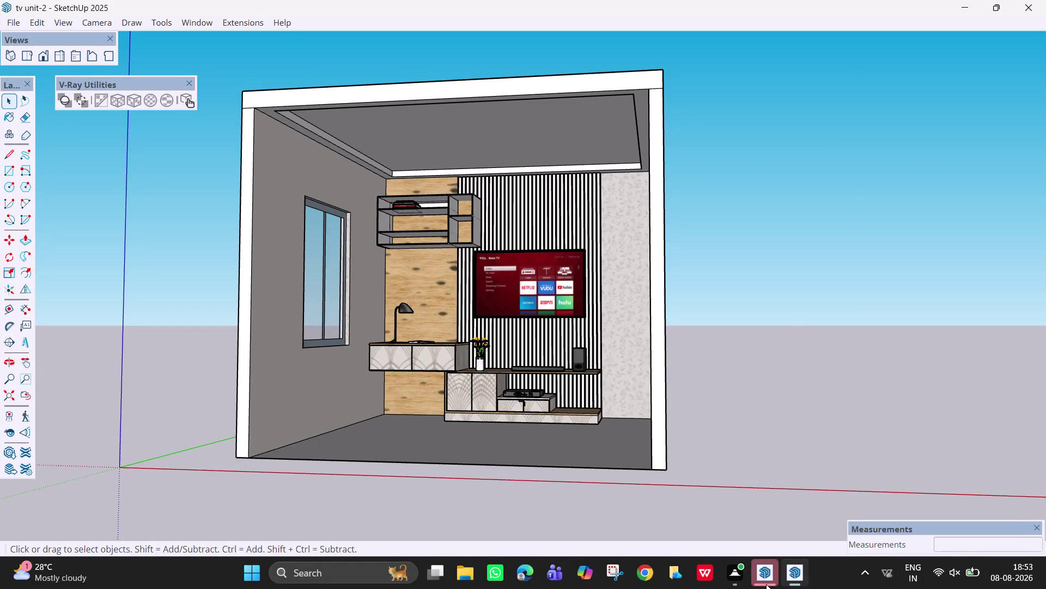
Bring the ceiling edge above the TV wall shelves into close view.
click(767, 583)
click(835, 64)
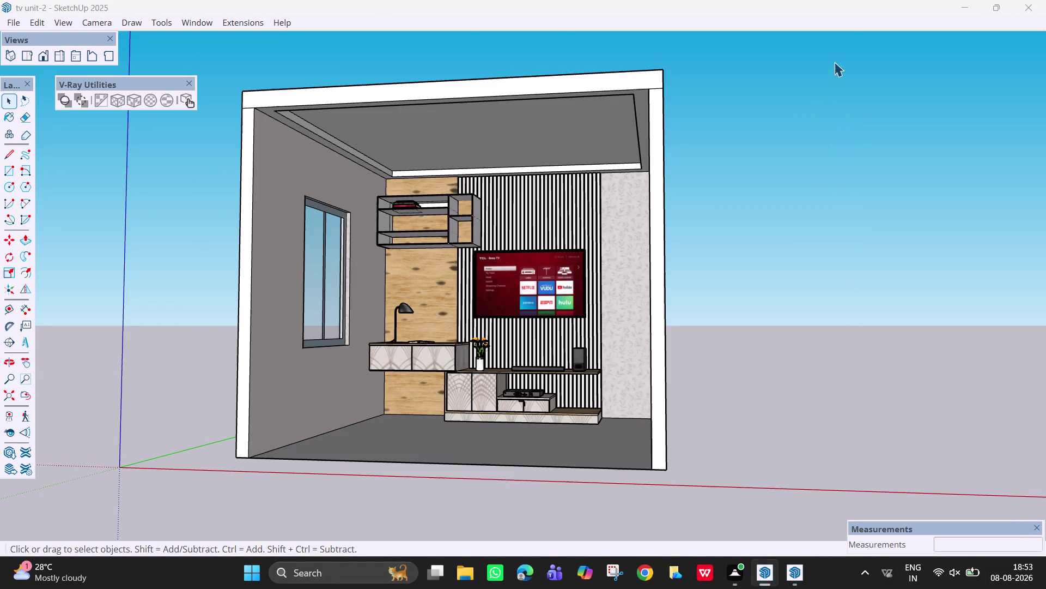
scroll(up, 3)
middle_drag(459, 347, 534, 403)
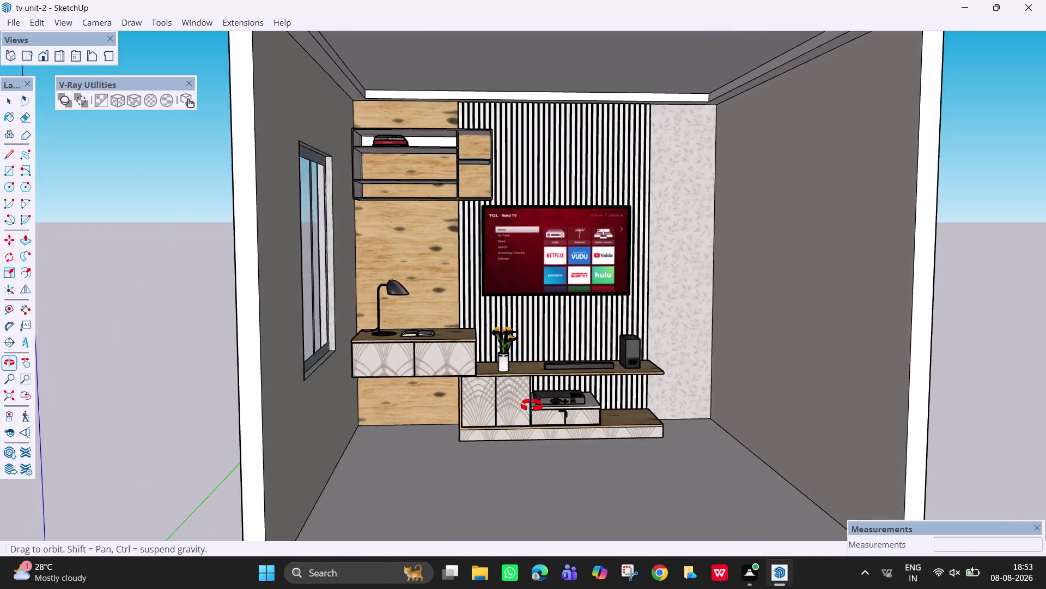
middle_drag(534, 404, 497, 385)
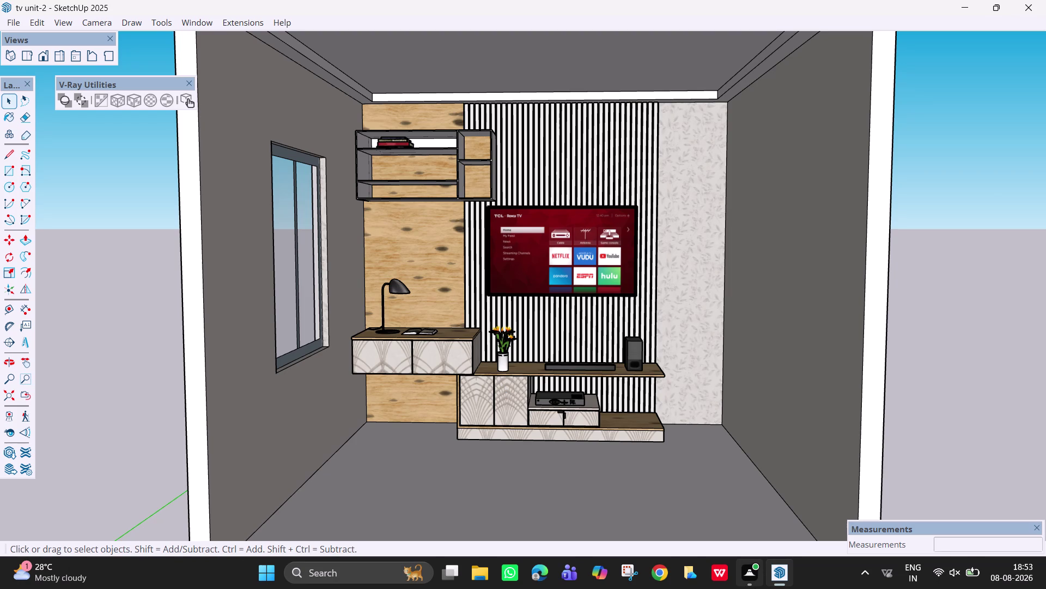
right_drag(728, 162, 707, 250)
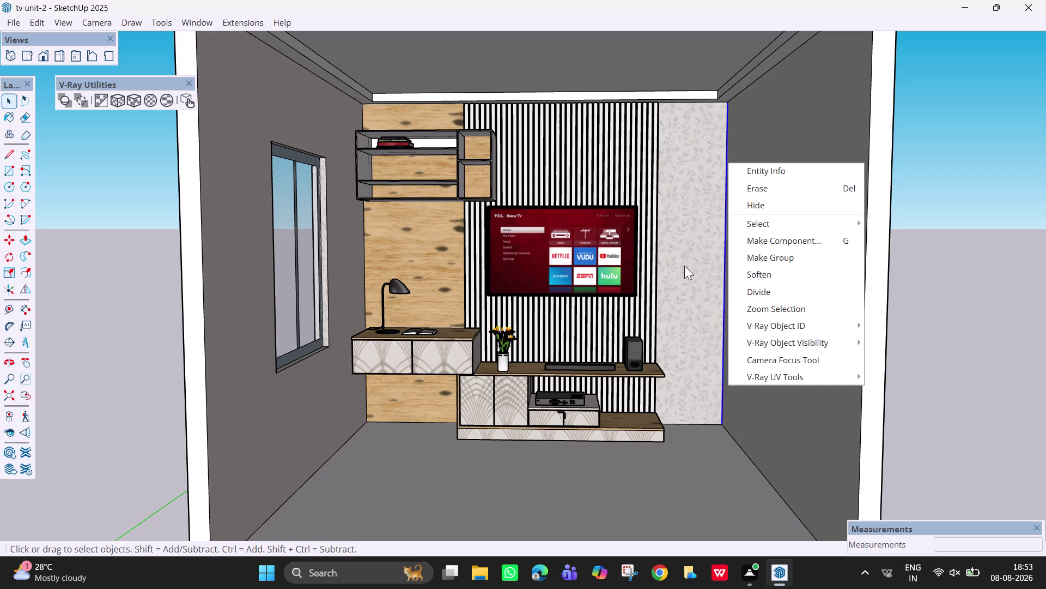
right_drag(708, 249, 665, 284)
right_drag(669, 282, 857, 388)
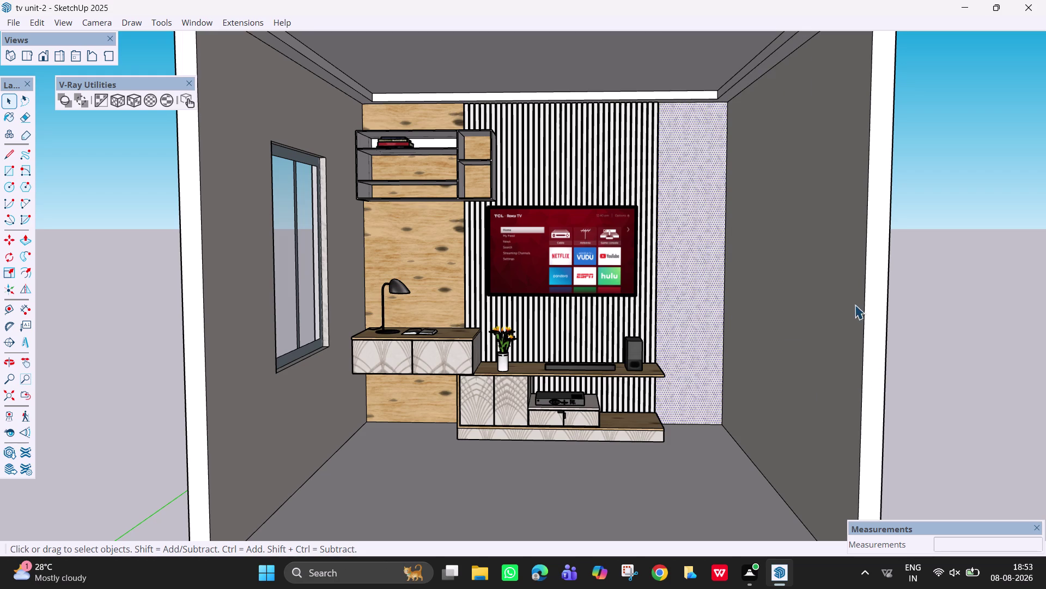
drag(662, 224, 716, 266)
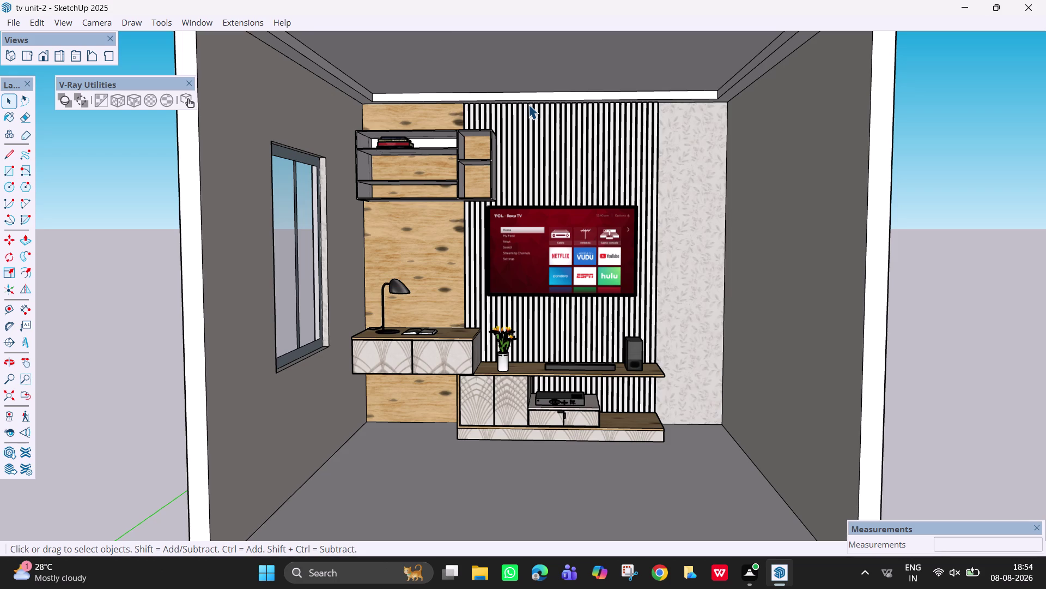
middle_drag(626, 318, 626, 323)
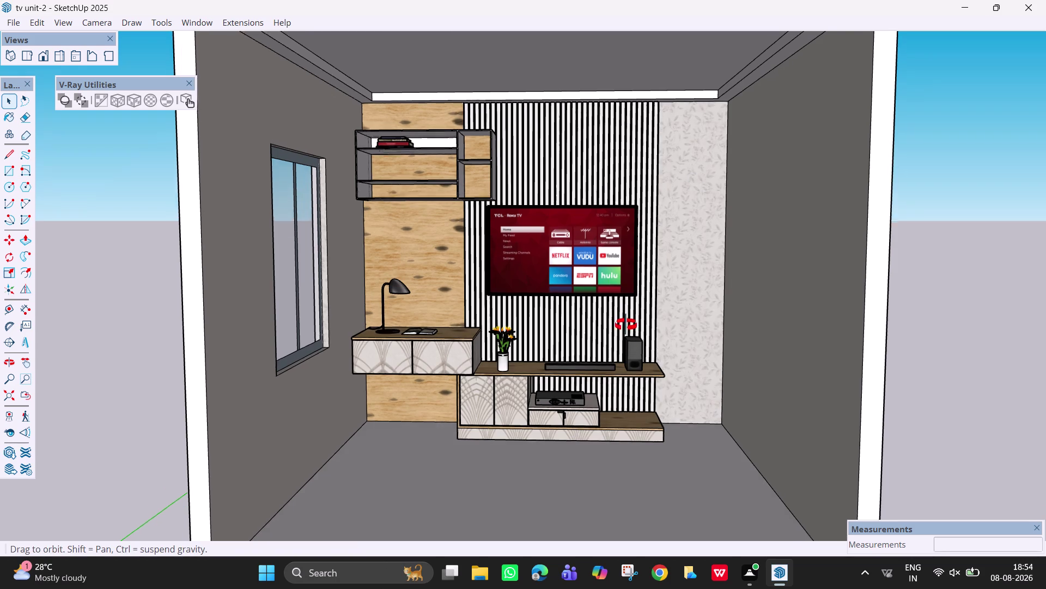
middle_drag(626, 323, 601, 324)
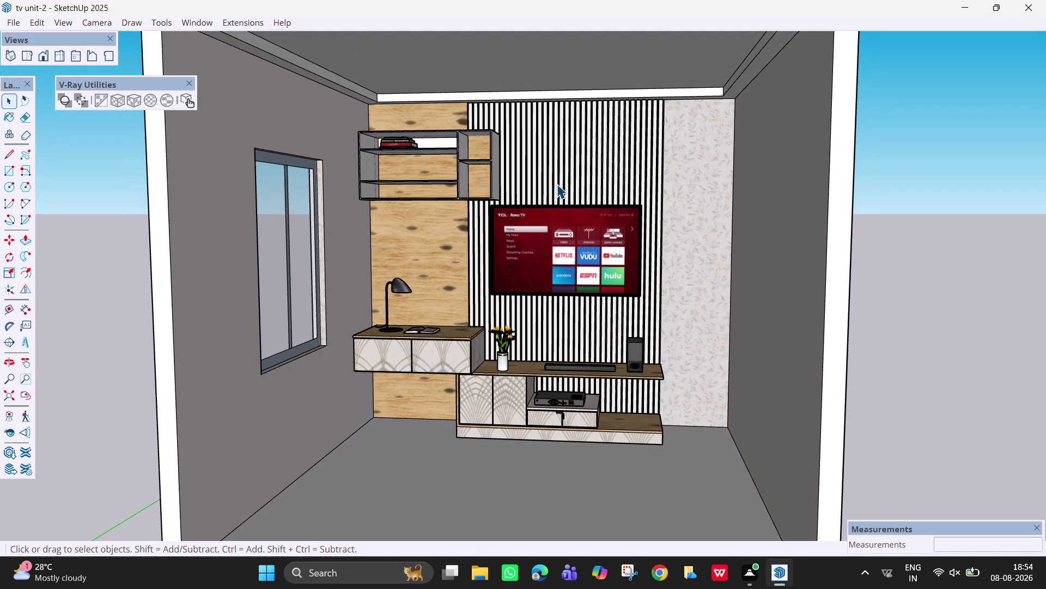
key(h)
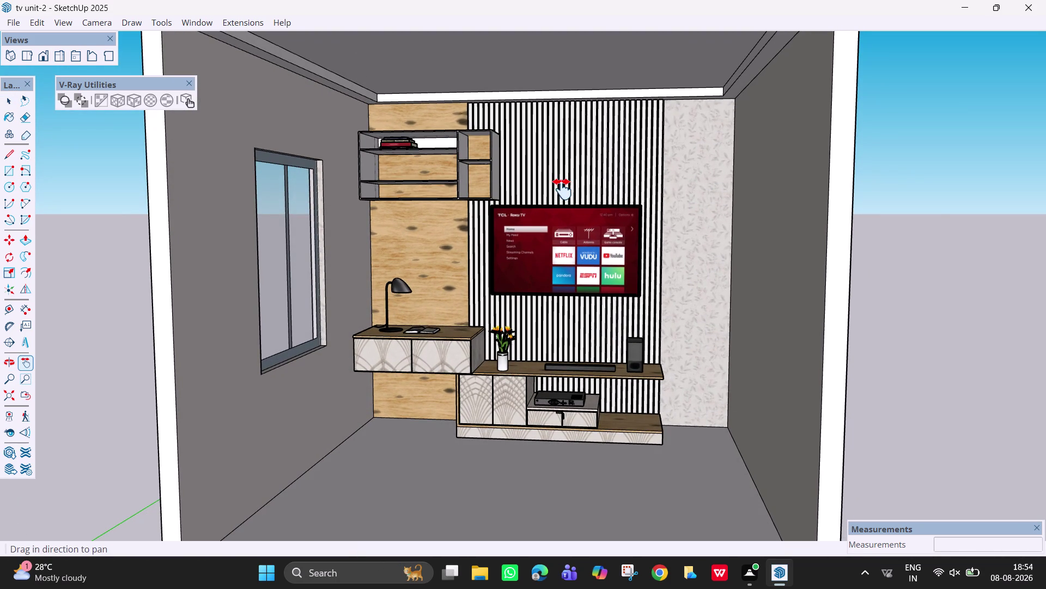
drag(564, 191, 607, 323)
middle_drag(581, 263, 542, 152)
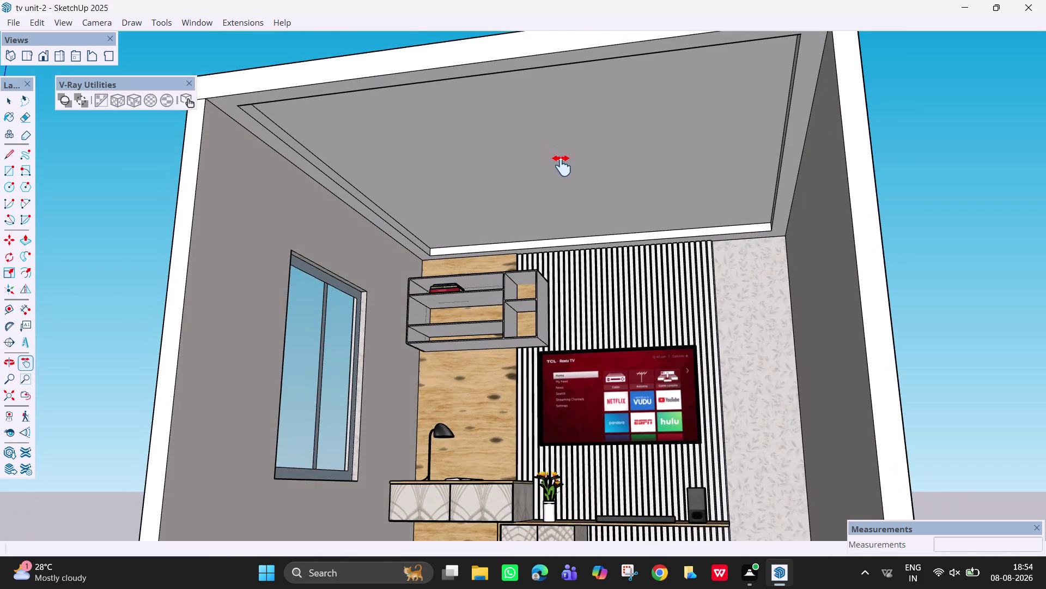
middle_drag(592, 169, 612, 182)
scroll(up, 3)
middle_drag(590, 170, 579, 175)
middle_drag(587, 193, 600, 222)
scroll(up, 3)
middle_drag(534, 226, 525, 243)
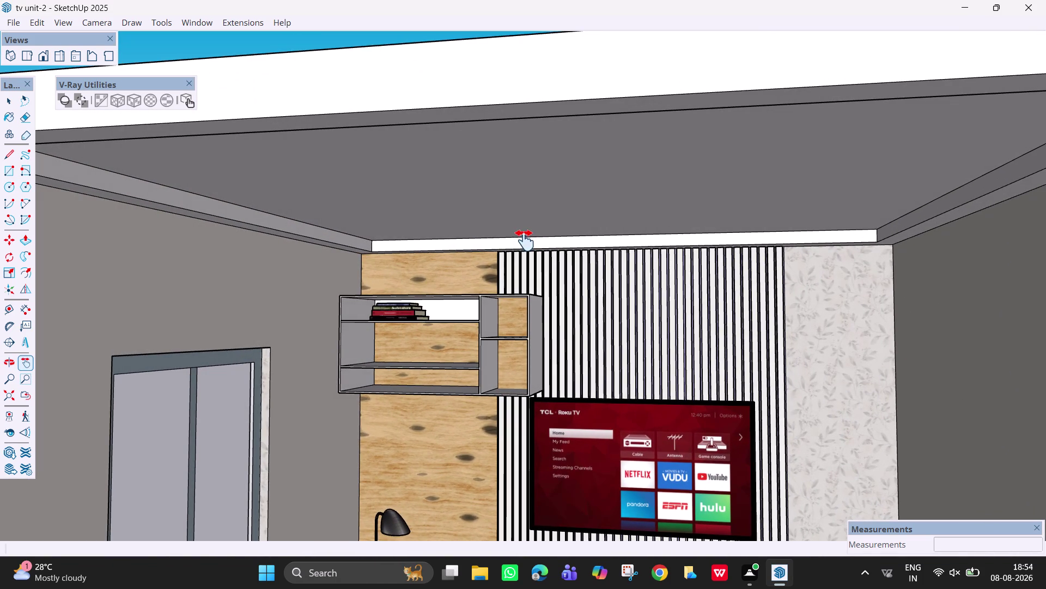
Draw a line about 10' 5" along the back wall's ceiling edge, corner to corner.
text(l)
key(space)
key(l)
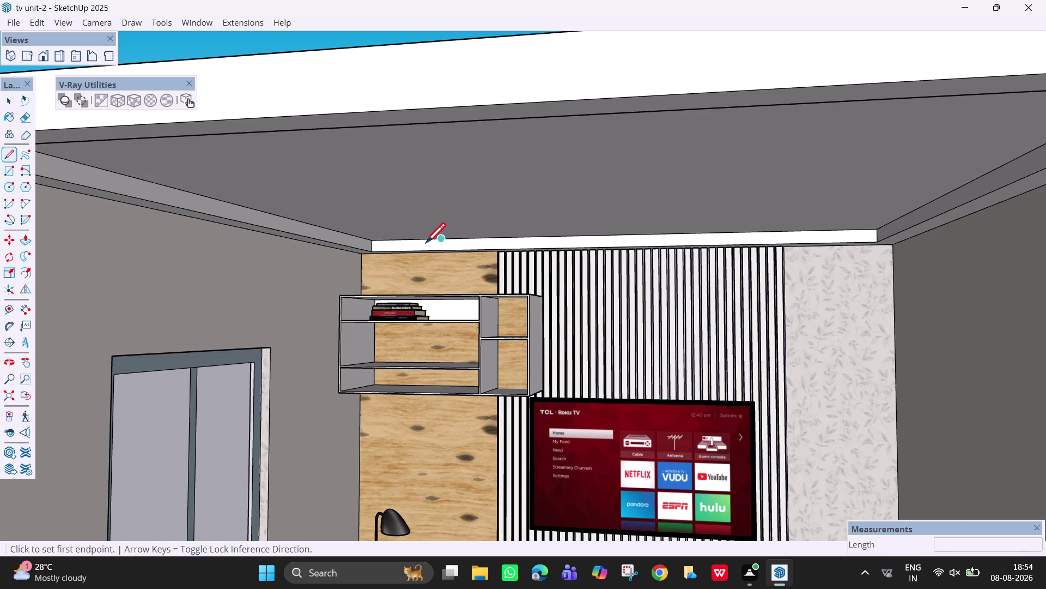
scroll(up, 3)
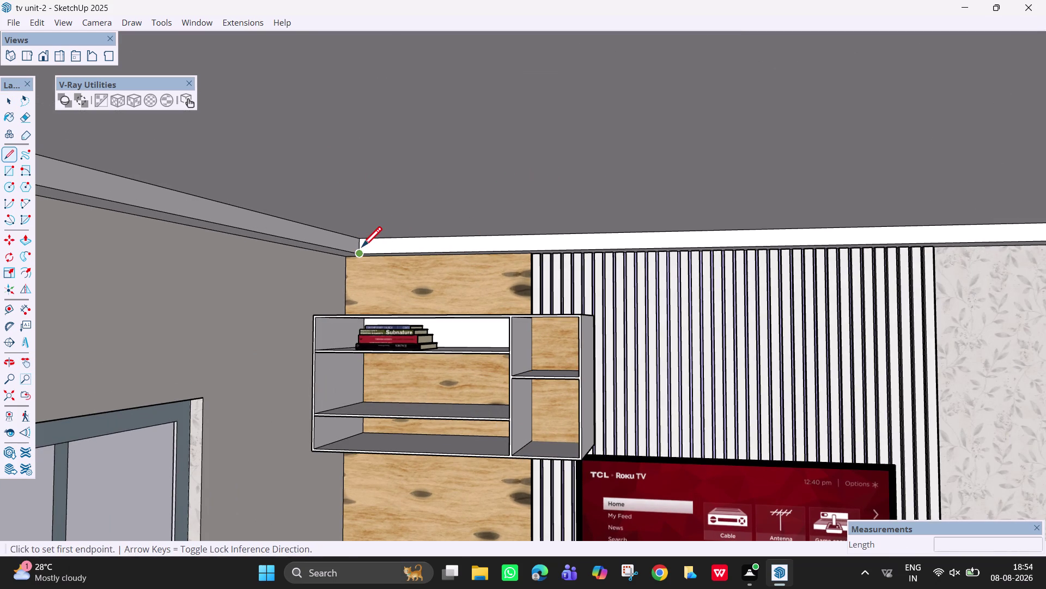
scroll(up, 3)
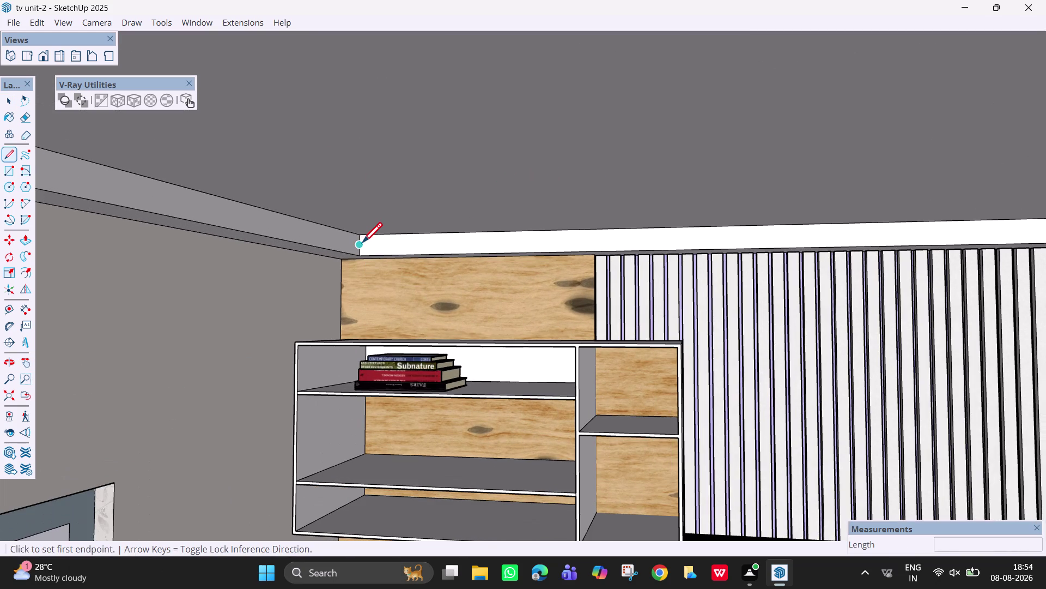
click(360, 246)
scroll(down, 3)
scroll(down, 3)
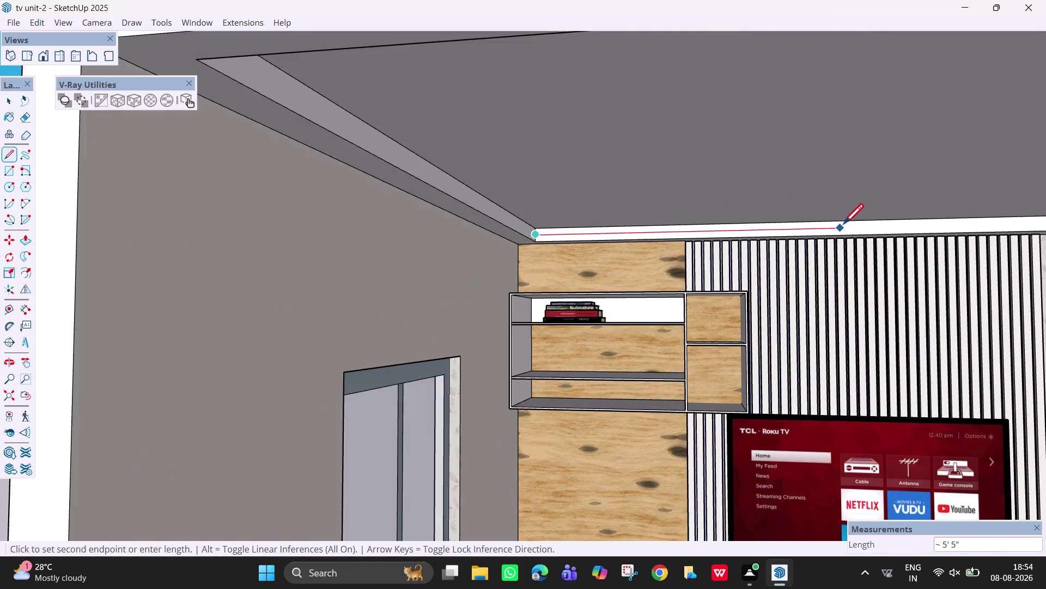
middle_drag(846, 227, 940, 252)
scroll(up, 3)
middle_drag(947, 233, 937, 234)
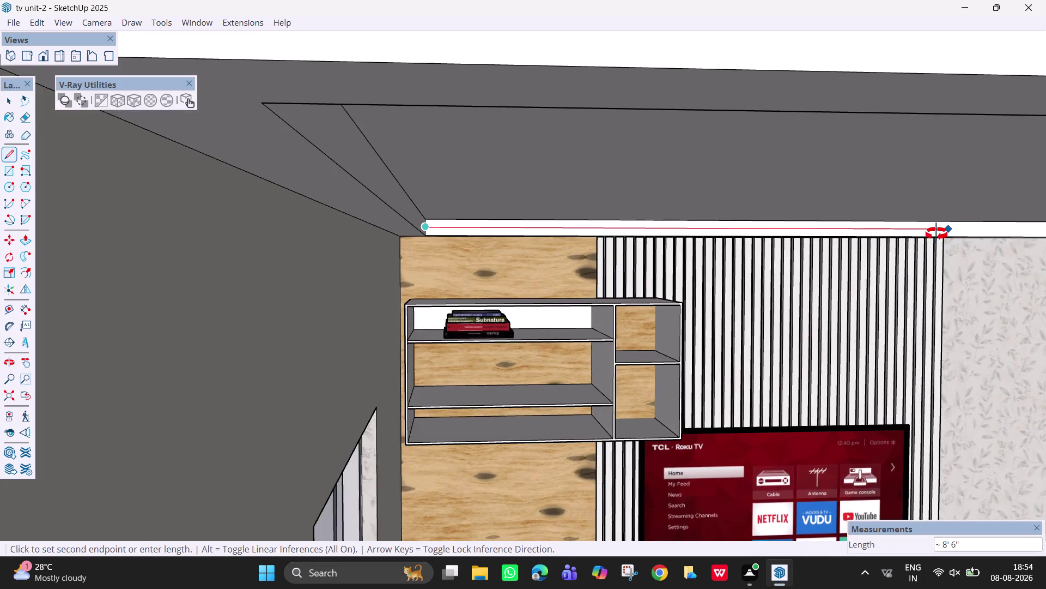
middle_drag(937, 234, 976, 232)
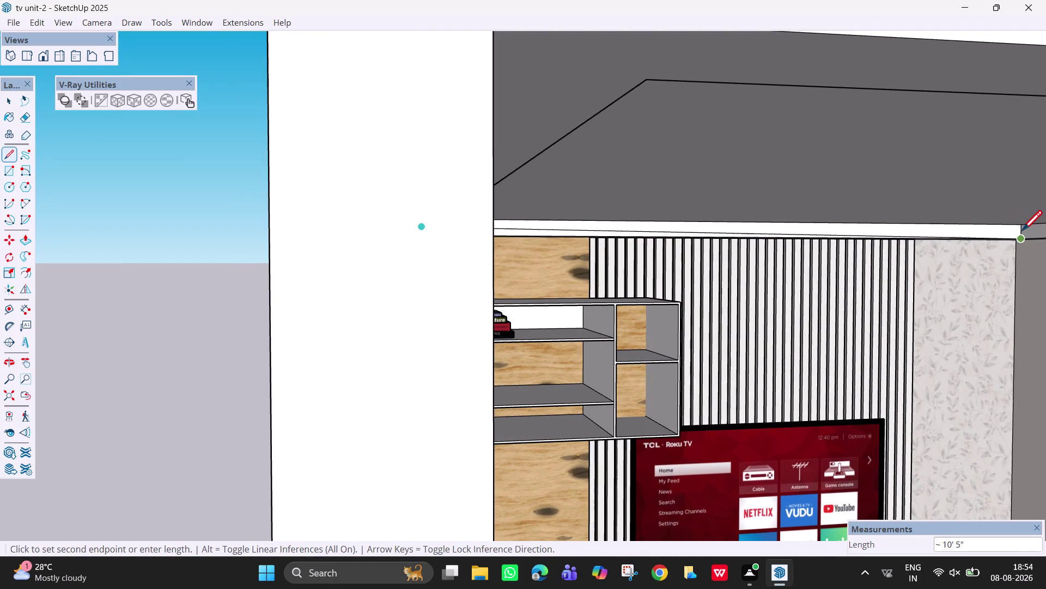
scroll(up, 3)
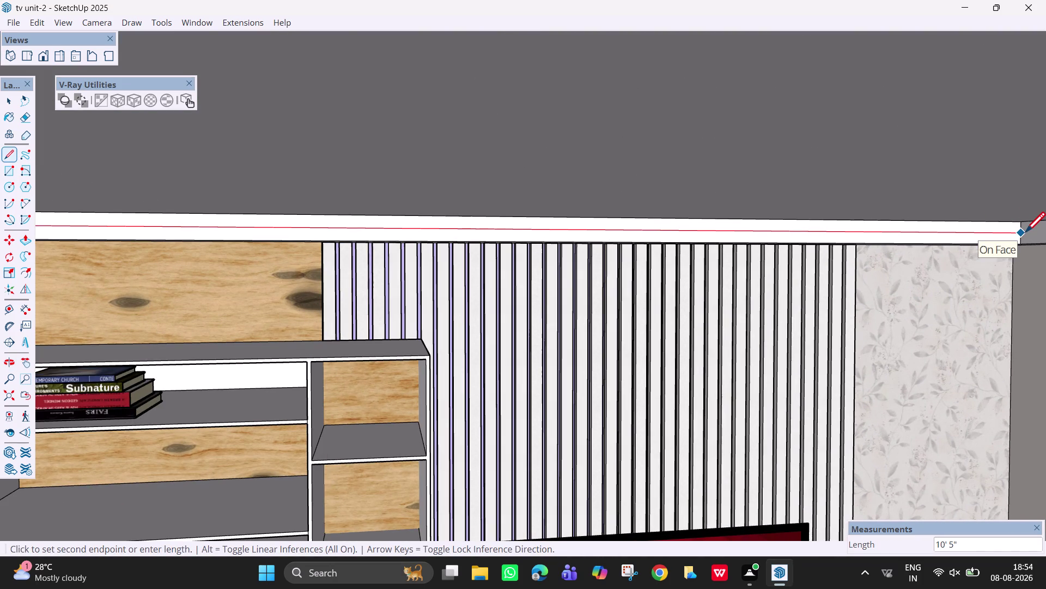
click(1025, 234)
scroll(down, 3)
Orbit out to look down on the room's roof from above.
middle_drag(712, 270, 451, 271)
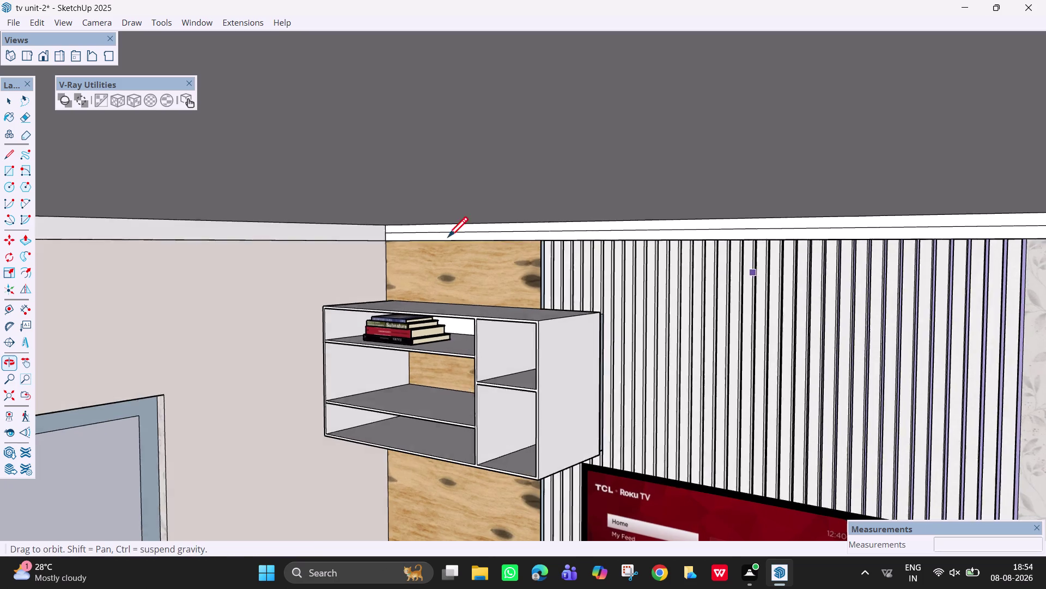
scroll(down, 3)
middle_drag(587, 239, 593, 266)
scroll(down, 3)
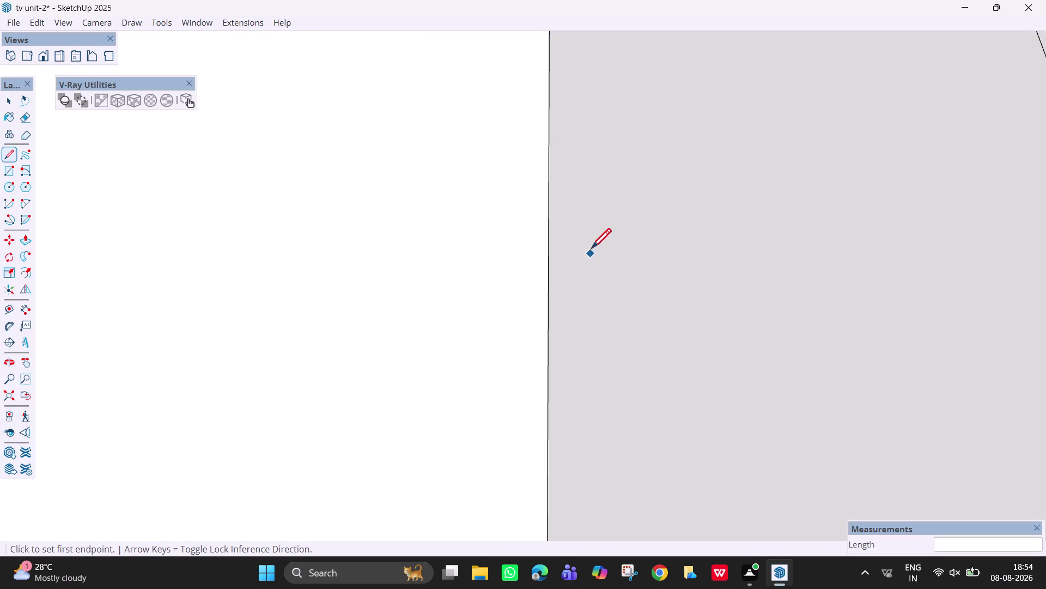
scroll(down, 3)
scroll(down, 3)
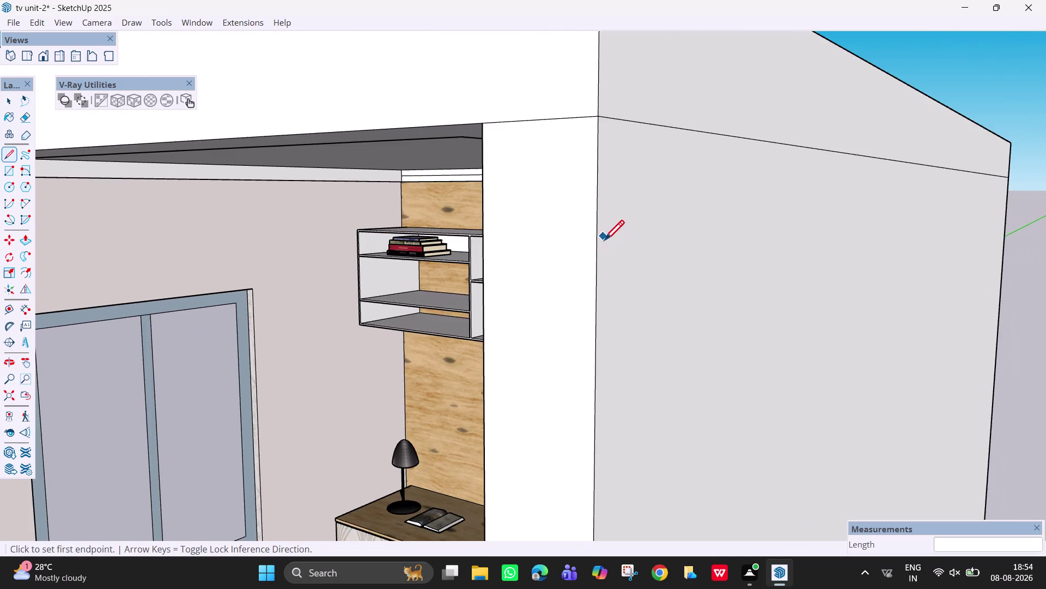
scroll(down, 3)
scroll(down, 3)
middle_drag(602, 238, 622, 351)
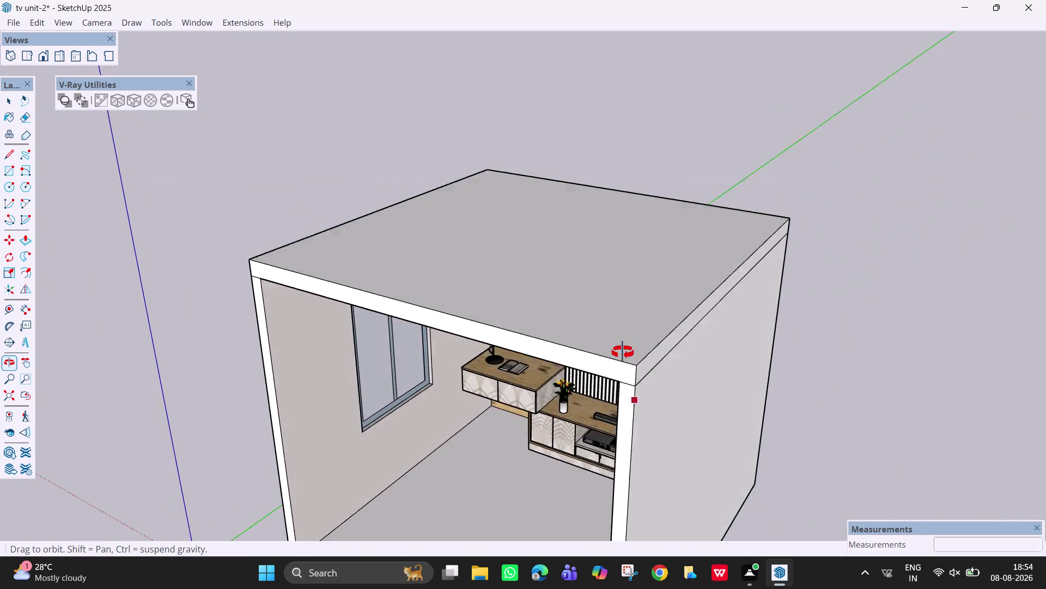
middle_drag(622, 351, 588, 331)
key(space)
Hide the roof and the inner ceiling.
click(544, 340)
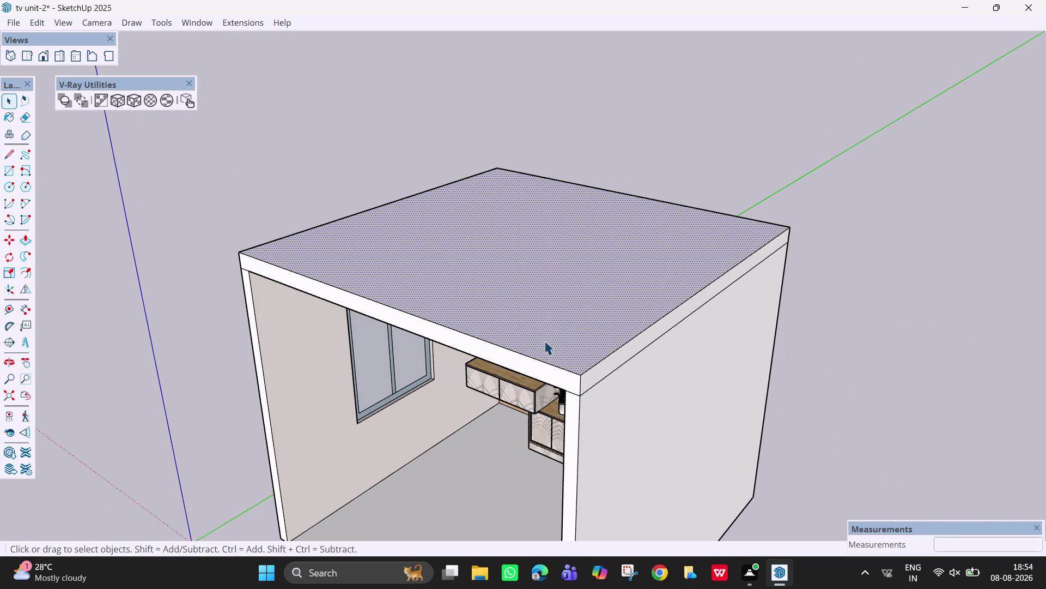
right_click(545, 305)
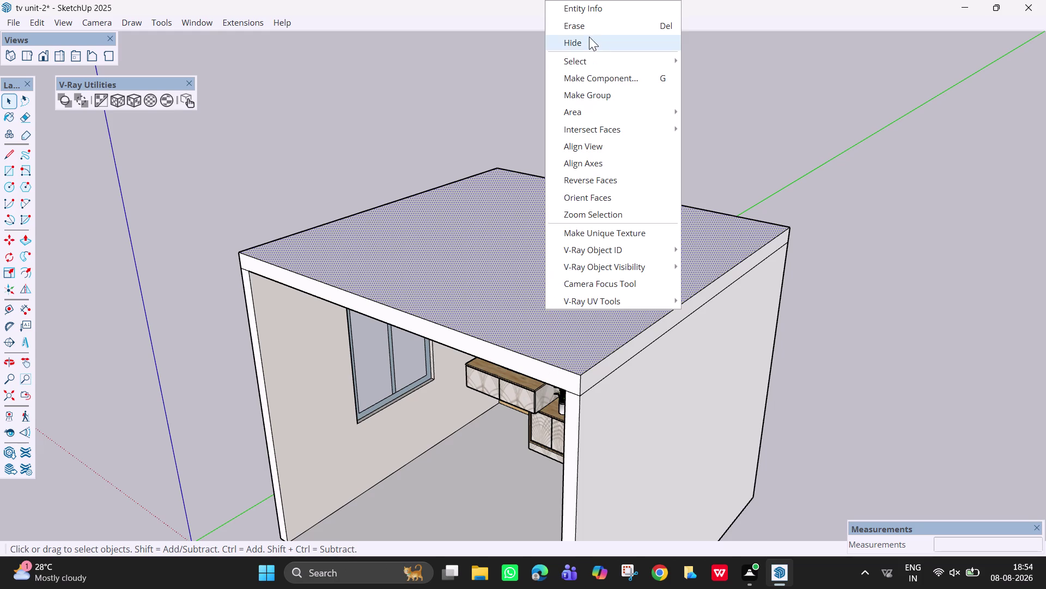
drag(589, 36, 589, 44)
right_click(540, 242)
click(564, 288)
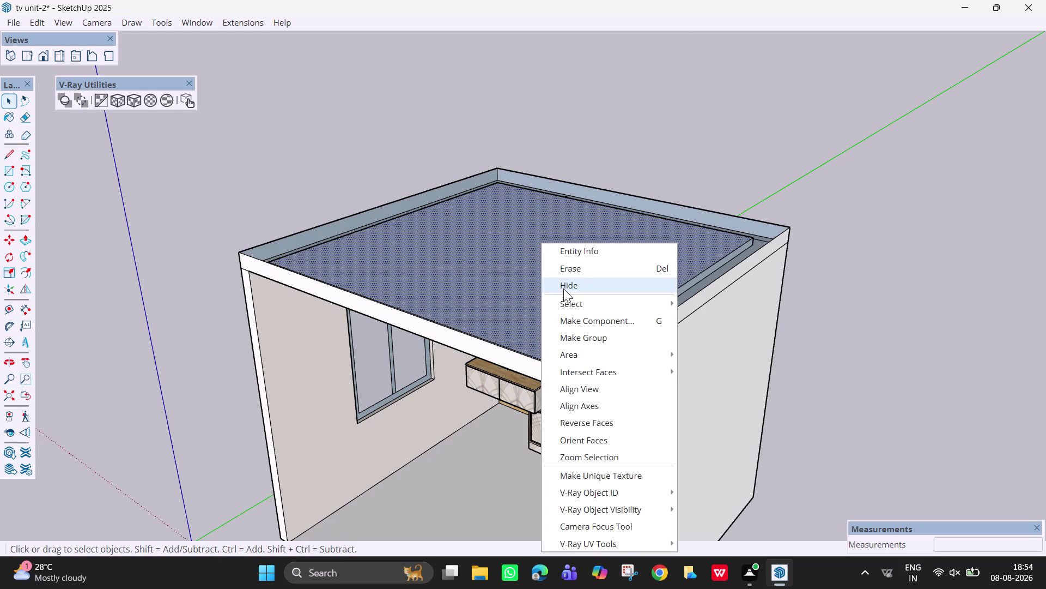
scroll(up, 3)
click(310, 237)
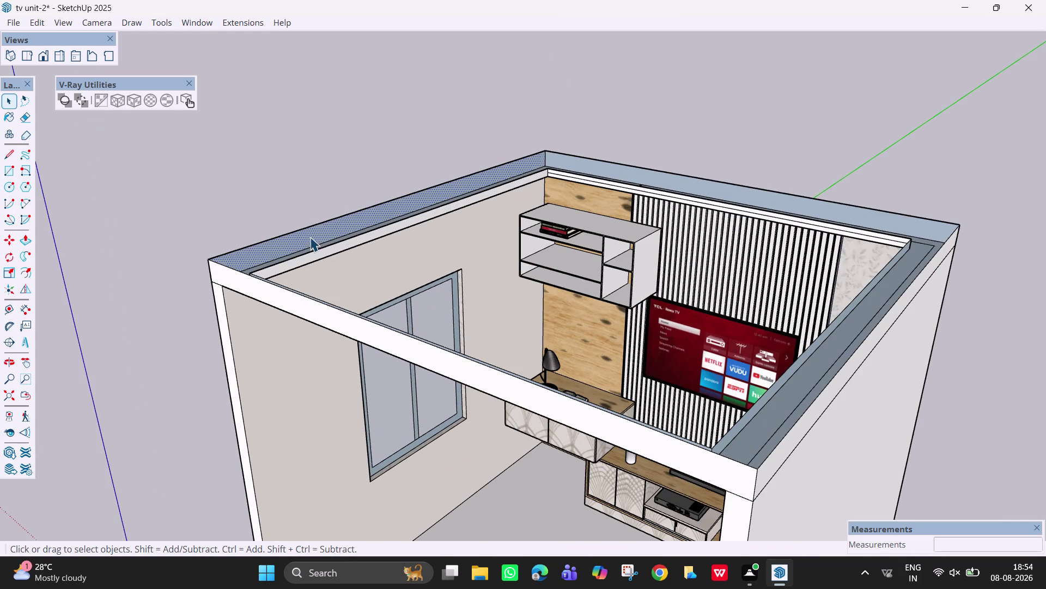
Select the trim along the wall tops and orbit closer to the wall tops.
right_click(310, 237)
click(355, 277)
click(291, 305)
right_click(291, 306)
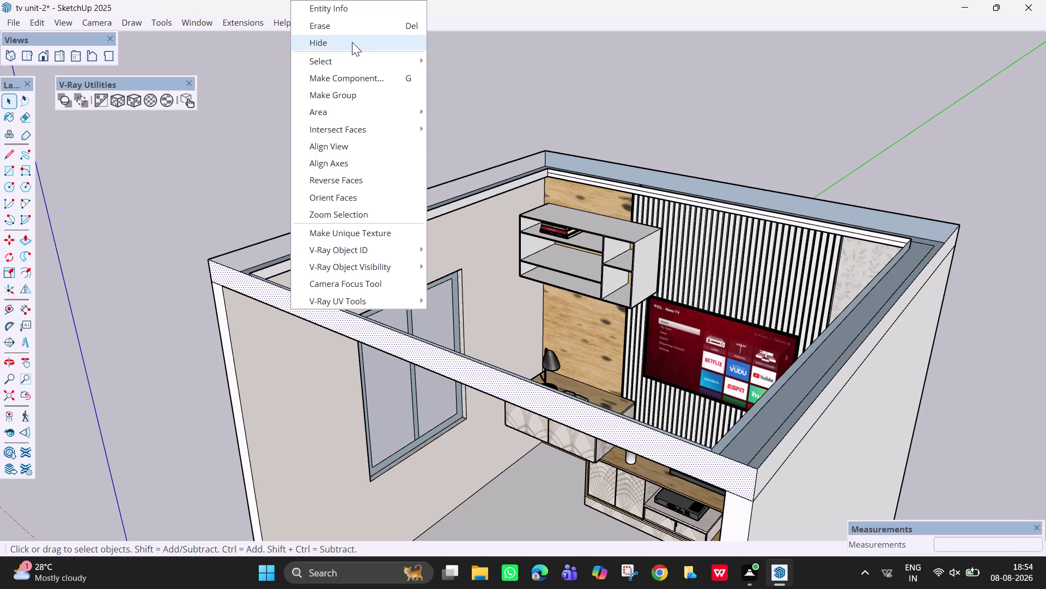
key(Escape)
scroll(up, 3)
middle_drag(544, 188, 378, 174)
key(l)
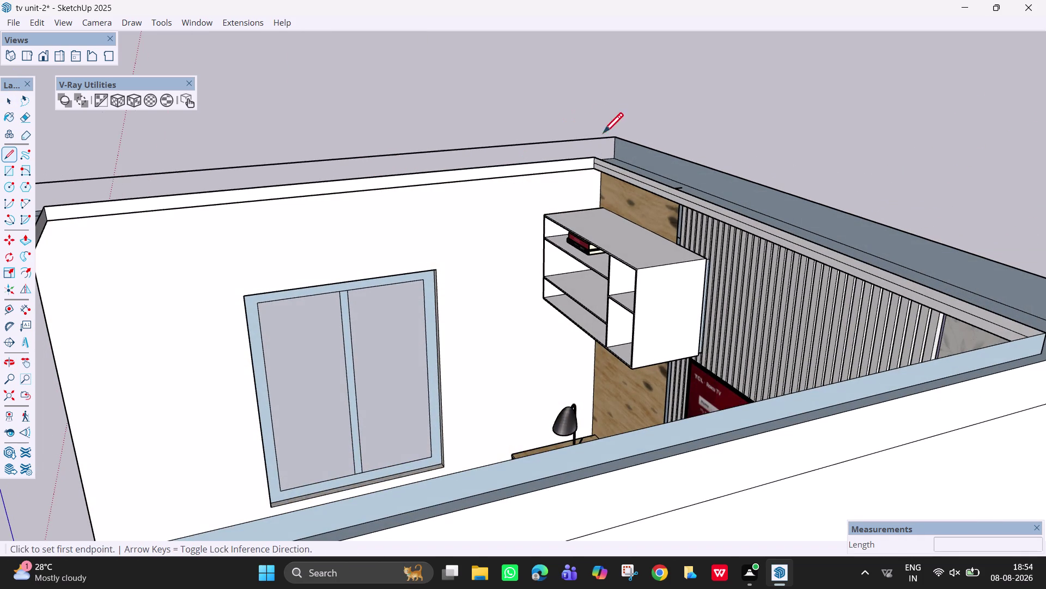
Draw an edge line along the top of the back wall.
scroll(up, 3)
click(594, 160)
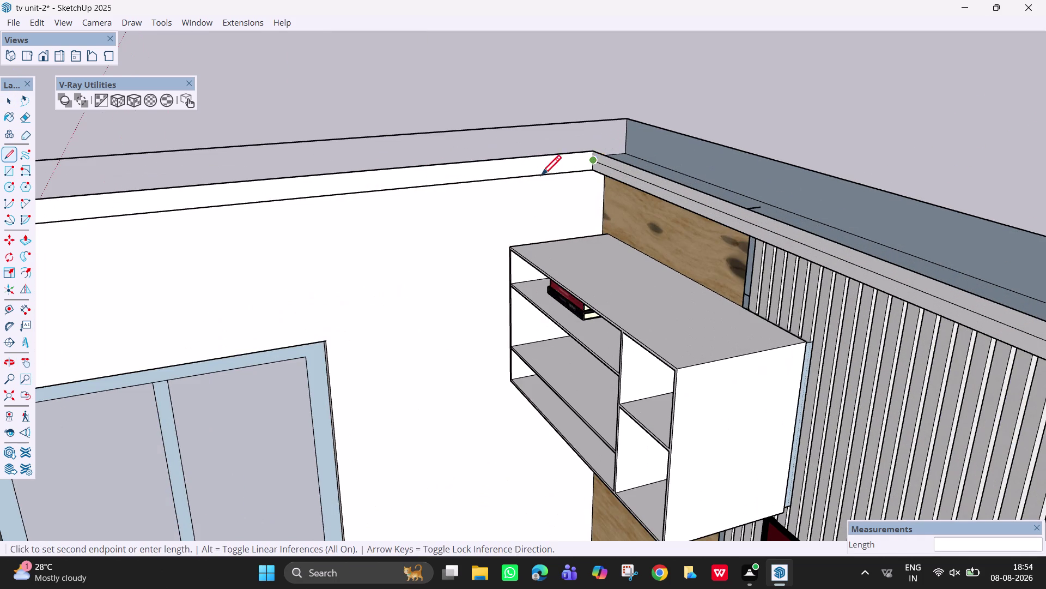
scroll(down, 3)
scroll(down, 3)
middle_drag(276, 209, 138, 212)
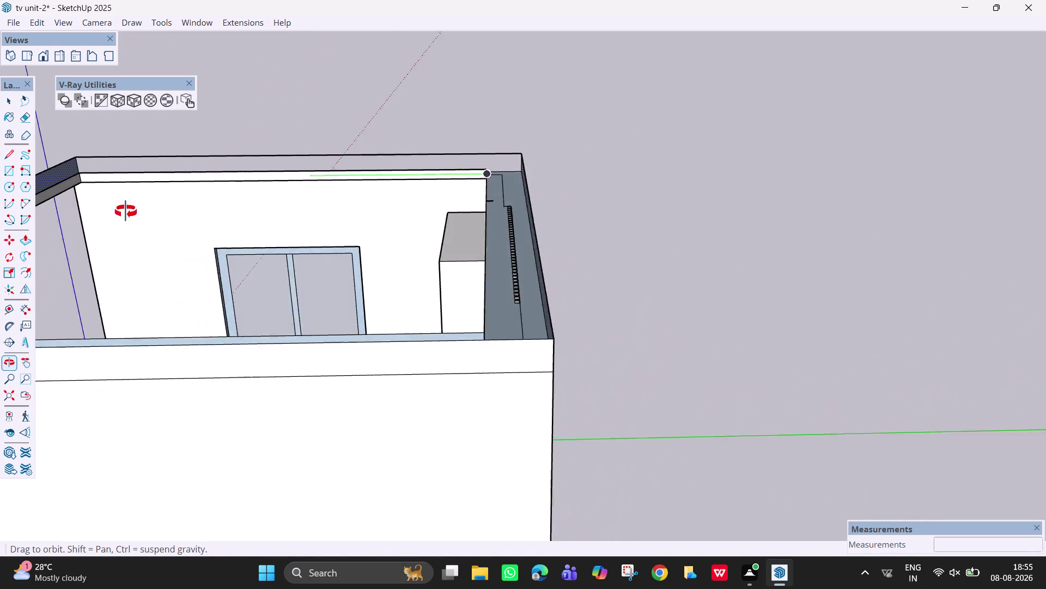
middle_drag(138, 211, 124, 206)
scroll(up, 3)
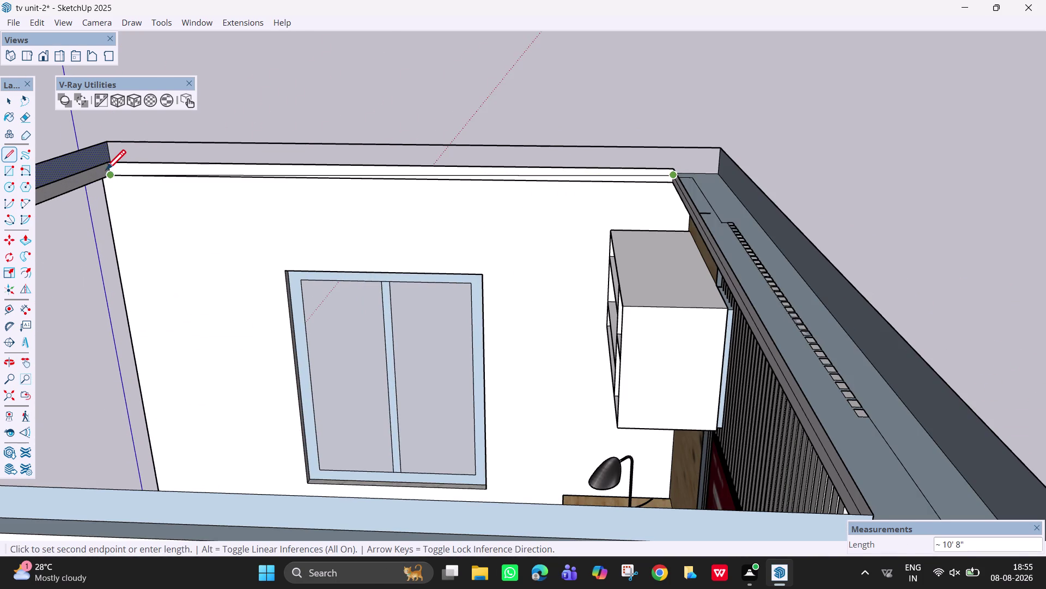
scroll(up, 3)
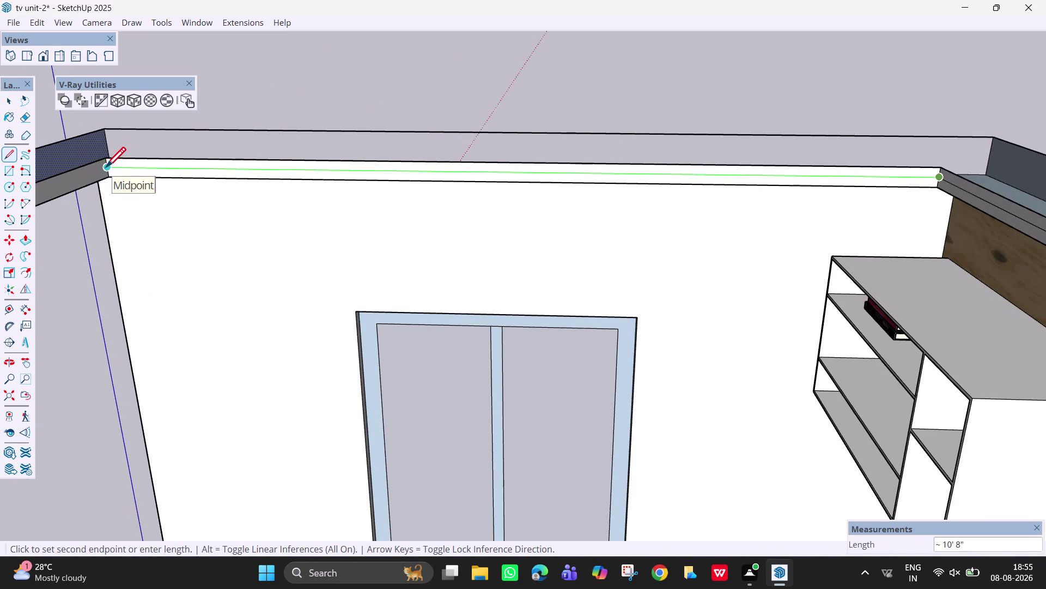
click(105, 169)
Draw a line along the next wall's top edge, from one top corner to the other.
scroll(down, 3)
scroll(down, 3)
middle_drag(316, 185, 276, 196)
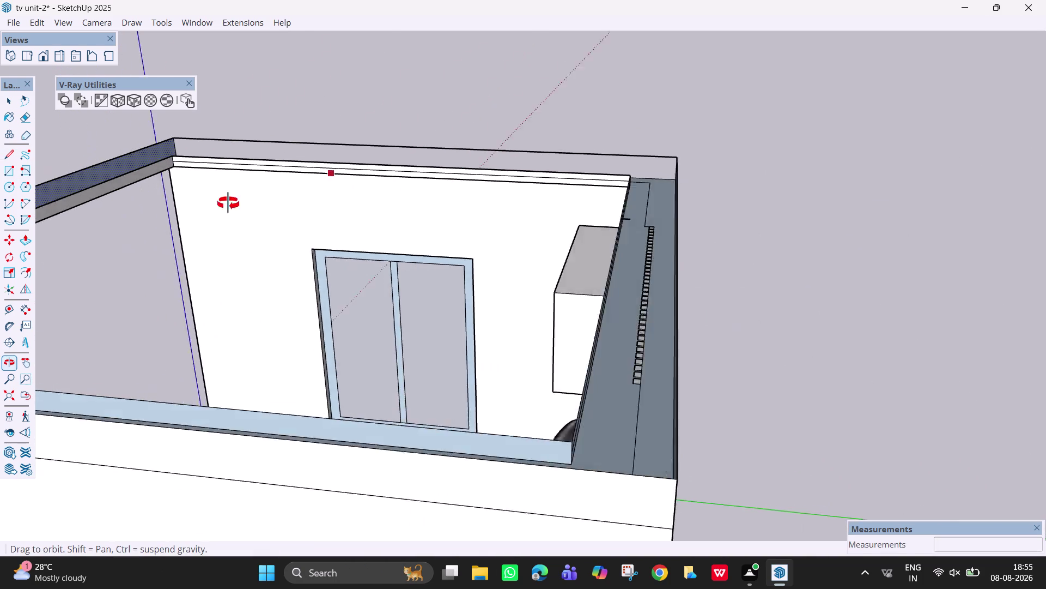
middle_drag(275, 196, 118, 223)
middle_drag(447, 146, 259, 165)
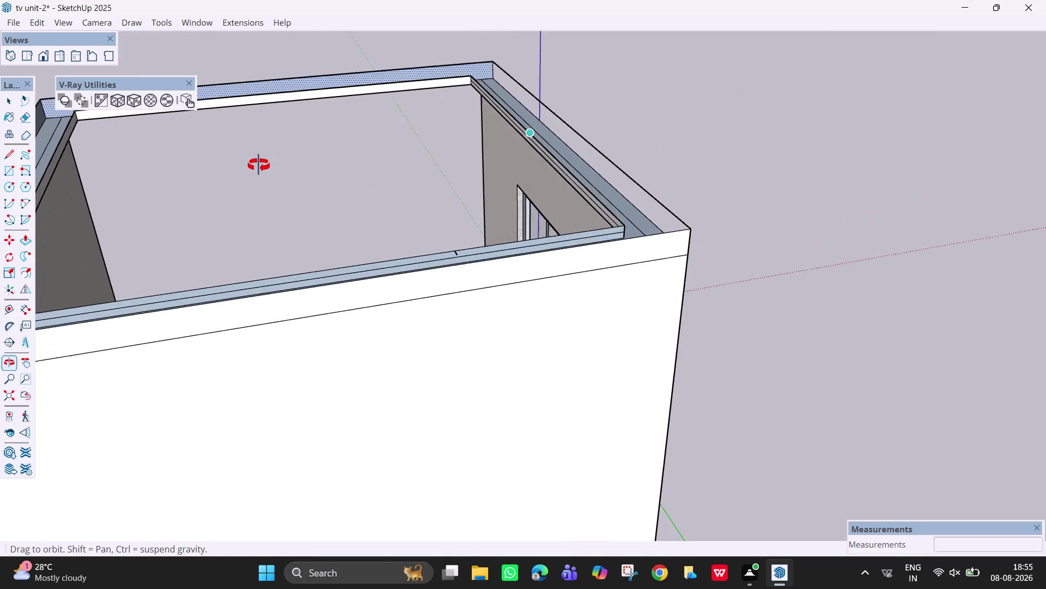
middle_drag(259, 165, 261, 136)
scroll(down, 3)
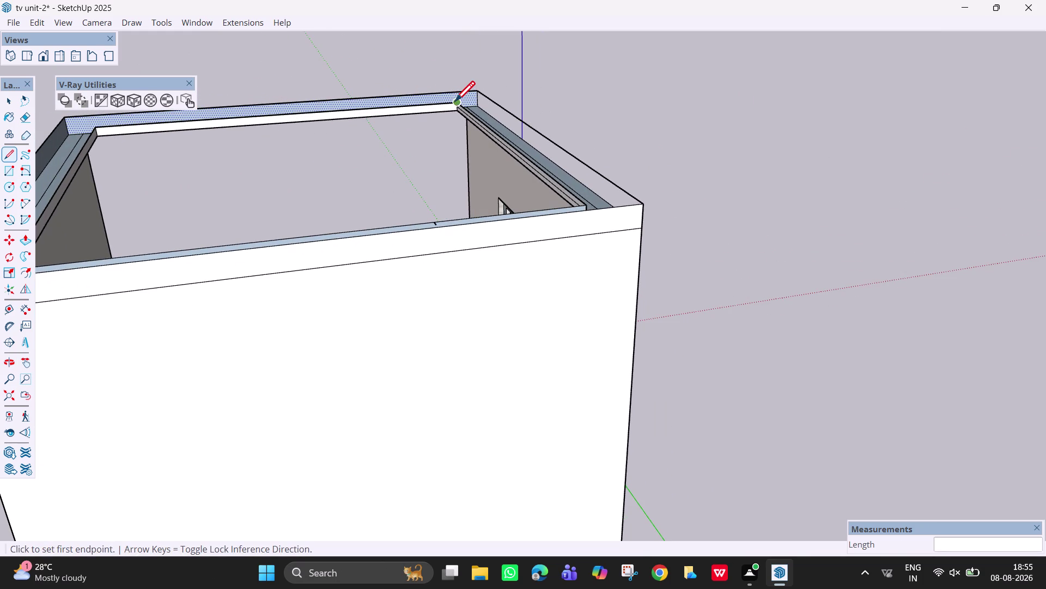
scroll(up, 3)
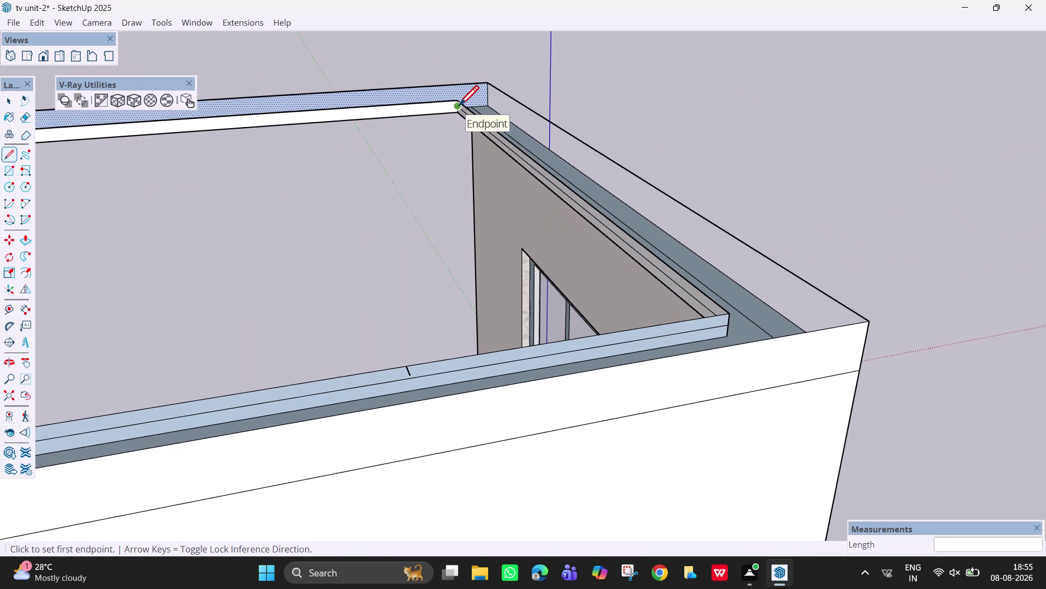
click(458, 107)
scroll(down, 3)
middle_drag(239, 163, 131, 156)
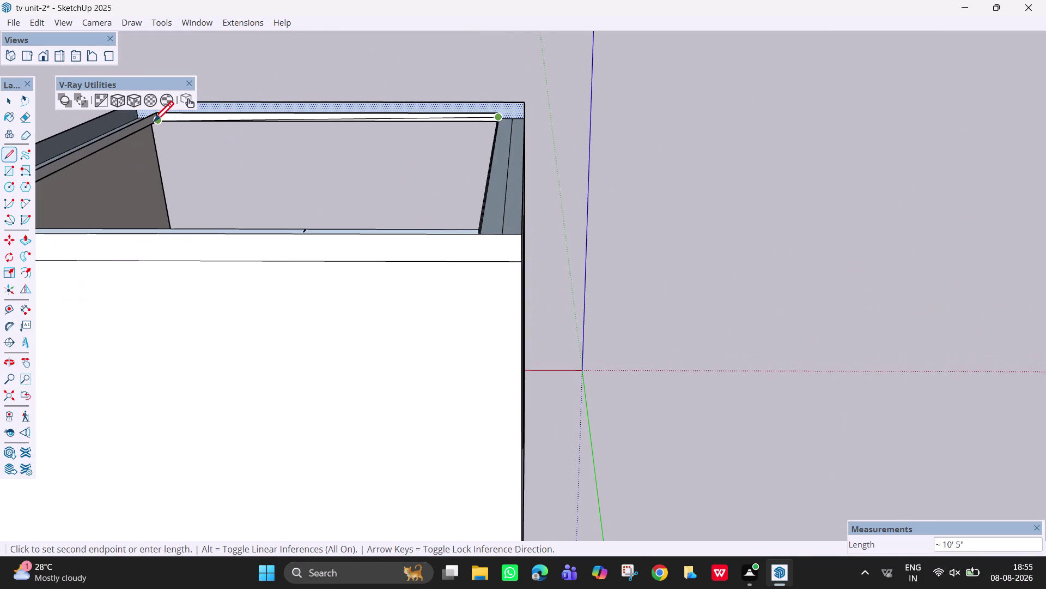
scroll(up, 3)
scroll(up, 3)
middle_drag(165, 128, 164, 114)
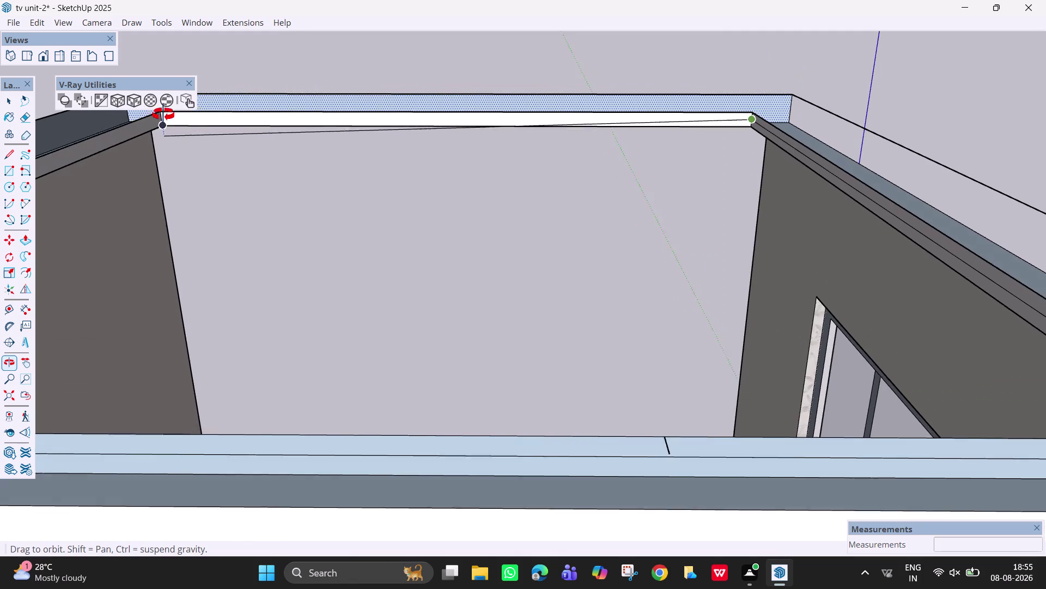
middle_drag(163, 115, 164, 112)
scroll(up, 3)
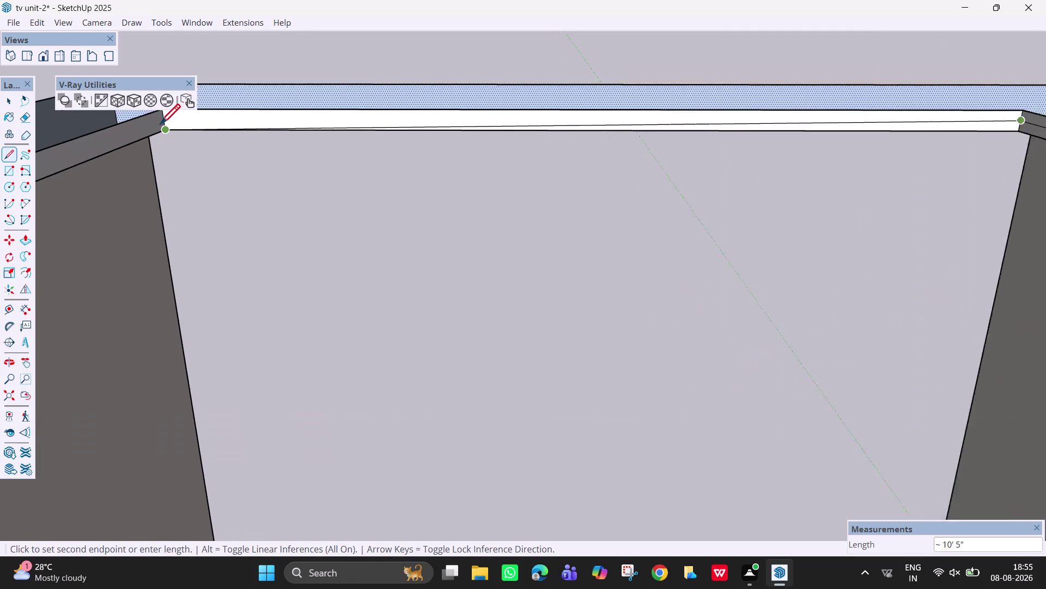
scroll(up, 3)
click(163, 121)
Draw a line across the following wall's top edge, from its right corner to its left corner.
scroll(down, 3)
scroll(down, 3)
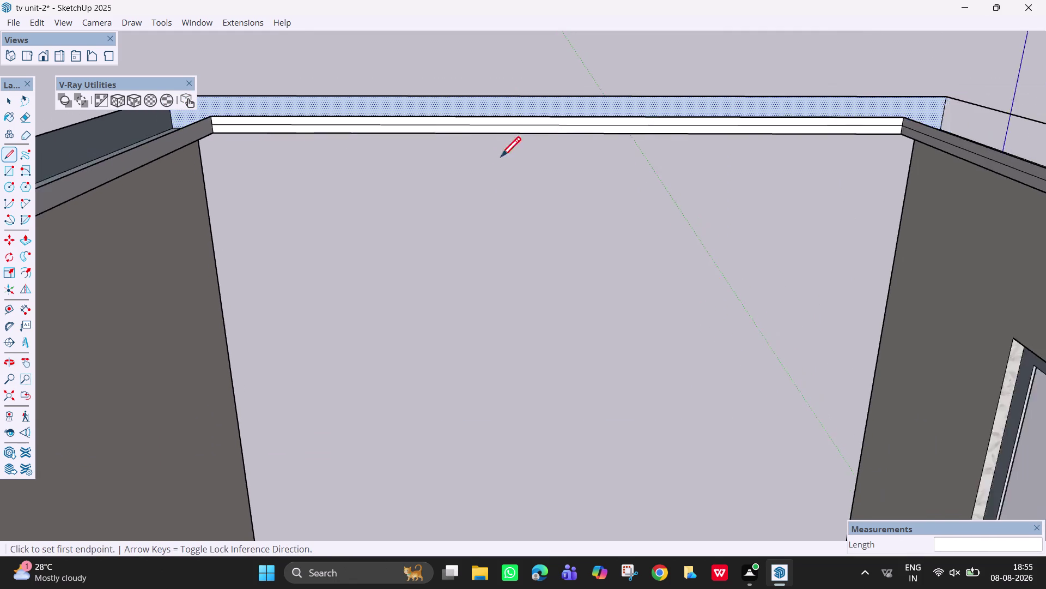
middle_drag(496, 167, 194, 219)
scroll(down, 3)
middle_drag(549, 132, 370, 107)
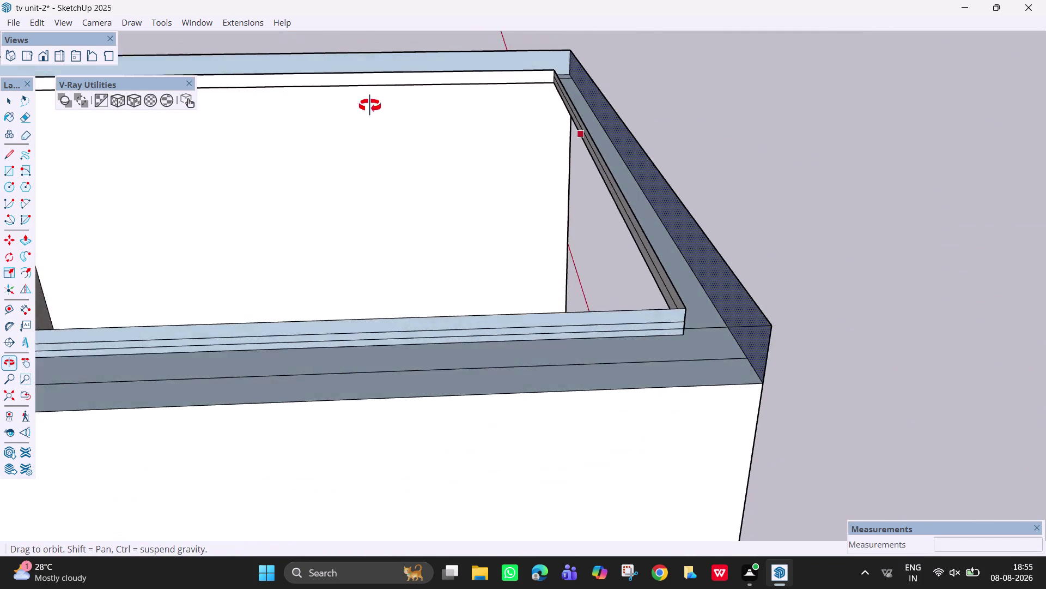
middle_drag(370, 107, 370, 91)
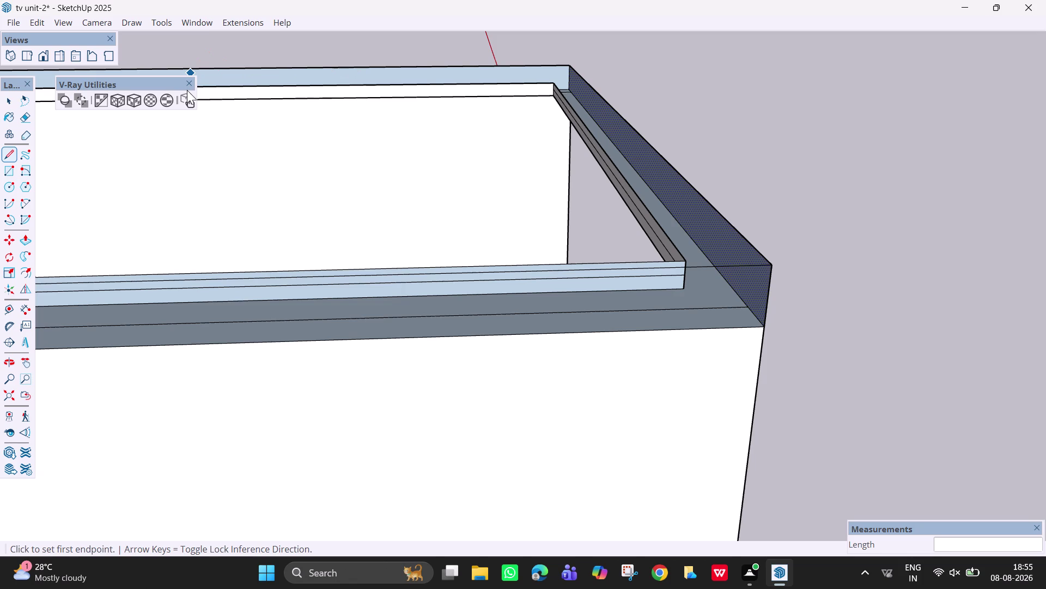
click(188, 85)
key(h)
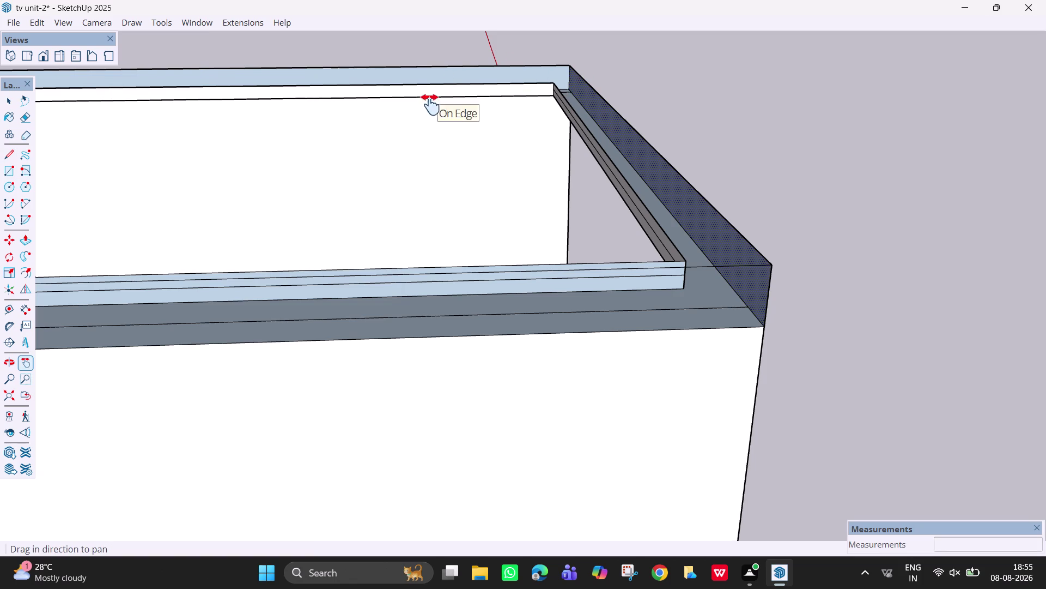
drag(440, 138, 555, 157)
key(space)
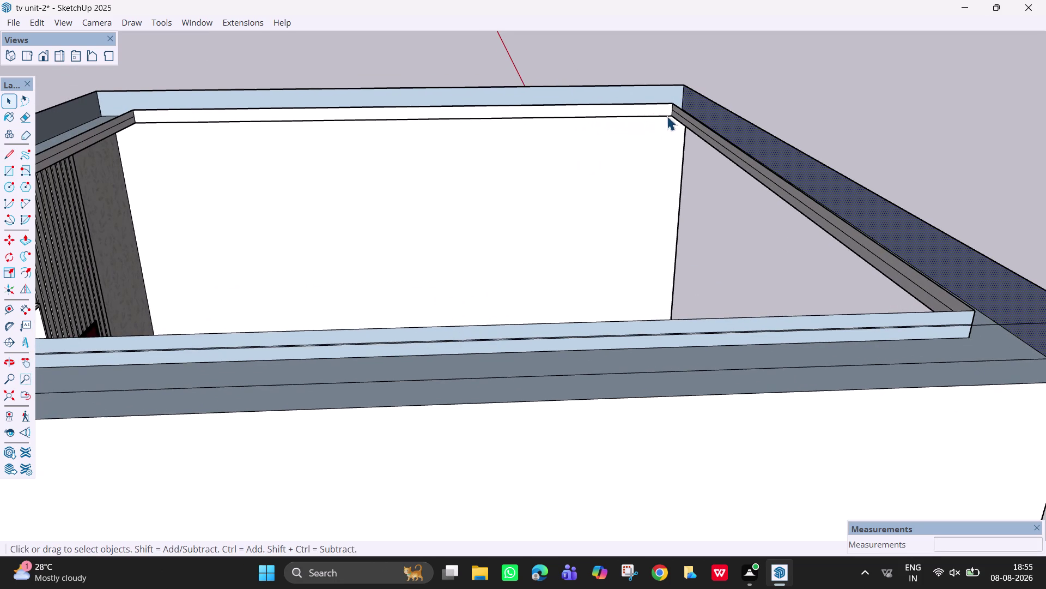
key(l)
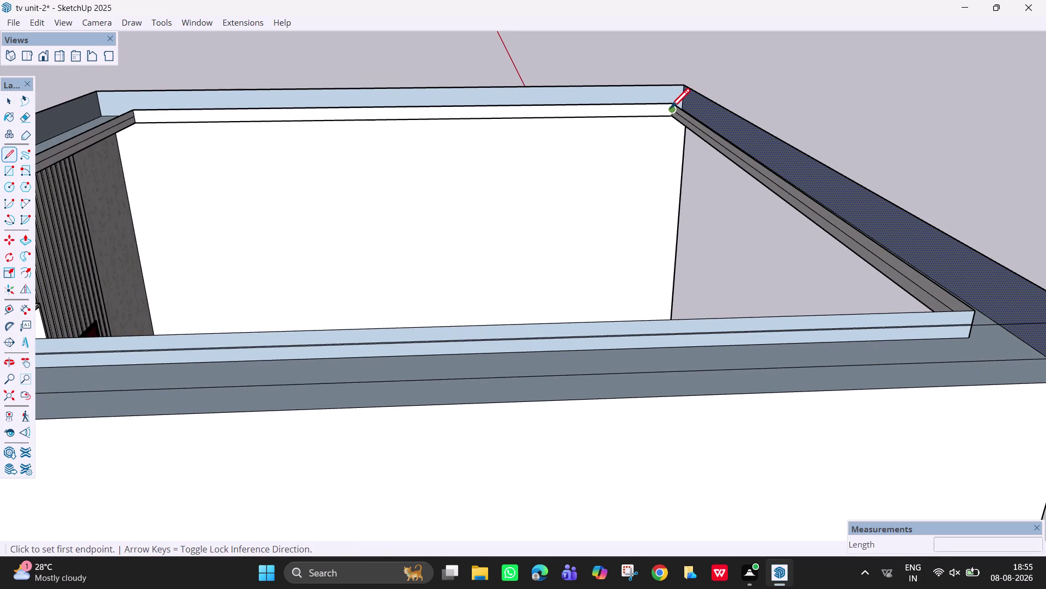
click(672, 111)
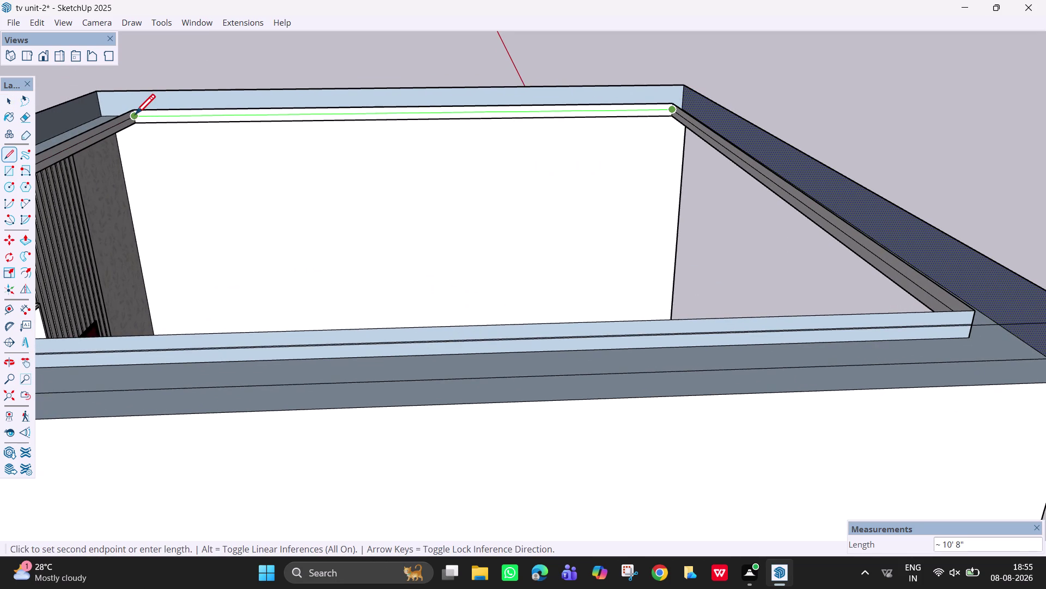
click(134, 116)
key(ctrl+z)
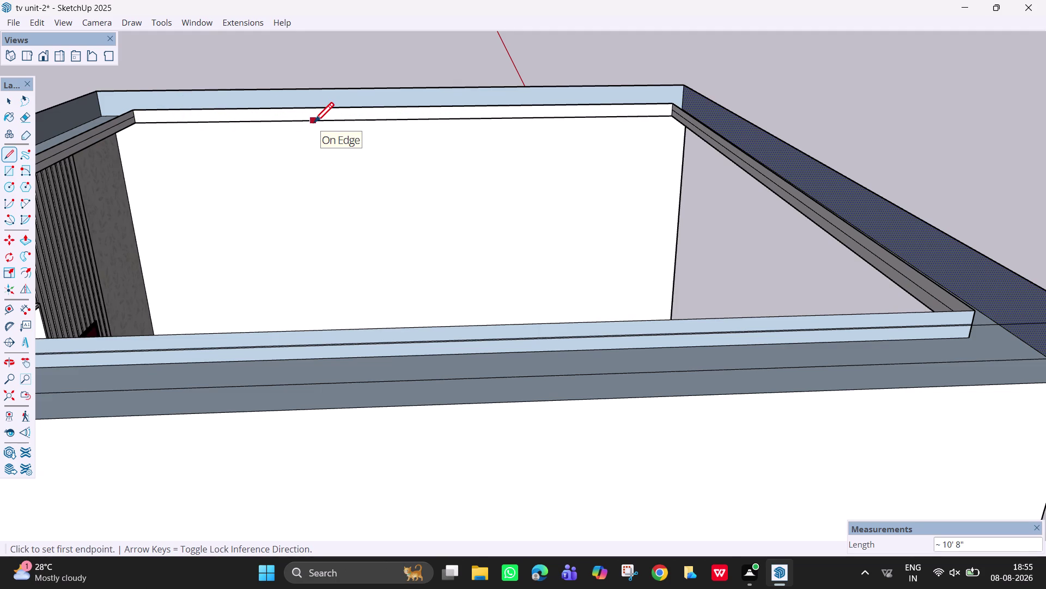
Redraw that wall's top-edge line from its left corner to its right corner.
scroll(down, 3)
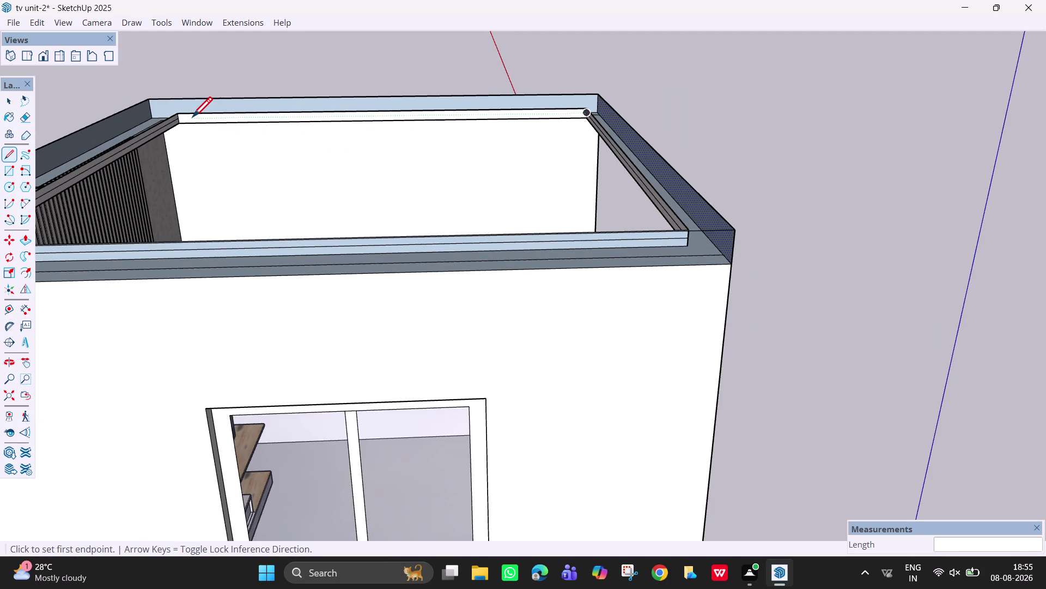
click(179, 117)
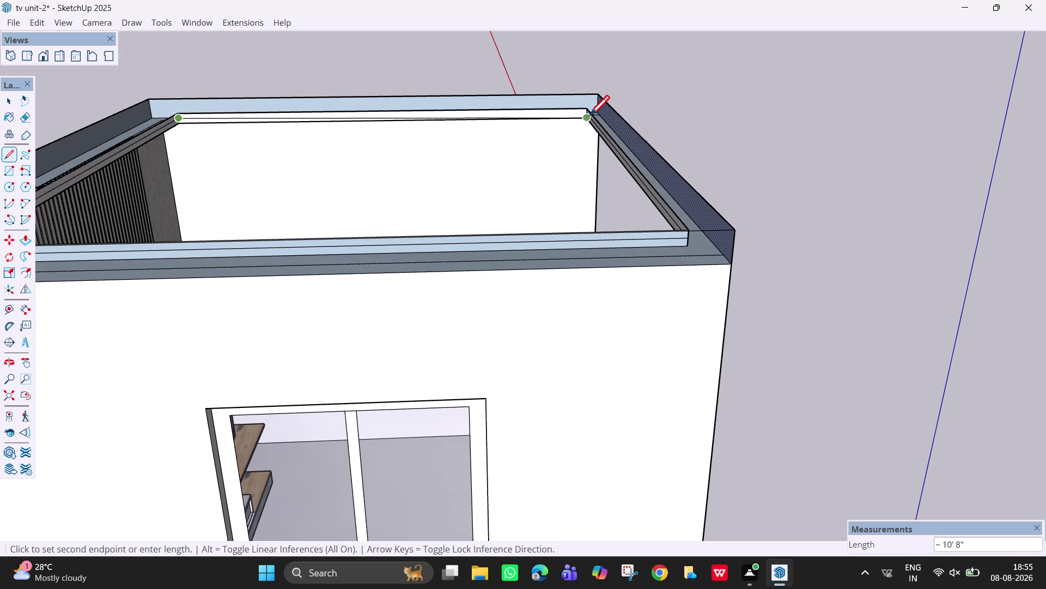
scroll(up, 3)
scroll(up, 3)
scroll(up, 3)
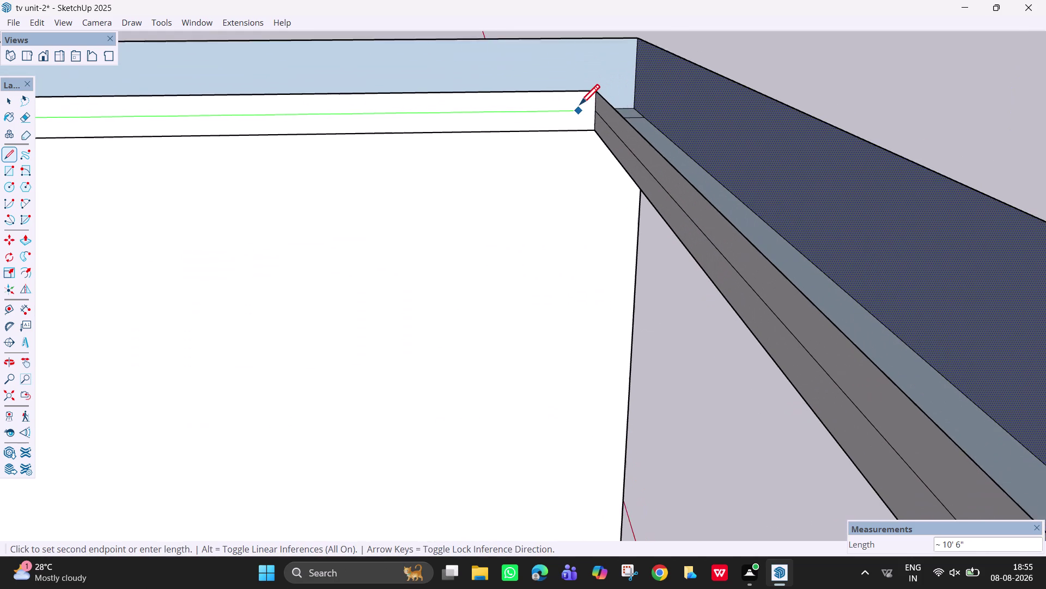
scroll(up, 3)
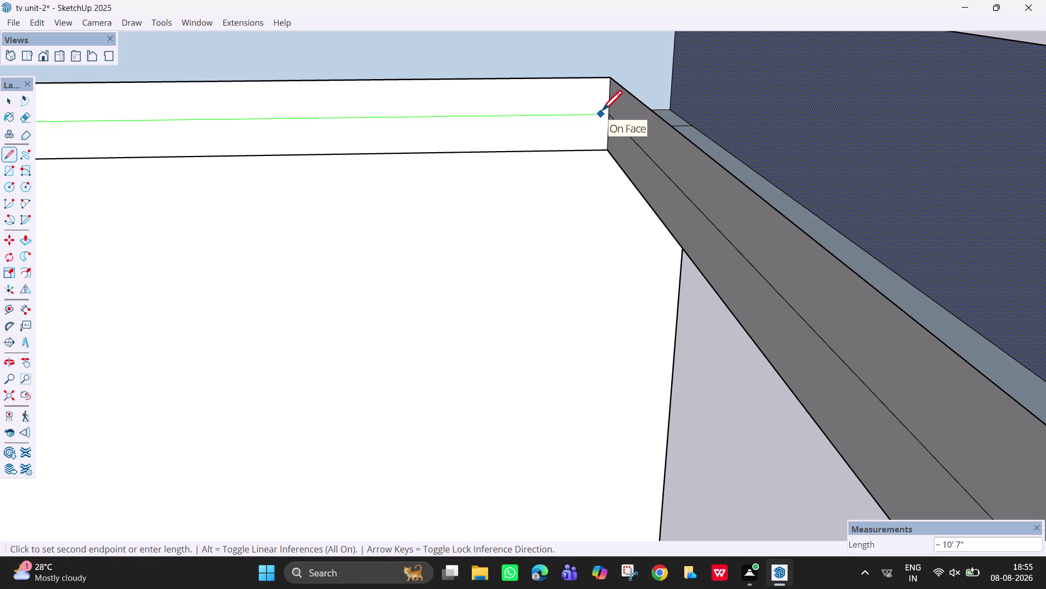
click(602, 112)
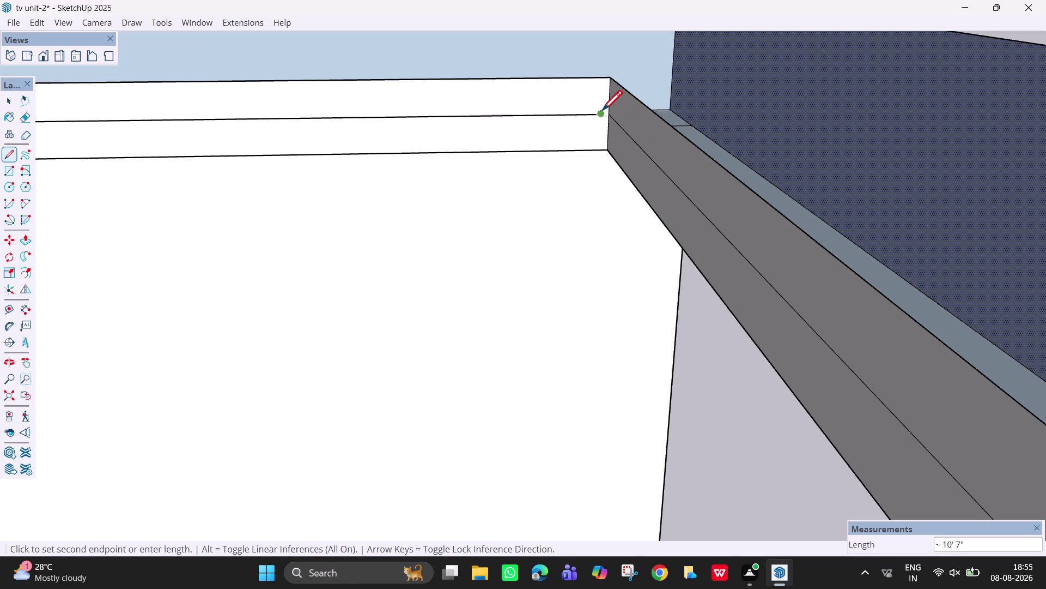
scroll(down, 3)
key(Escape)
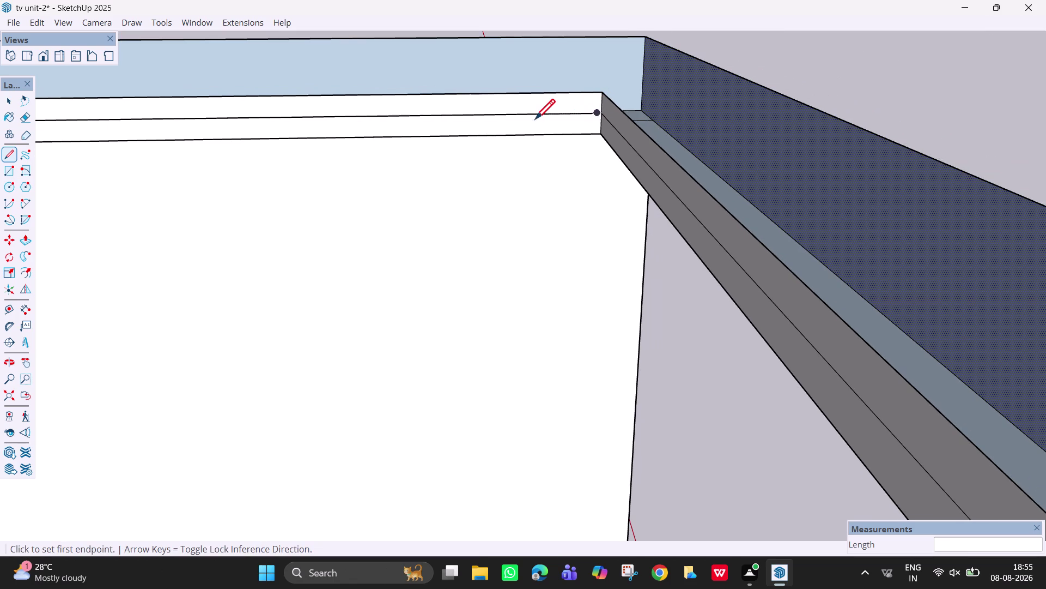
key(space)
Tidy the side wall's corner band by erasing a stray edge and adding a short corner line.
scroll(down, 3)
middle_drag(584, 124, 587, 125)
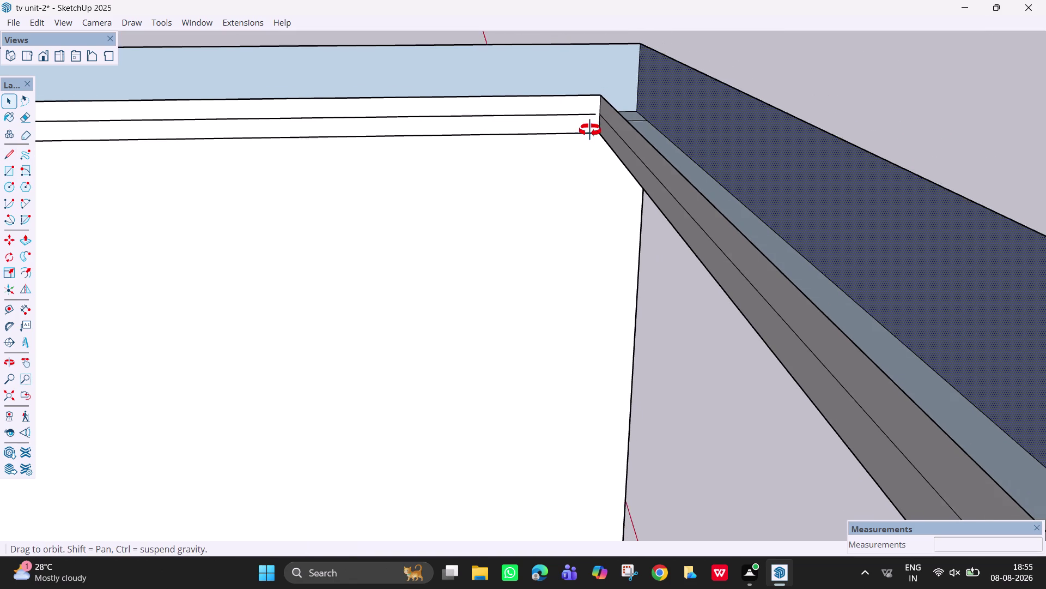
middle_drag(587, 125, 644, 151)
scroll(down, 3)
middle_drag(569, 125, 594, 137)
scroll(up, 3)
middle_drag(597, 124, 625, 134)
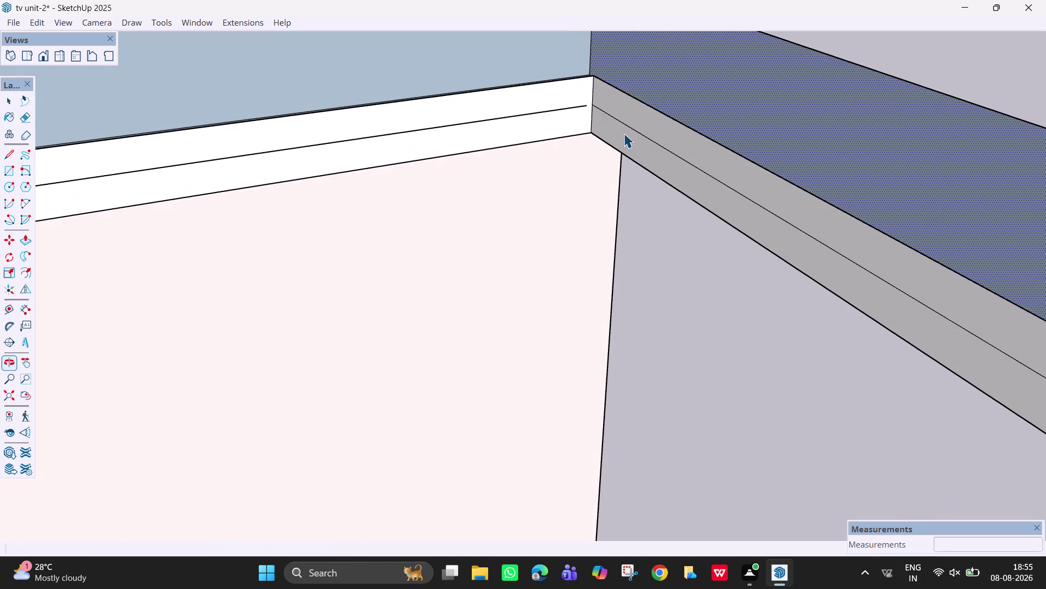
key(l)
click(609, 119)
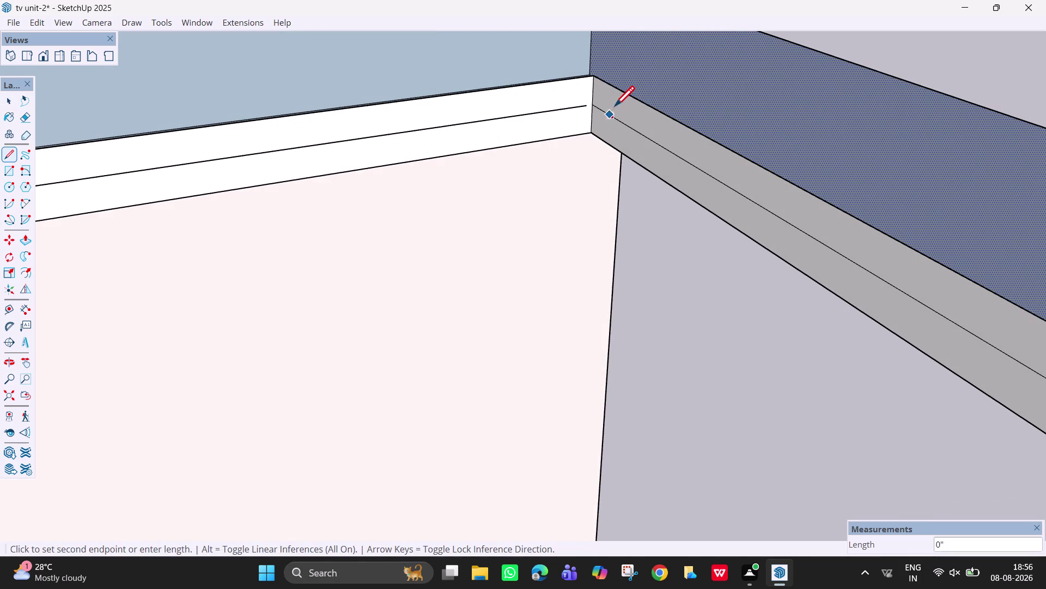
click(616, 105)
key(Escape)
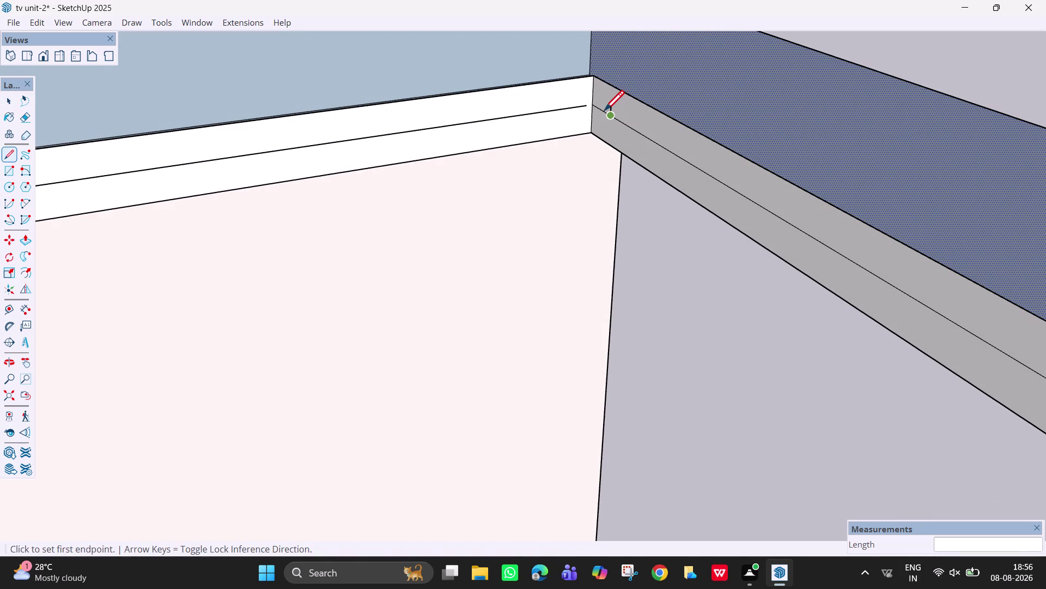
key(e)
click(603, 110)
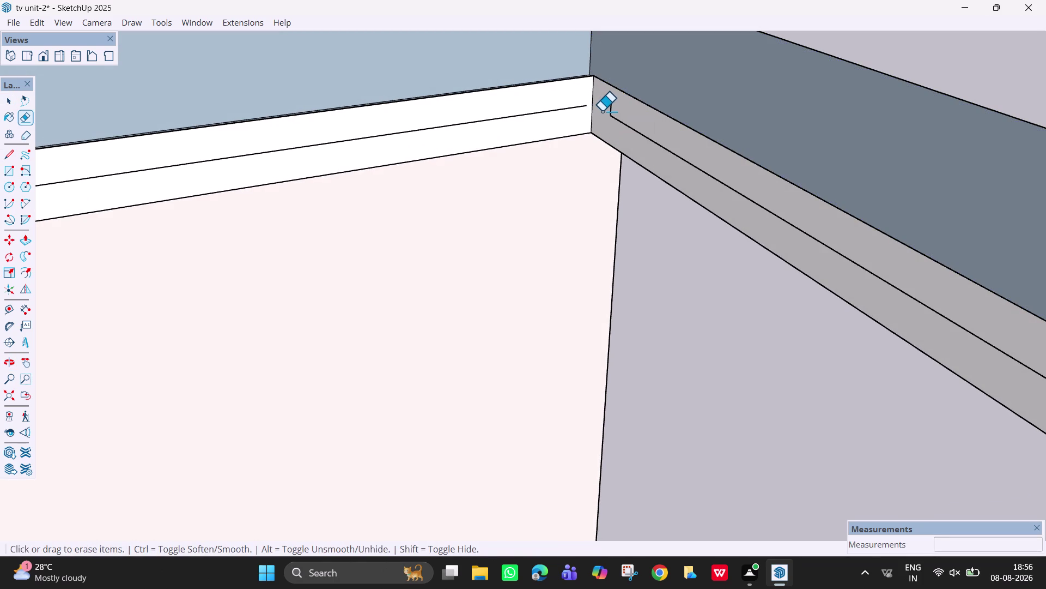
scroll(up, 3)
key(l)
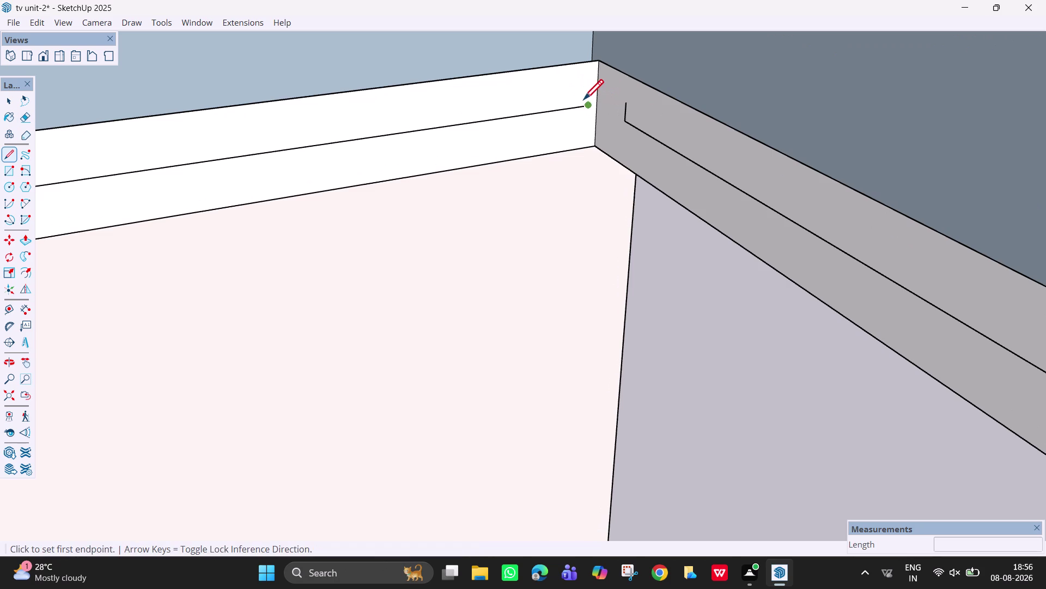
click(592, 106)
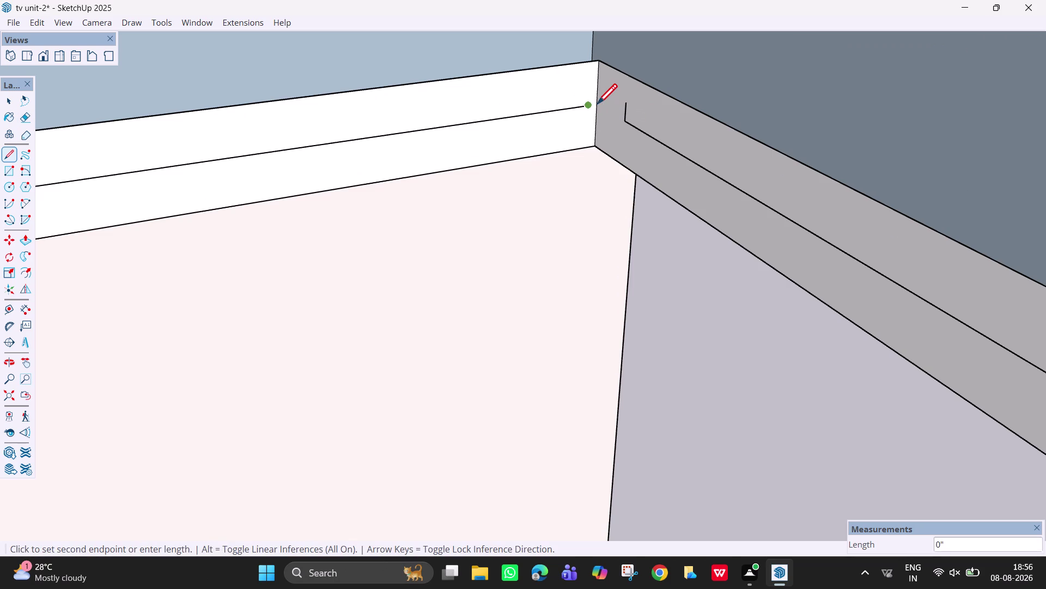
click(597, 106)
scroll(down, 3)
scroll(down, 3)
scroll(down, 3)
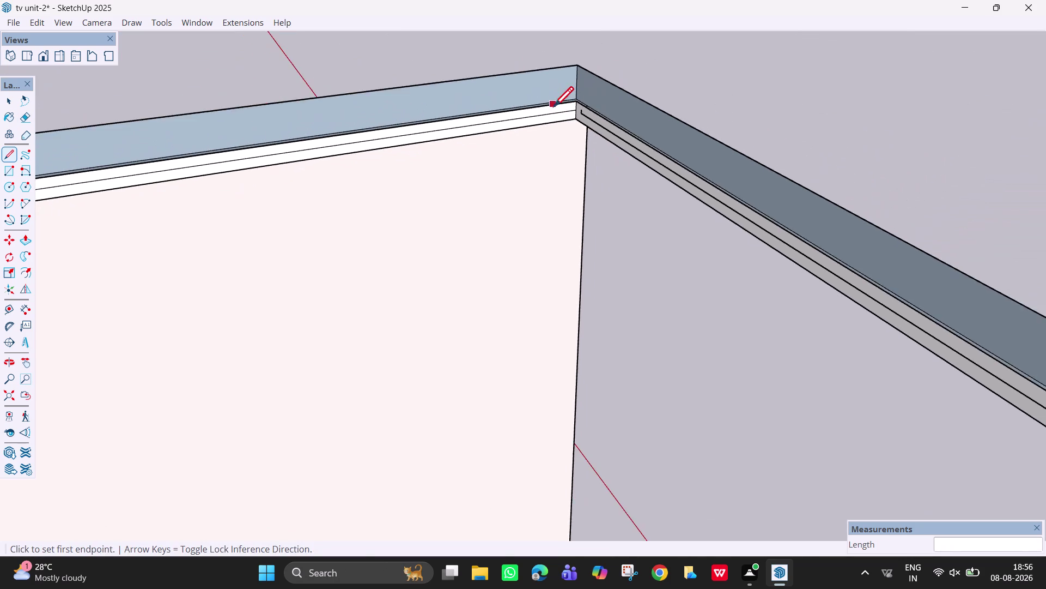
scroll(down, 3)
scroll(down, 3)
Orbit out to an angled view of the furnished room's TV wall.
middle_drag(571, 152, 296, 195)
middle_drag(529, 143, 276, 107)
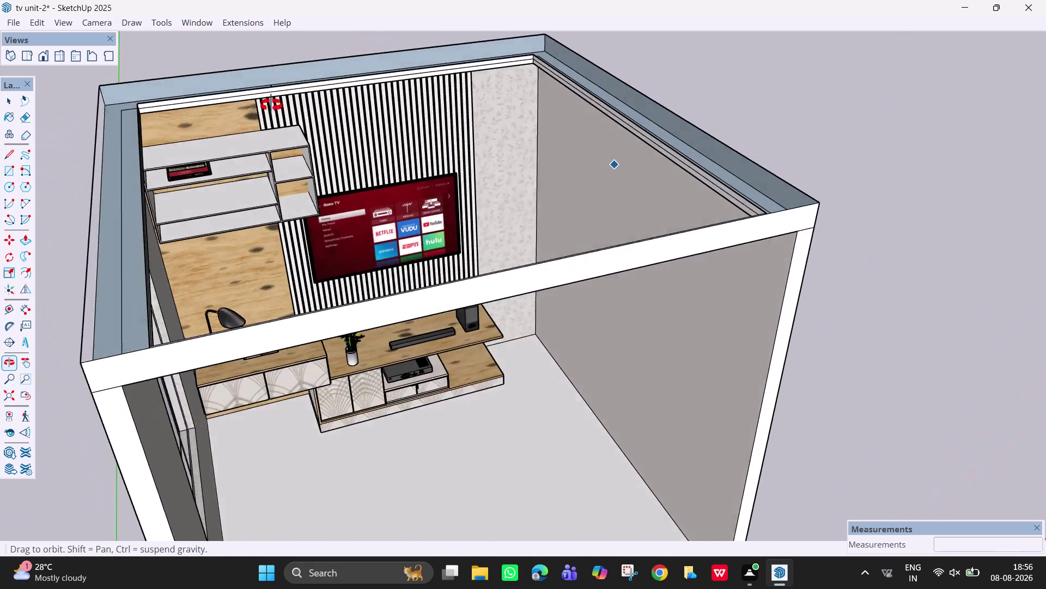
middle_drag(275, 108, 250, 64)
scroll(up, 3)
middle_drag(394, 124, 327, 102)
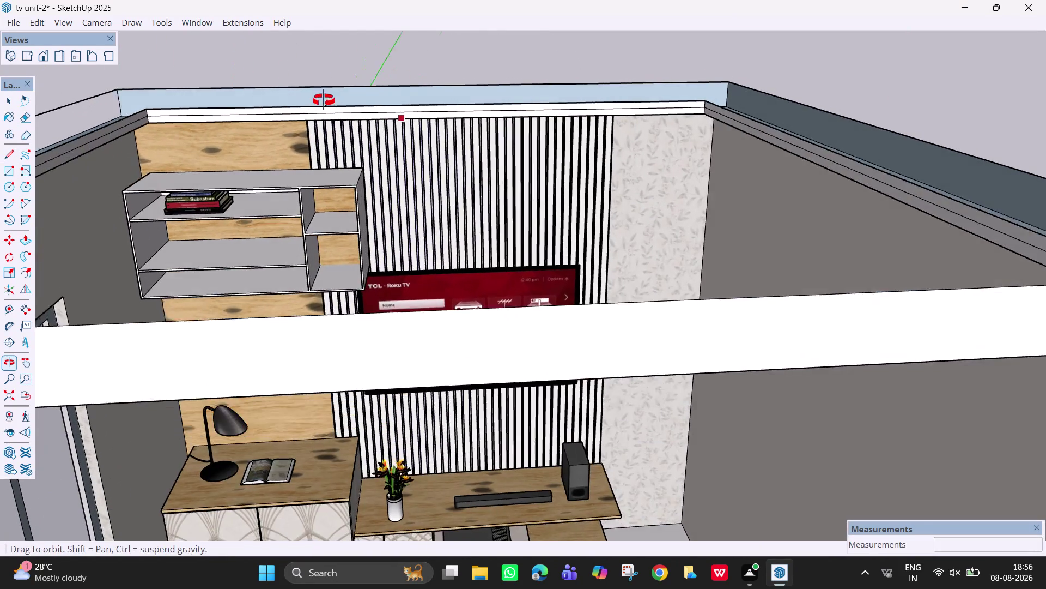
middle_drag(327, 102, 324, 101)
scroll(up, 3)
middle_drag(338, 114, 281, 180)
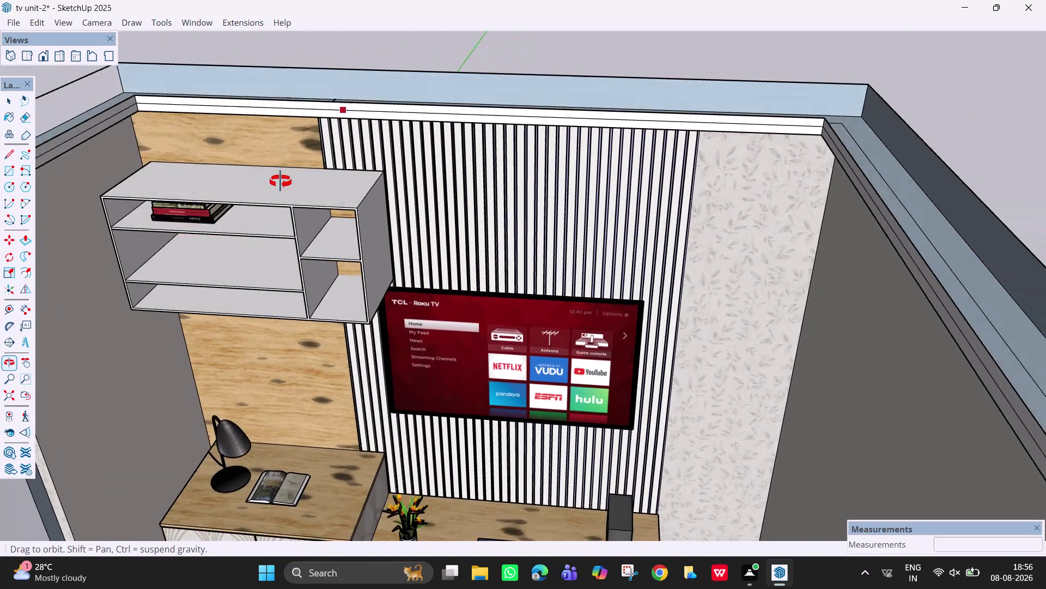
middle_drag(280, 181, 277, 183)
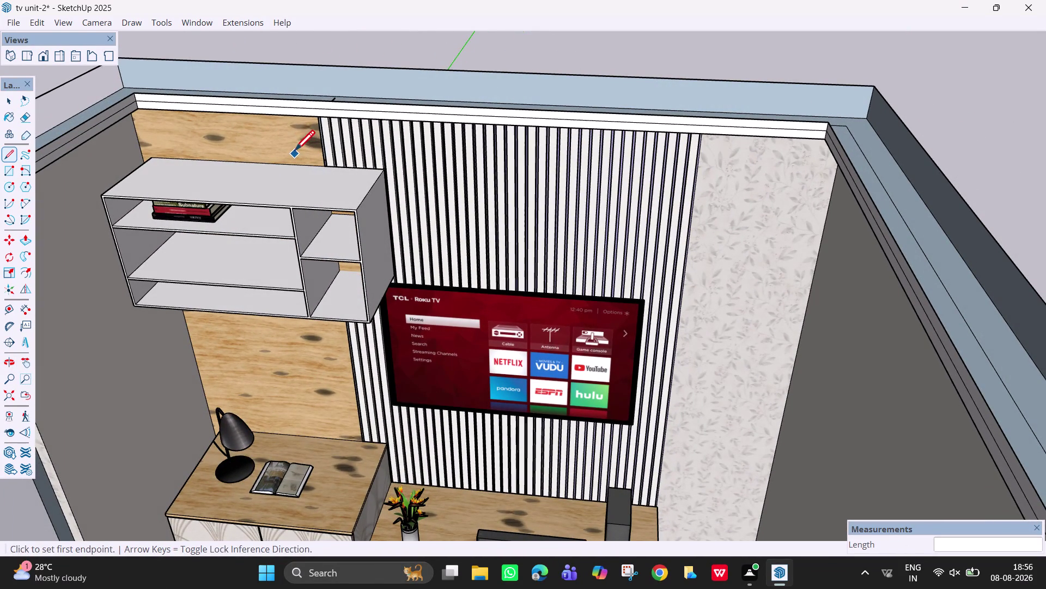
click(39, 21)
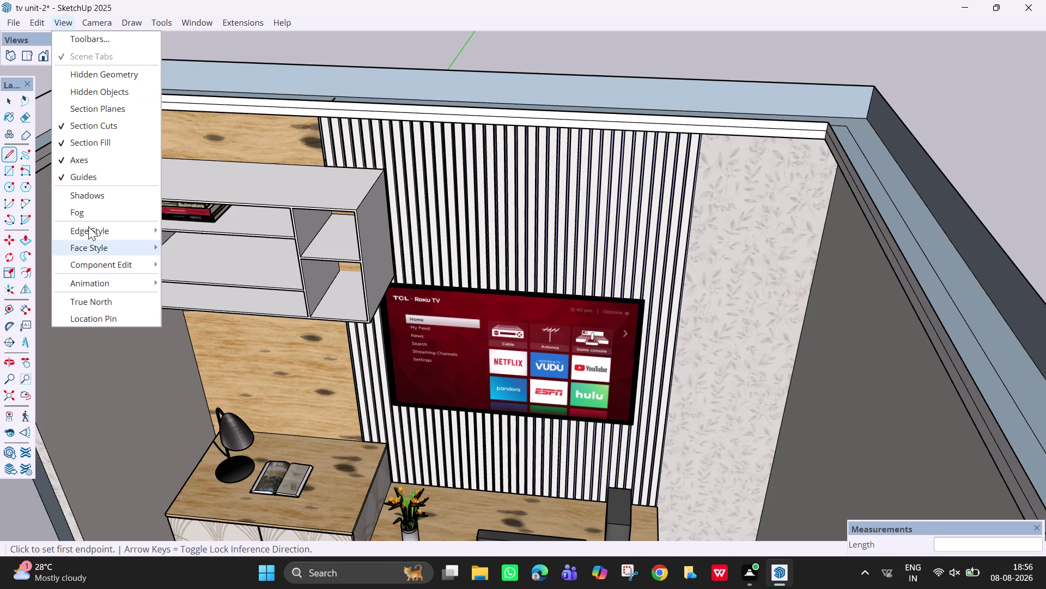
click(66, 247)
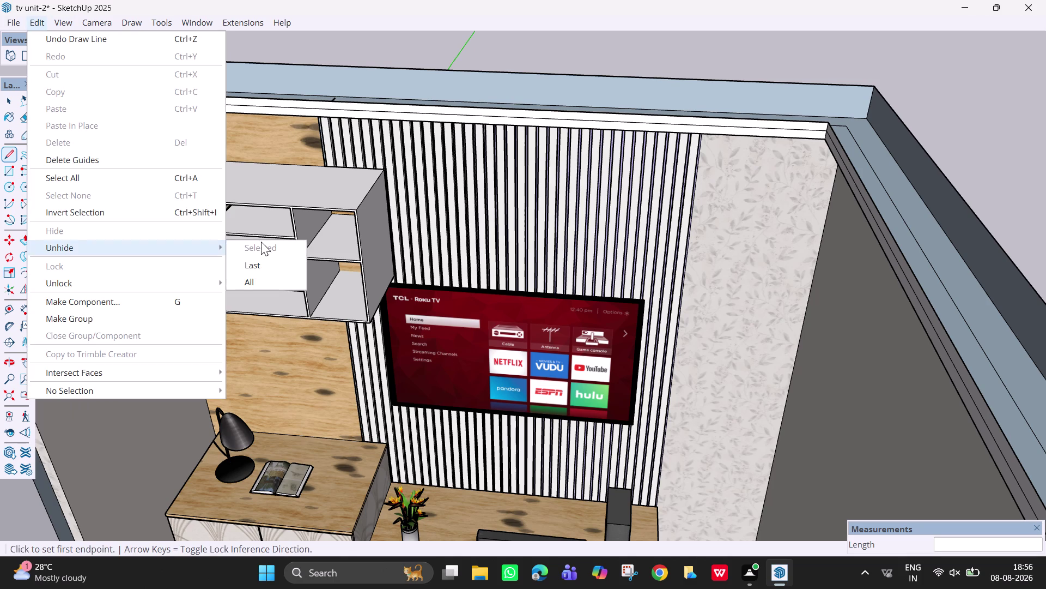
click(271, 275)
scroll(down, 3)
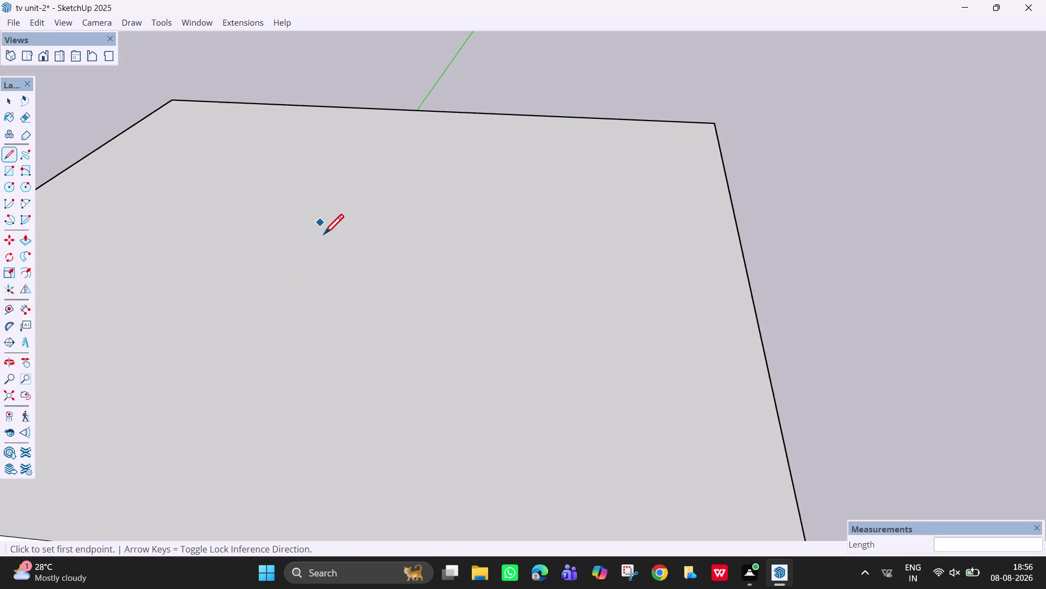
scroll(down, 3)
middle_drag(326, 260, 355, 132)
scroll(down, 3)
scroll(up, 3)
middle_drag(325, 198, 313, 160)
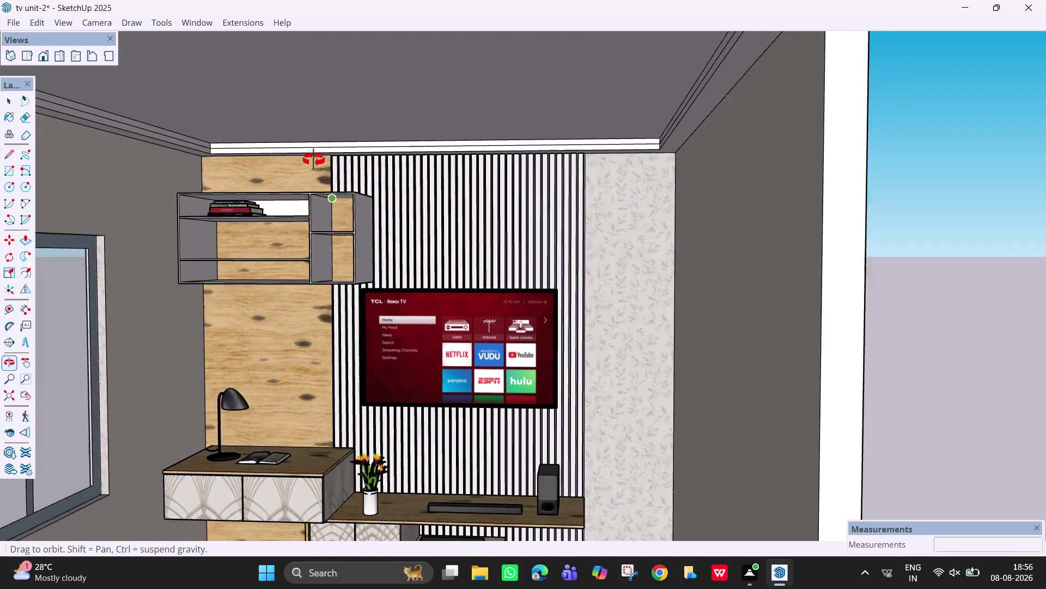
middle_drag(313, 159, 317, 160)
scroll(up, 3)
Pull the upper cornice strip's top face out by 2 inches.
key(p)
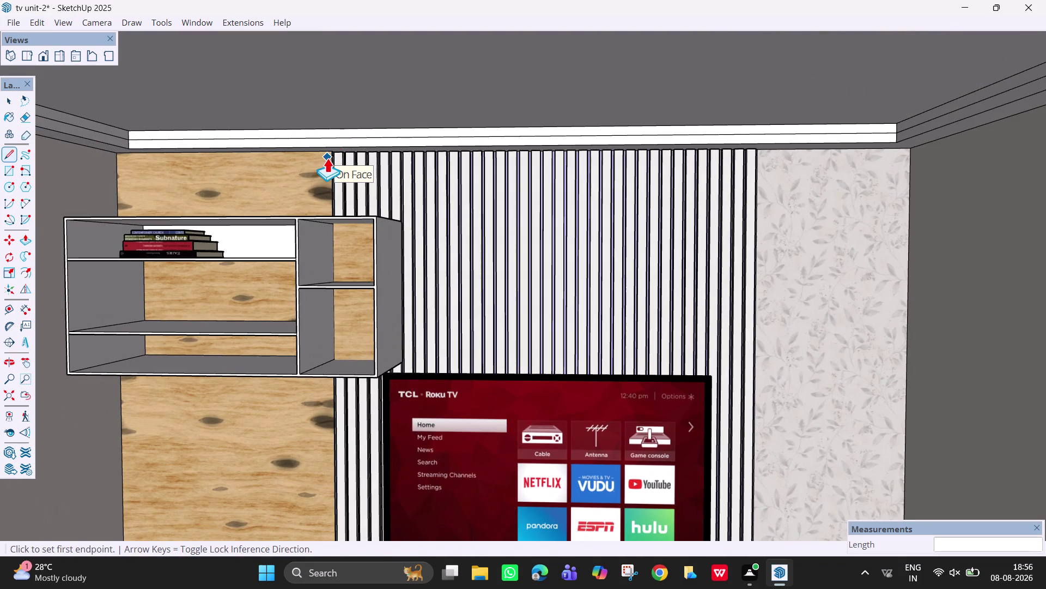
scroll(up, 3)
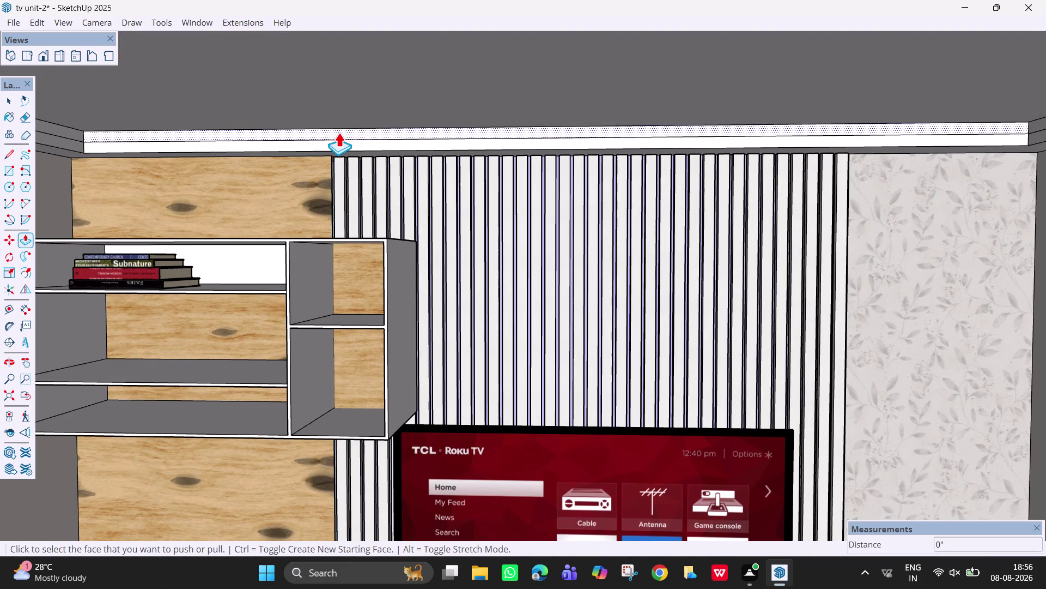
click(338, 132)
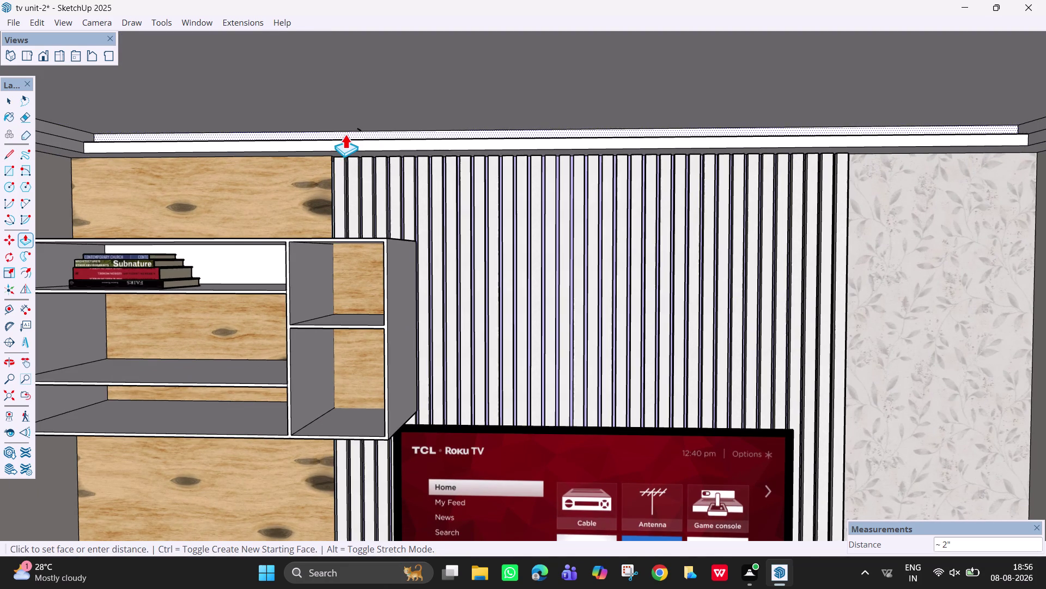
key(2)
key(Return)
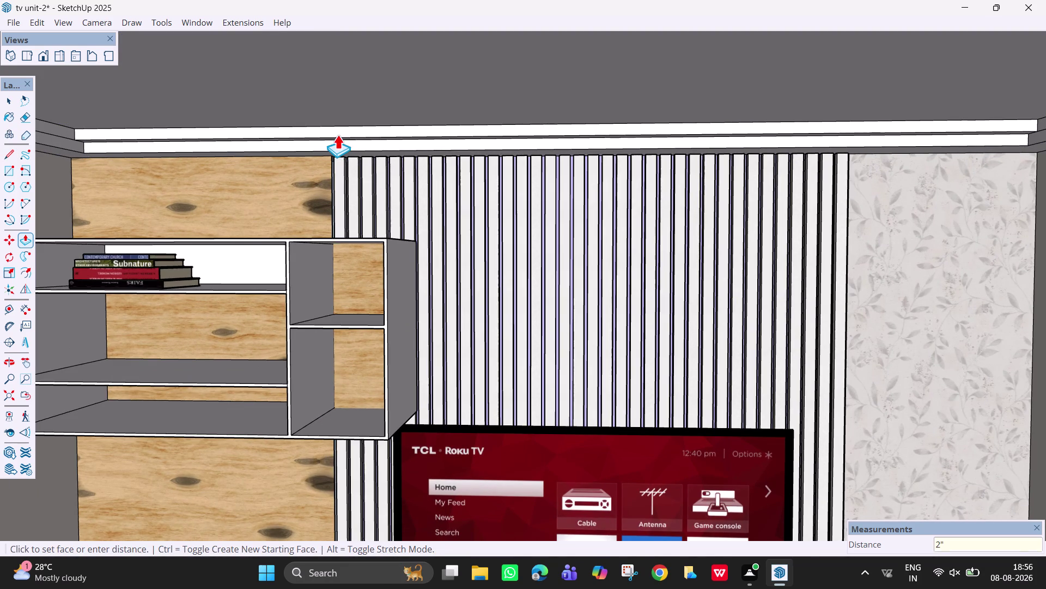
Pull the lower cornice strip's face out by 2 inches.
middle_drag(317, 111, 222, 53)
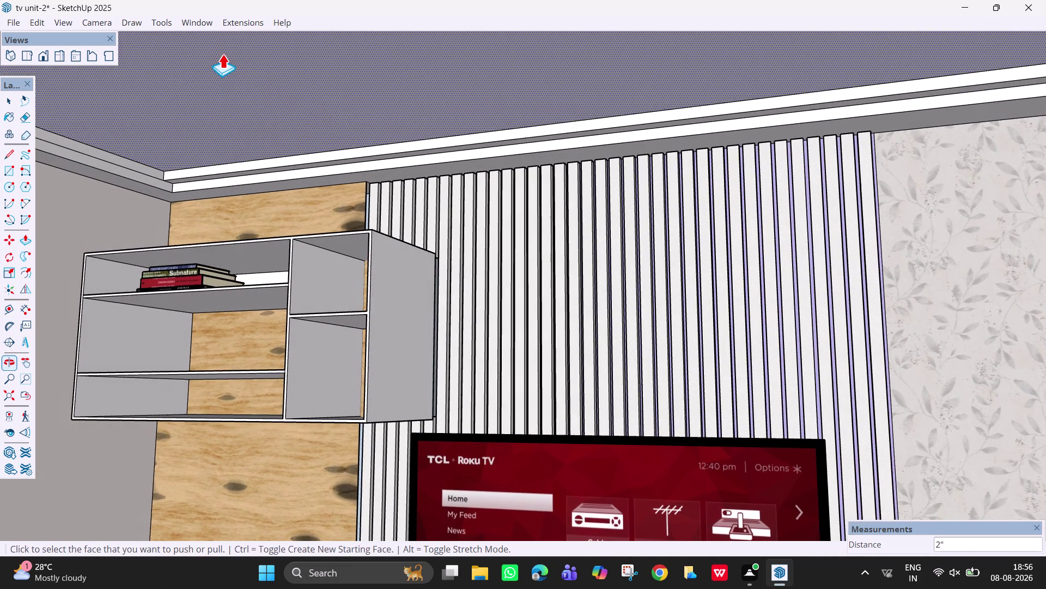
key(ctrl+z)
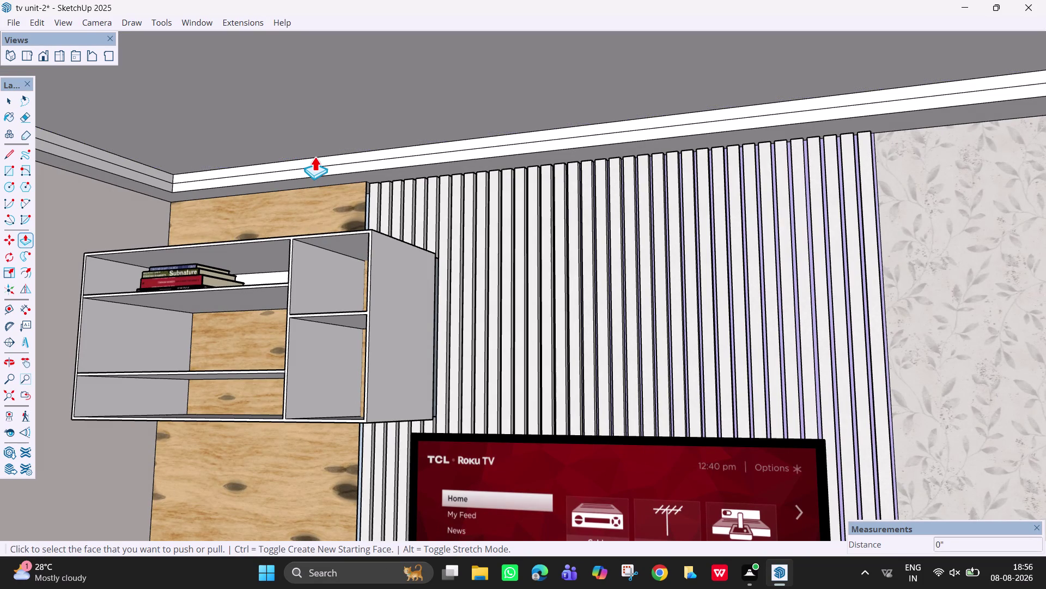
click(321, 158)
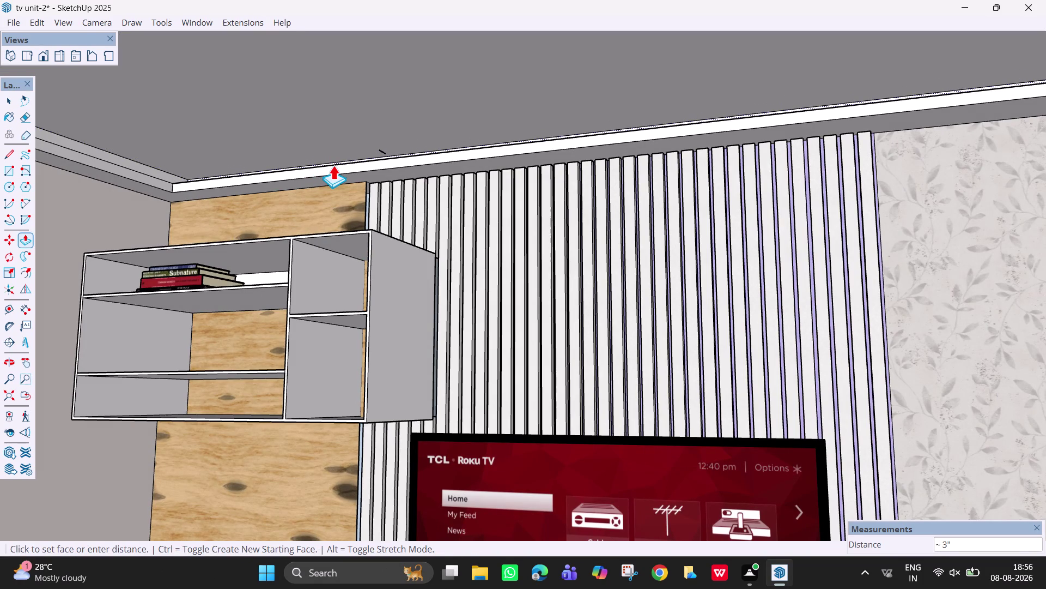
key(2)
key(Return)
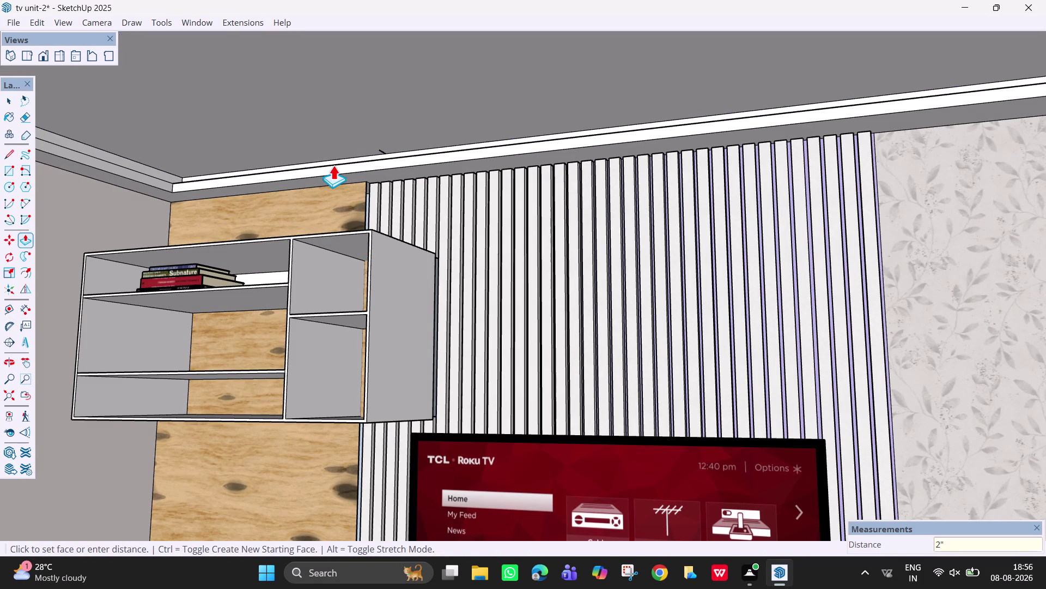
Erase a stray edge on the cornice and pan toward the left side wall corner.
scroll(up, 3)
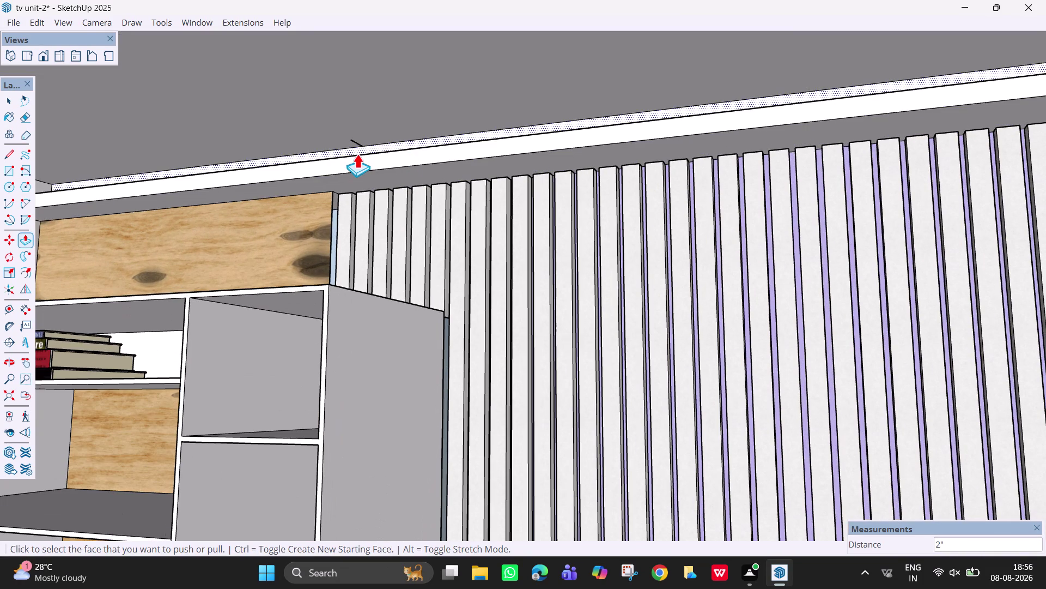
key(e)
drag(359, 144, 344, 145)
scroll(down, 3)
middle_drag(445, 155, 405, 160)
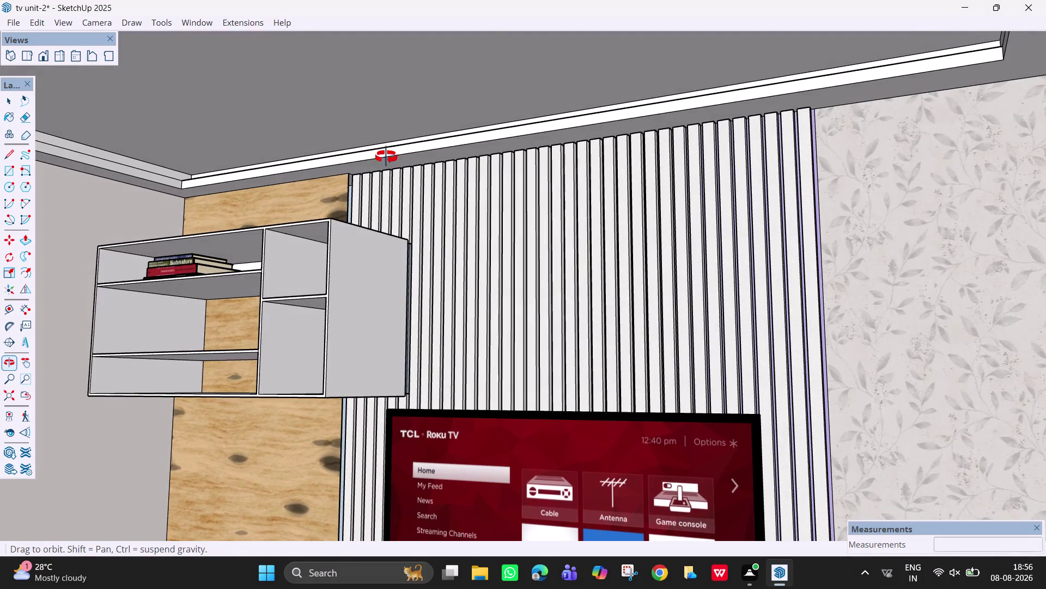
key(h)
drag(263, 172, 601, 192)
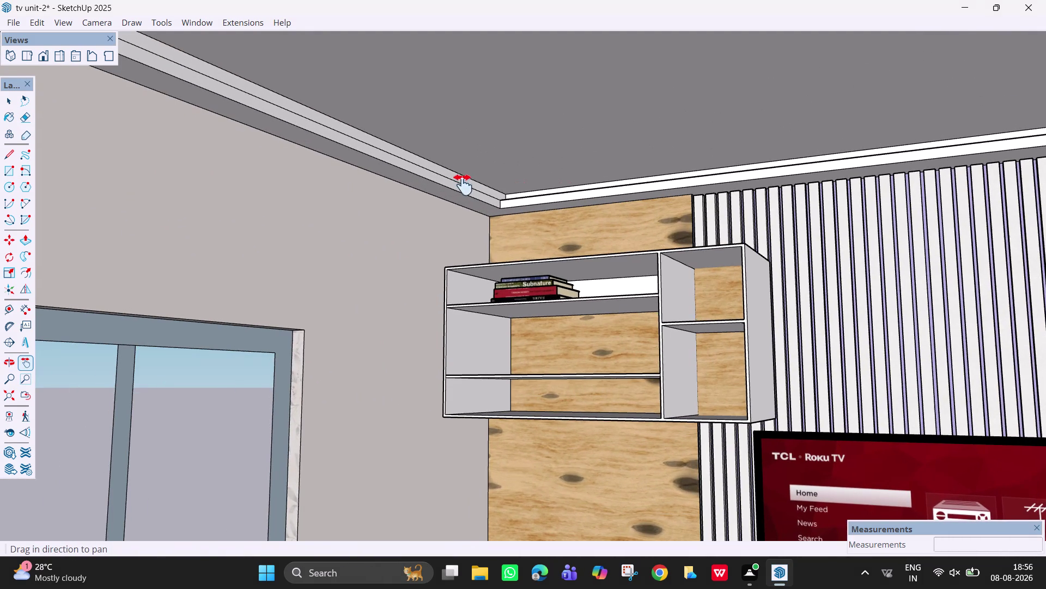
Repeat the 2-inch pull on the left side wall's cornice.
key(space)
key(p)
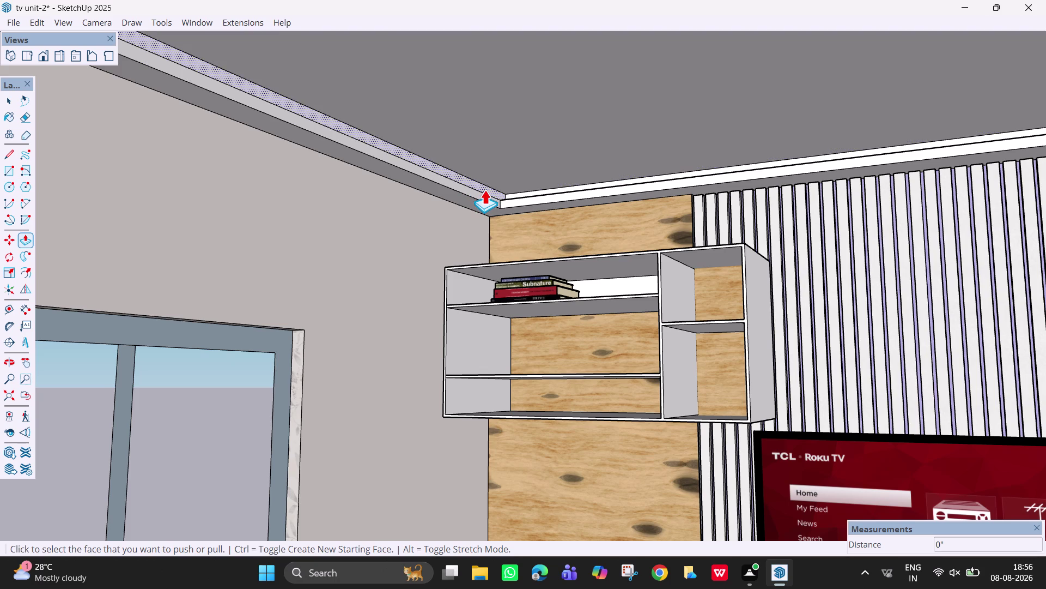
double_click(485, 189)
scroll(down, 3)
middle_drag(541, 185, 629, 231)
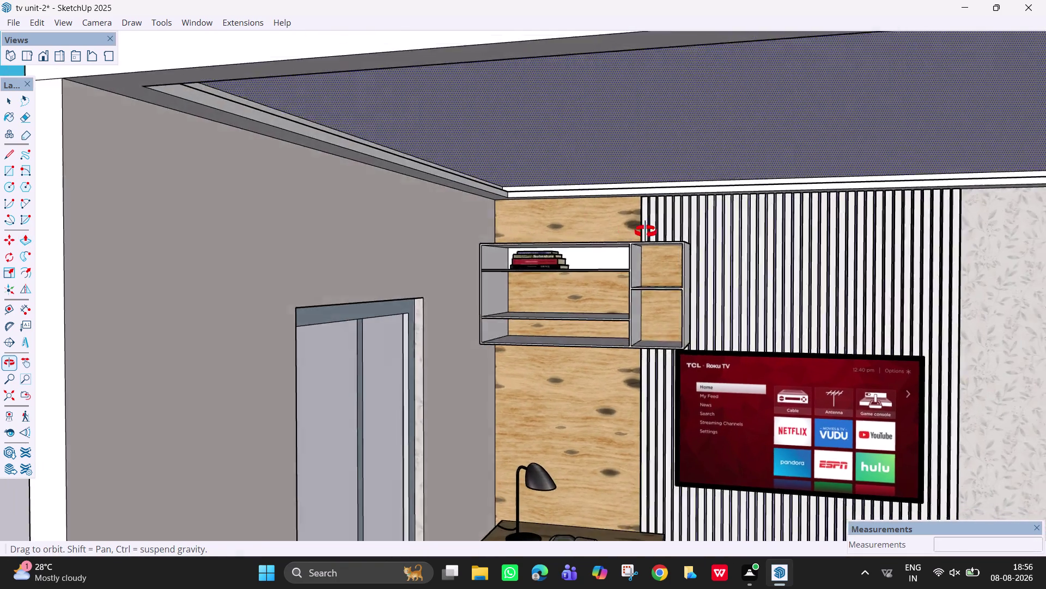
middle_drag(630, 231, 691, 229)
scroll(down, 3)
Repeat the 2-inch pull on the right side wall's cornice.
key(h)
drag(607, 220, 301, 317)
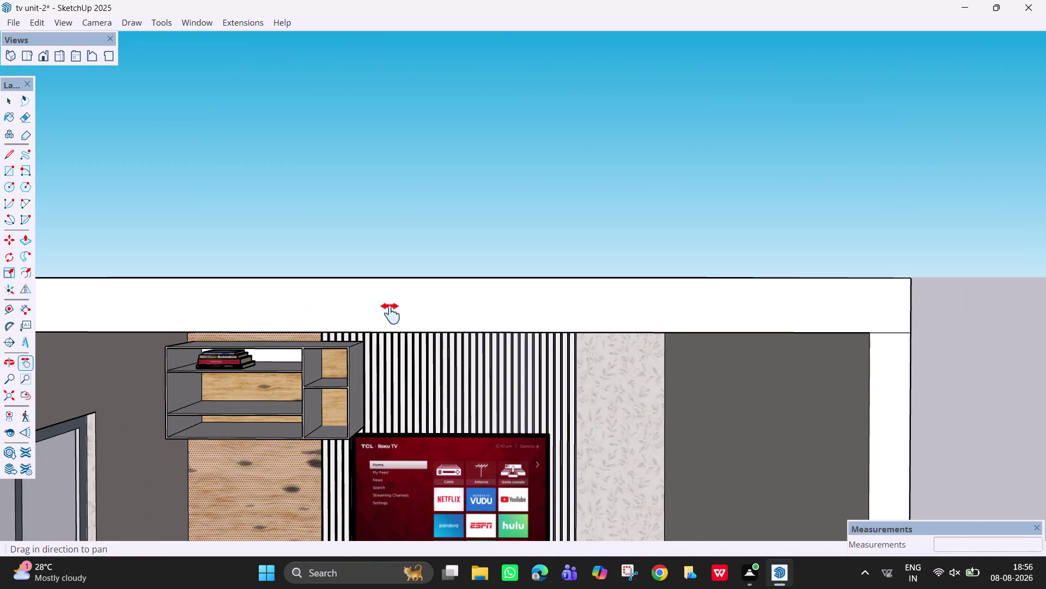
drag(500, 324, 493, 189)
middle_drag(576, 299, 681, 266)
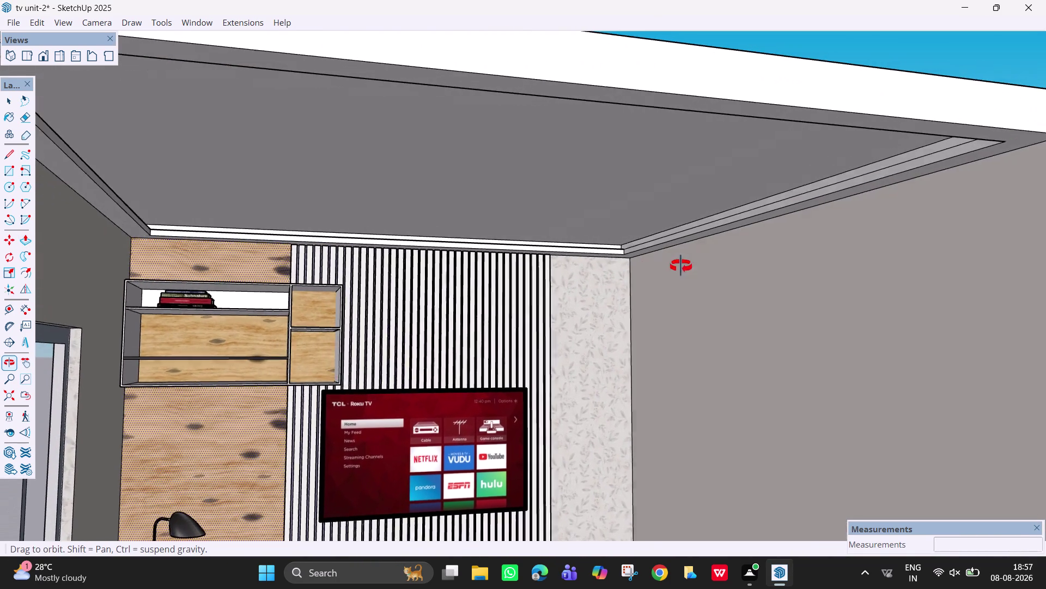
middle_drag(681, 266, 681, 266)
key(p)
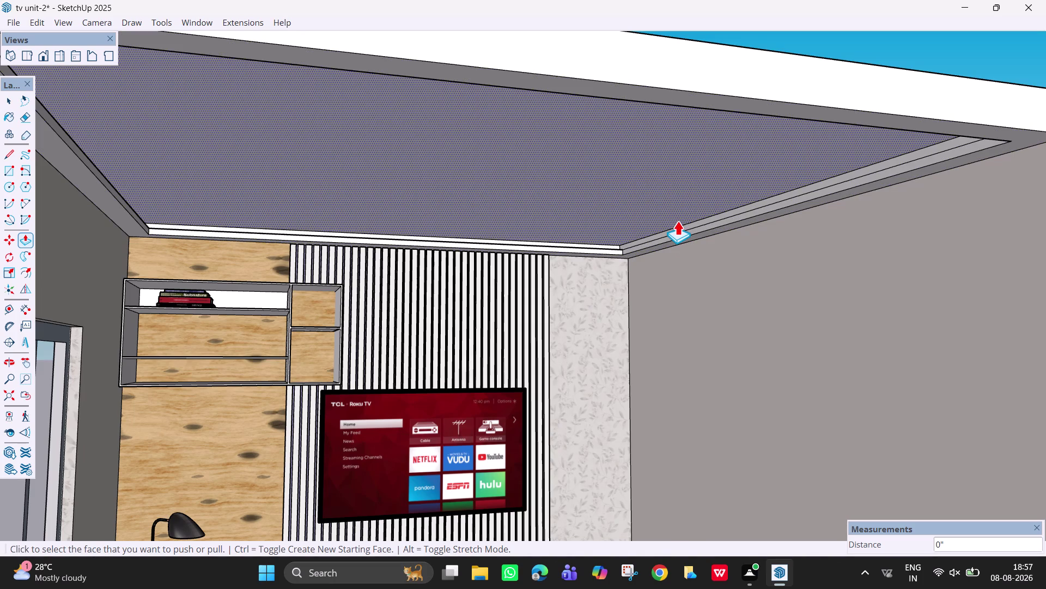
scroll(up, 3)
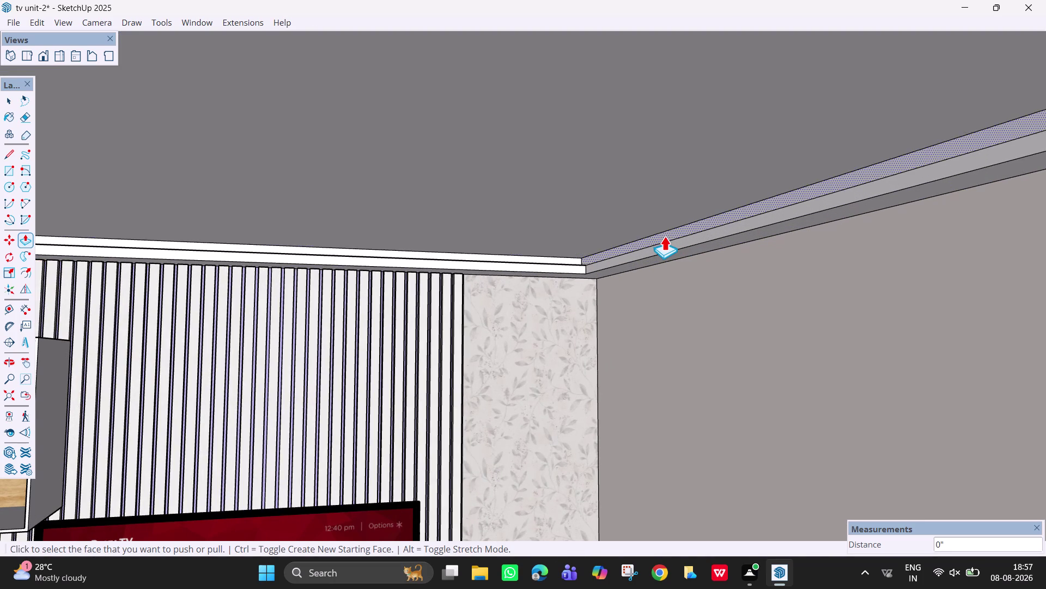
double_click(664, 235)
scroll(down, 3)
scroll(down, 3)
Orbit around the room to check the cornice framing the whole ceiling.
middle_drag(651, 246, 578, 238)
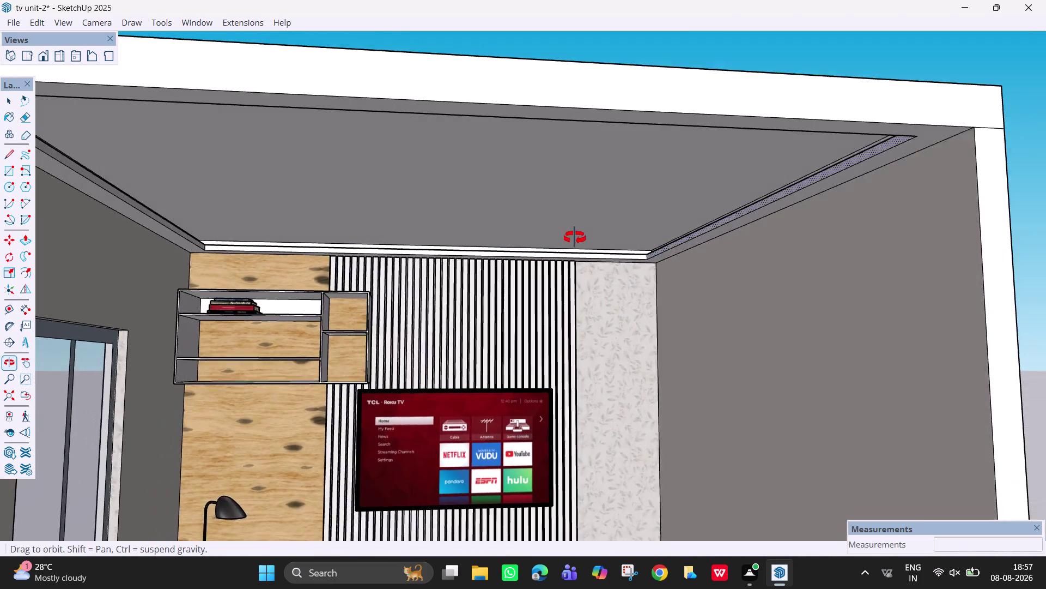
middle_drag(578, 238, 559, 229)
scroll(down, 3)
scroll(down, 3)
middle_drag(586, 249, 599, 264)
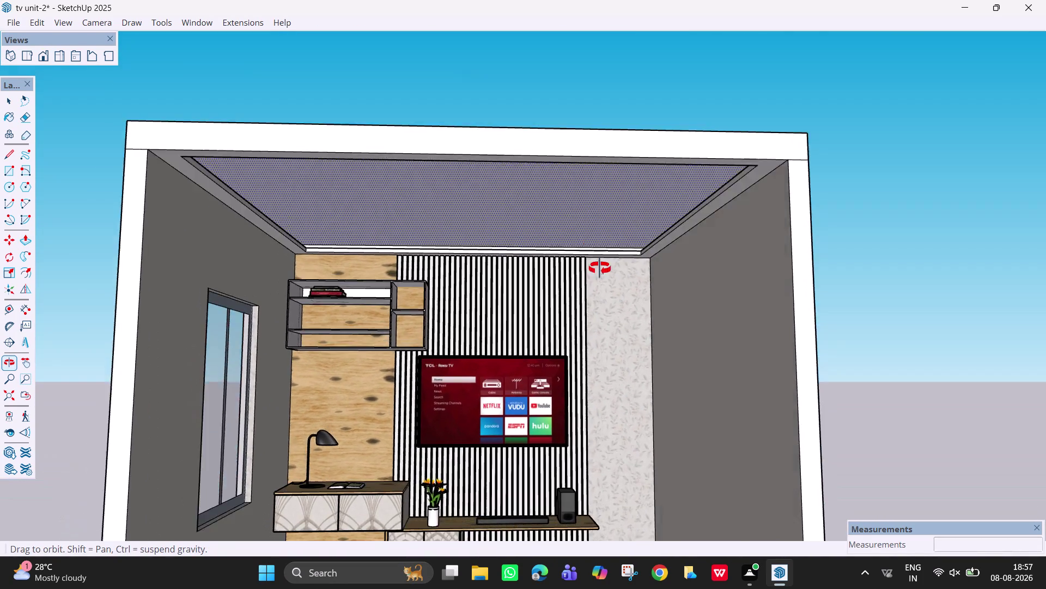
middle_drag(599, 264, 588, 290)
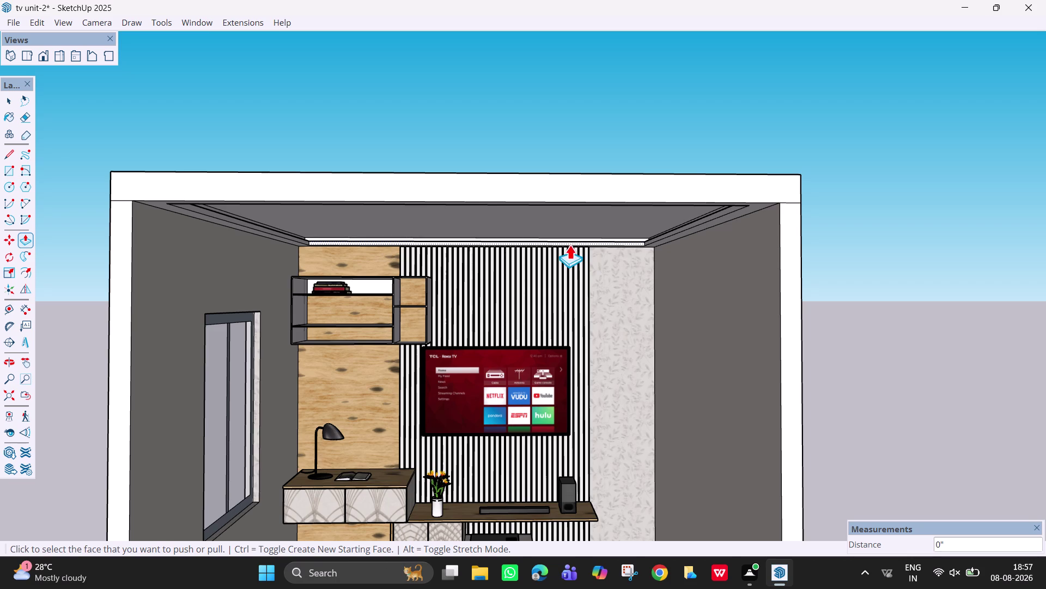
scroll(down, 3)
middle_drag(579, 264, 549, 204)
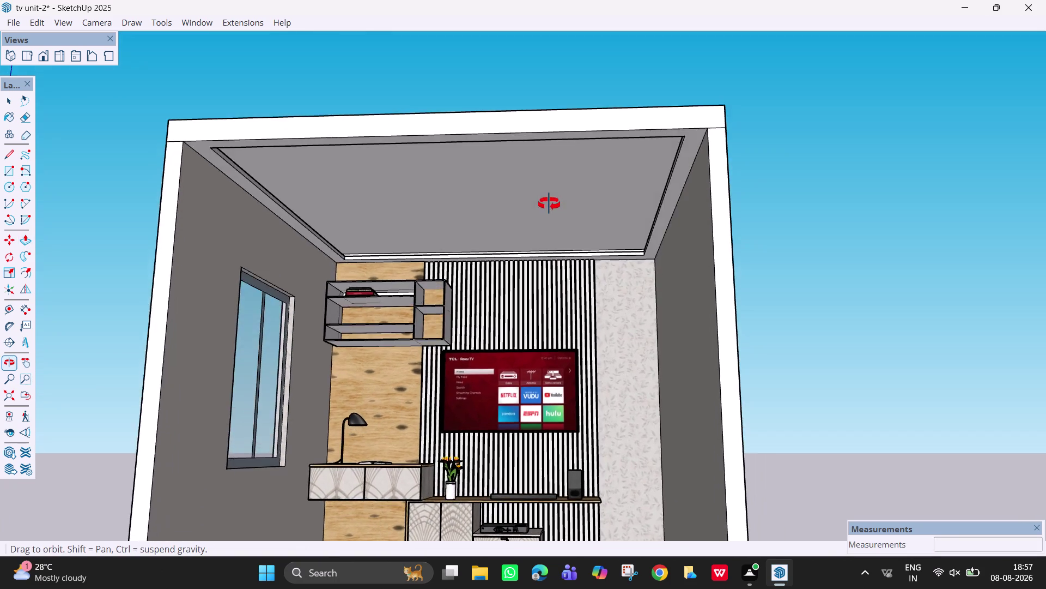
middle_drag(549, 203, 589, 285)
scroll(down, 3)
middle_drag(576, 330, 542, 300)
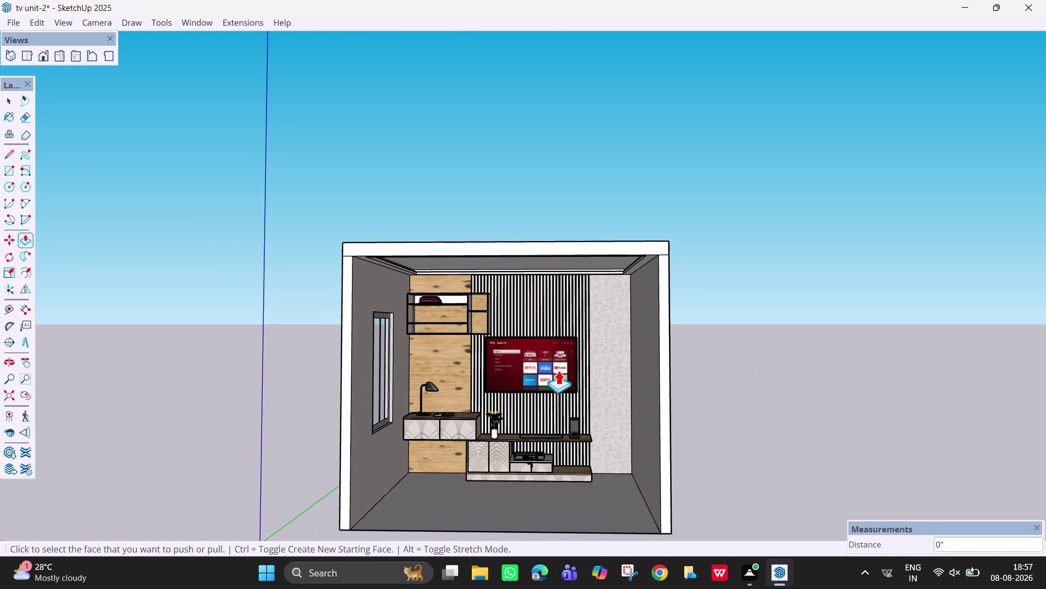
scroll(up, 3)
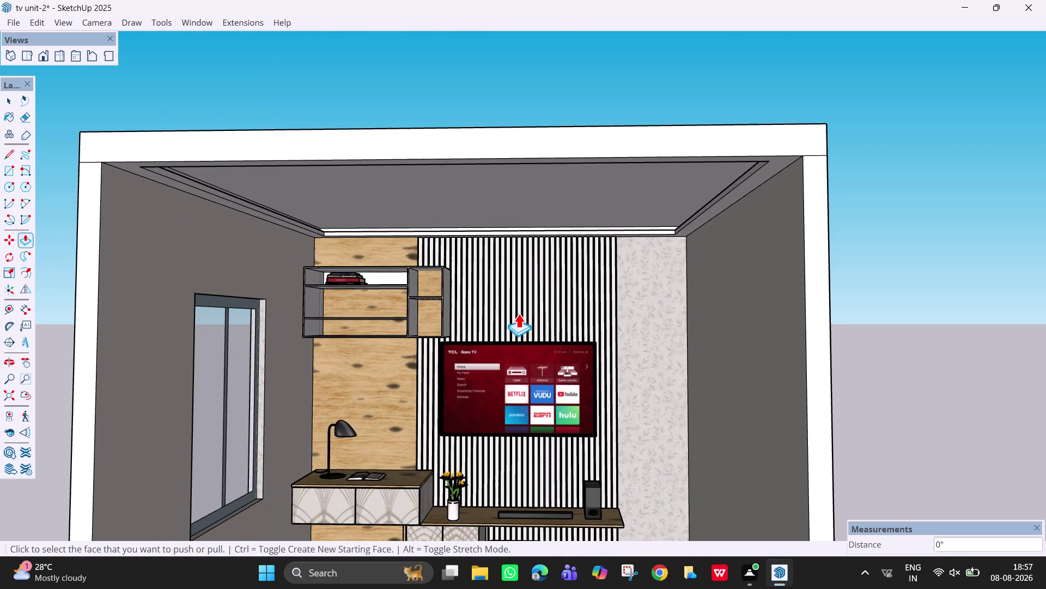
key(space)
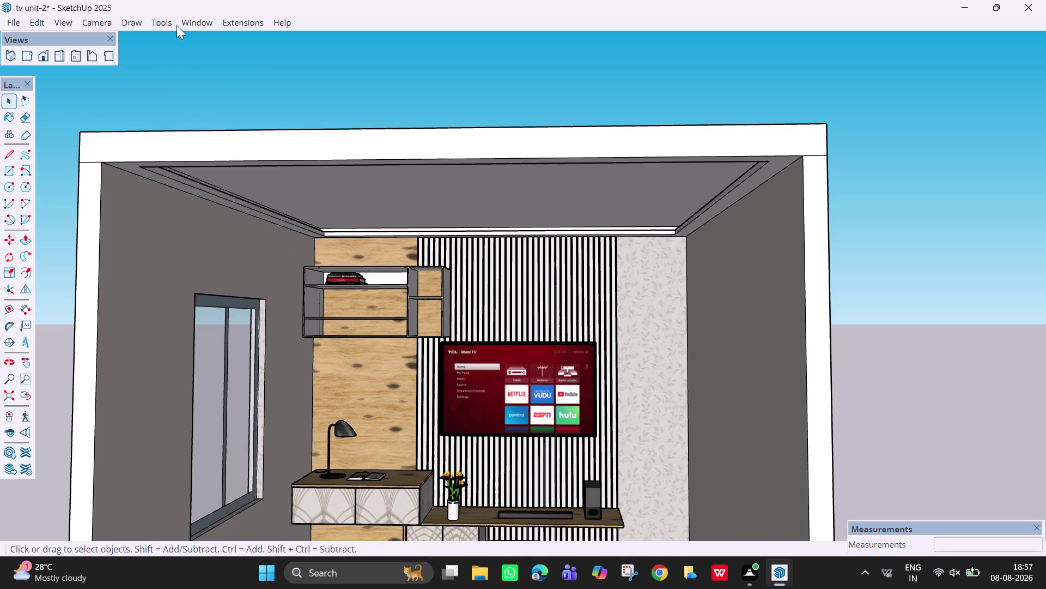
Open the 3D Warehouse and search for 'sofa'.
click(192, 21)
click(224, 123)
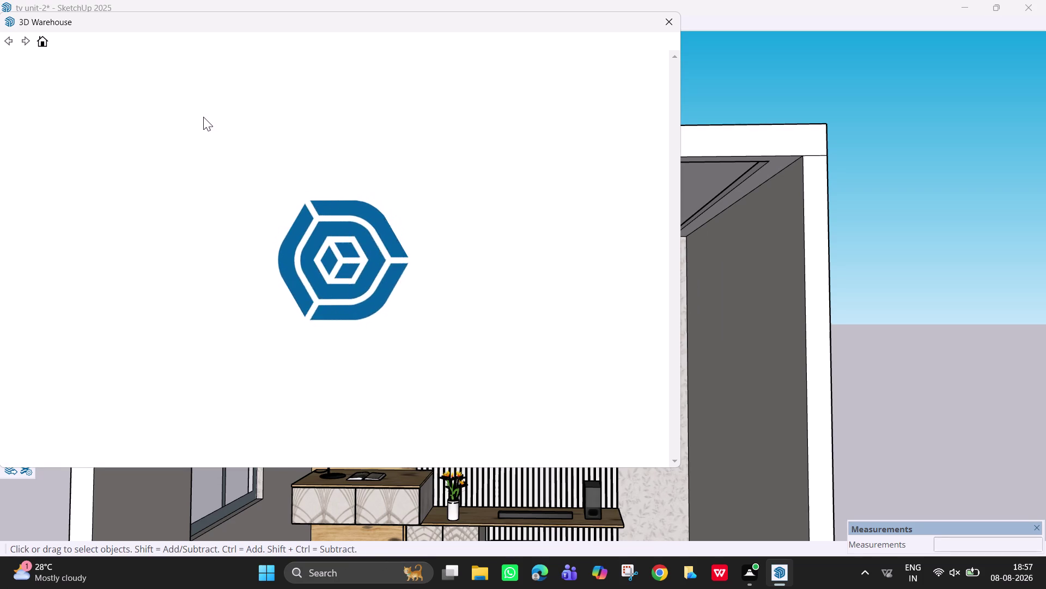
click(363, 280)
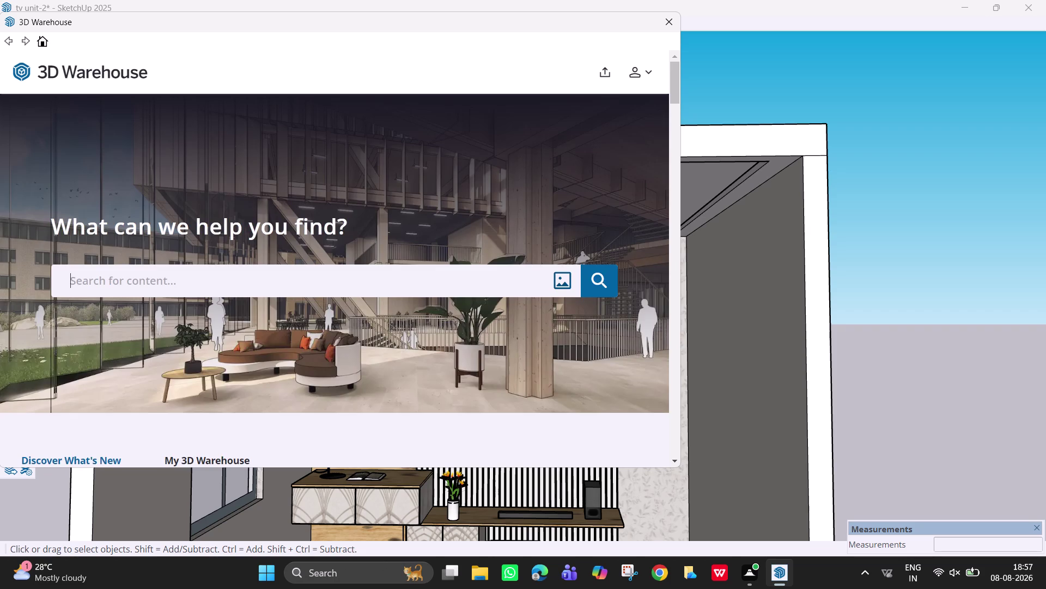
text(sofa)
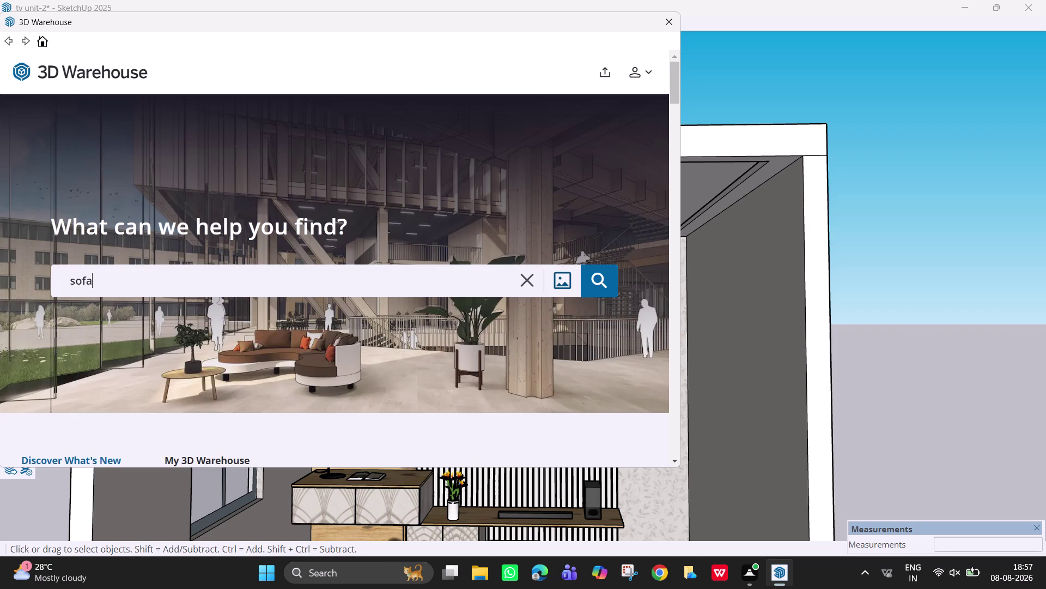
key(Return)
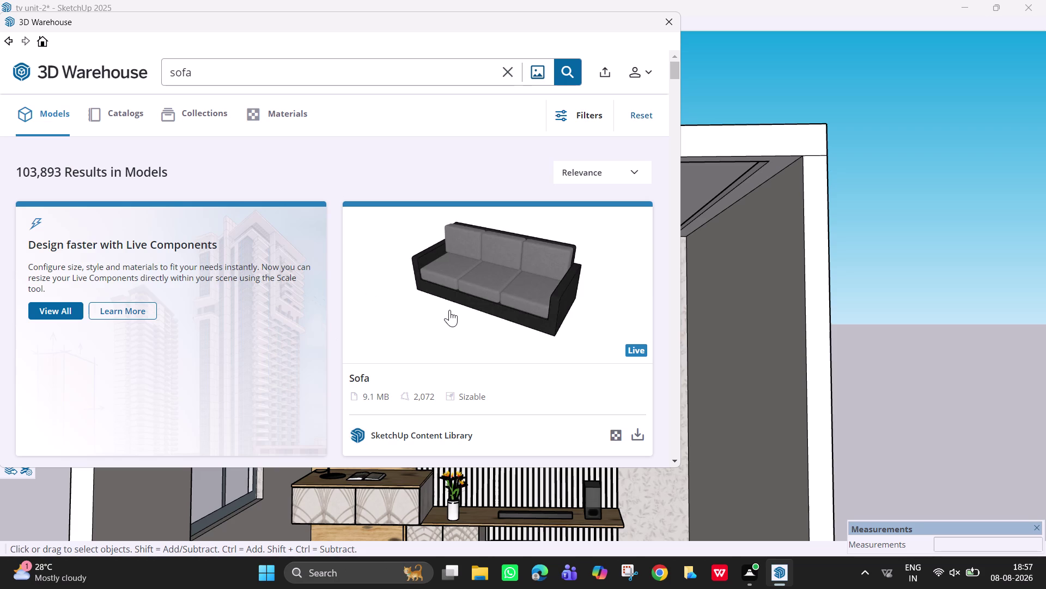
Download the sofa set with coffee table from the results and load it into the model.
scroll(down, 3)
scroll(up, 3)
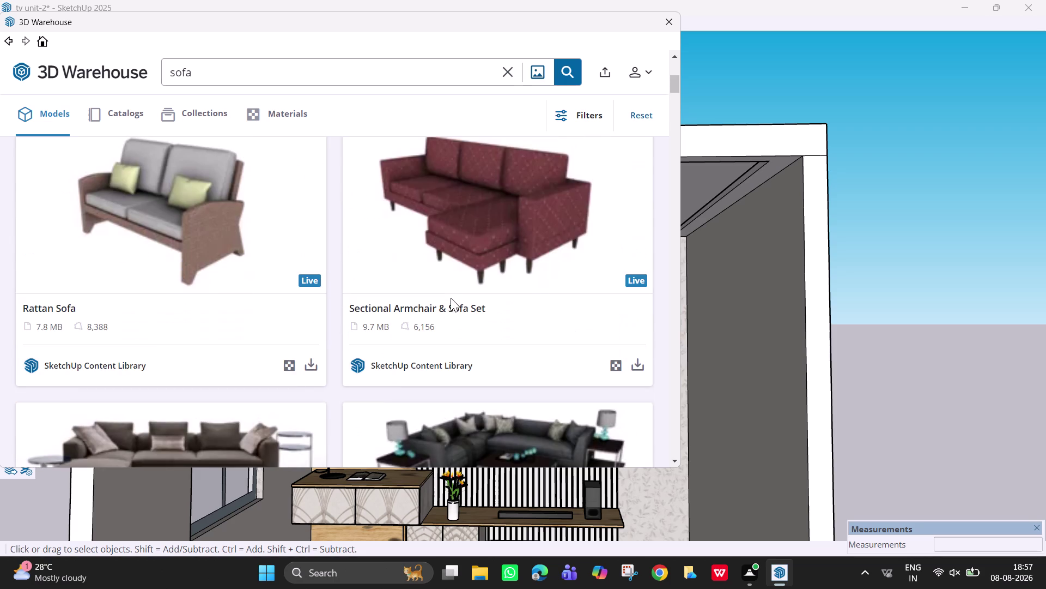
scroll(down, 3)
scroll(down, 3)
scroll(down, 3)
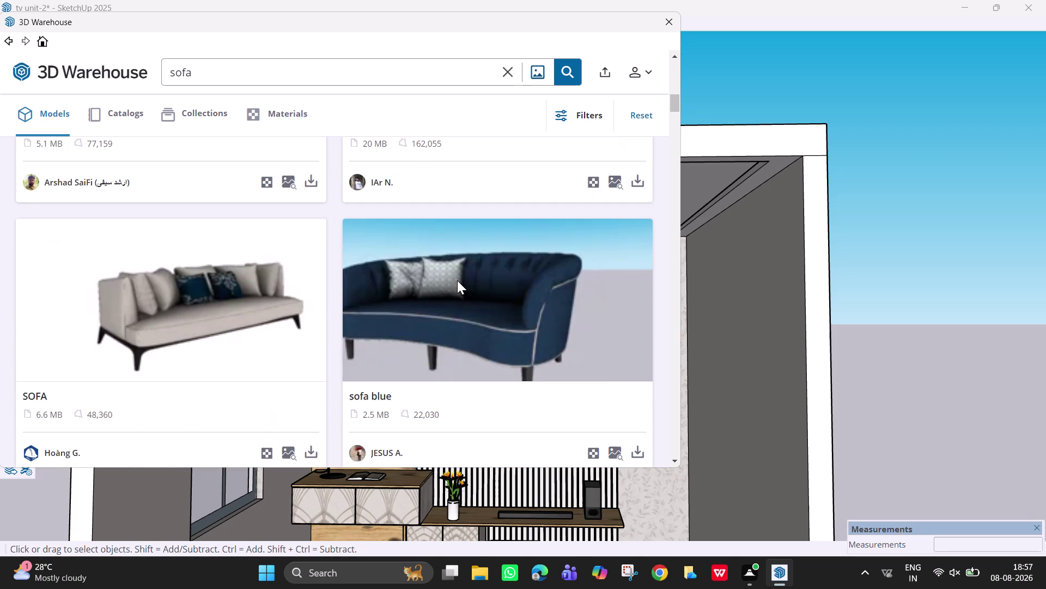
scroll(down, 3)
scroll(down, 3)
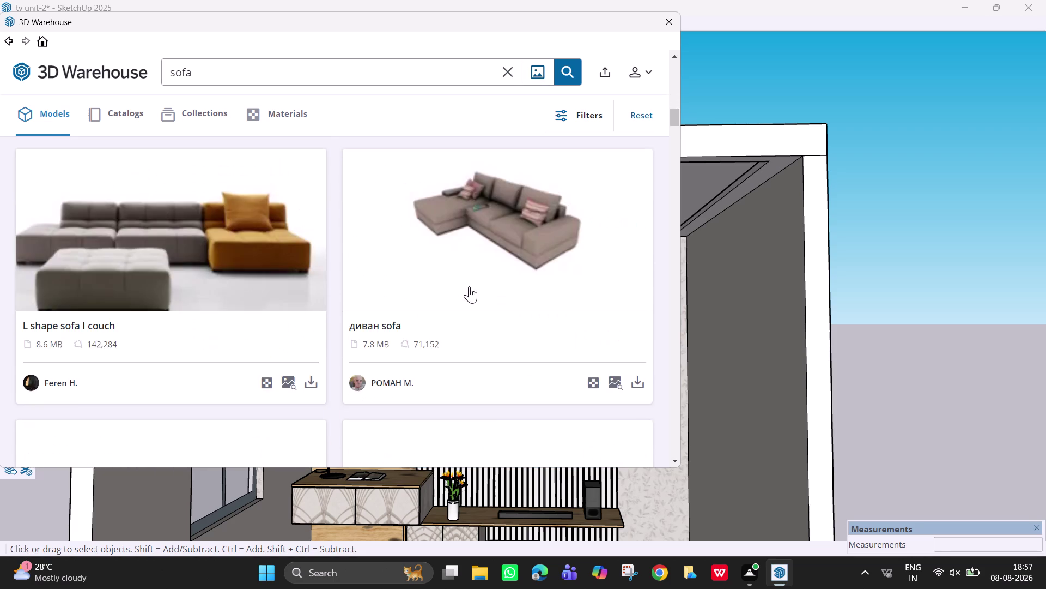
scroll(down, 3)
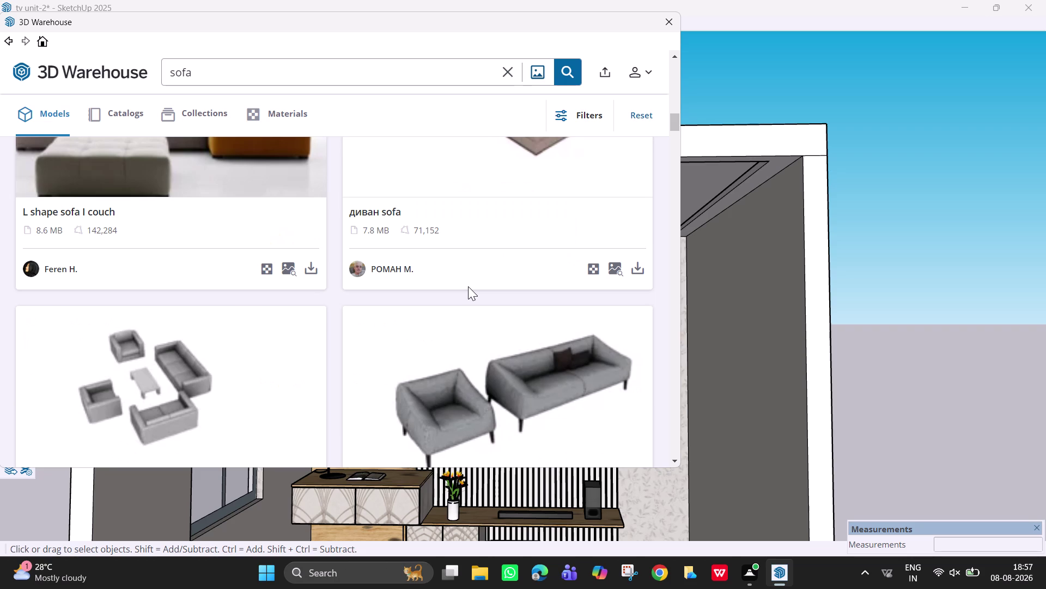
scroll(down, 3)
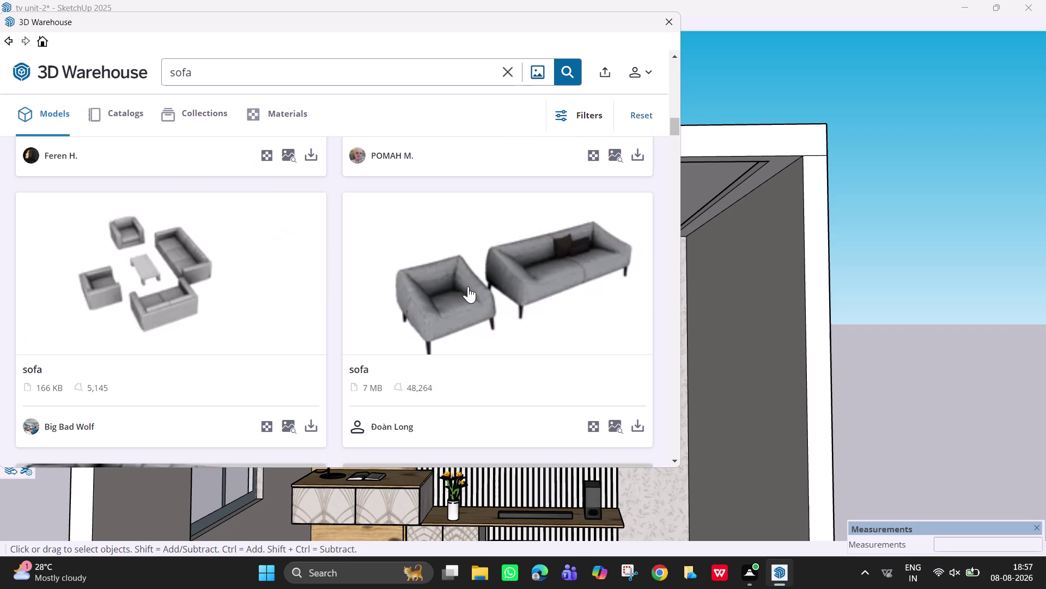
click(312, 426)
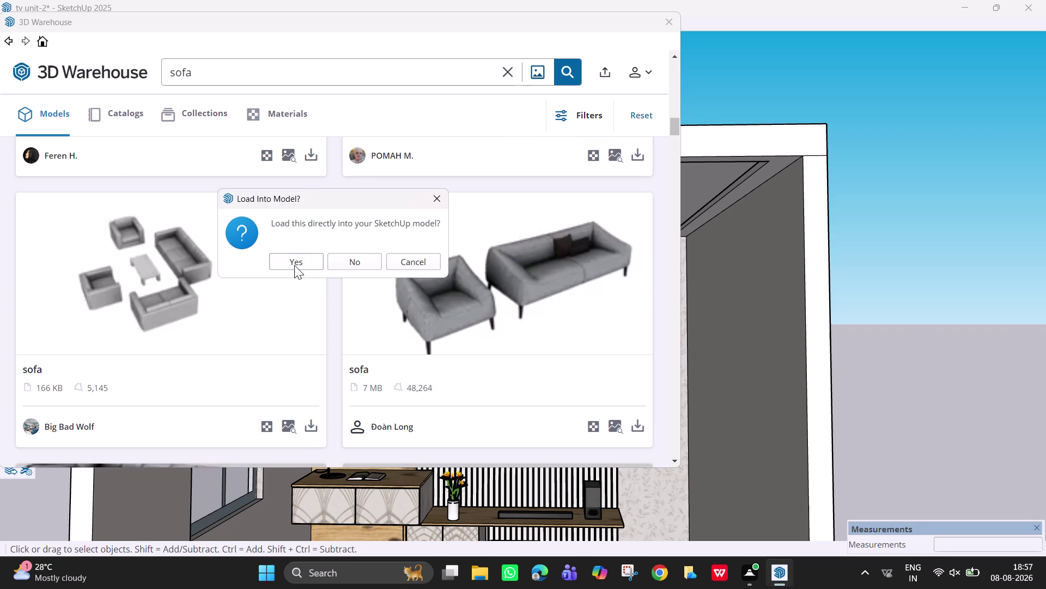
click(295, 265)
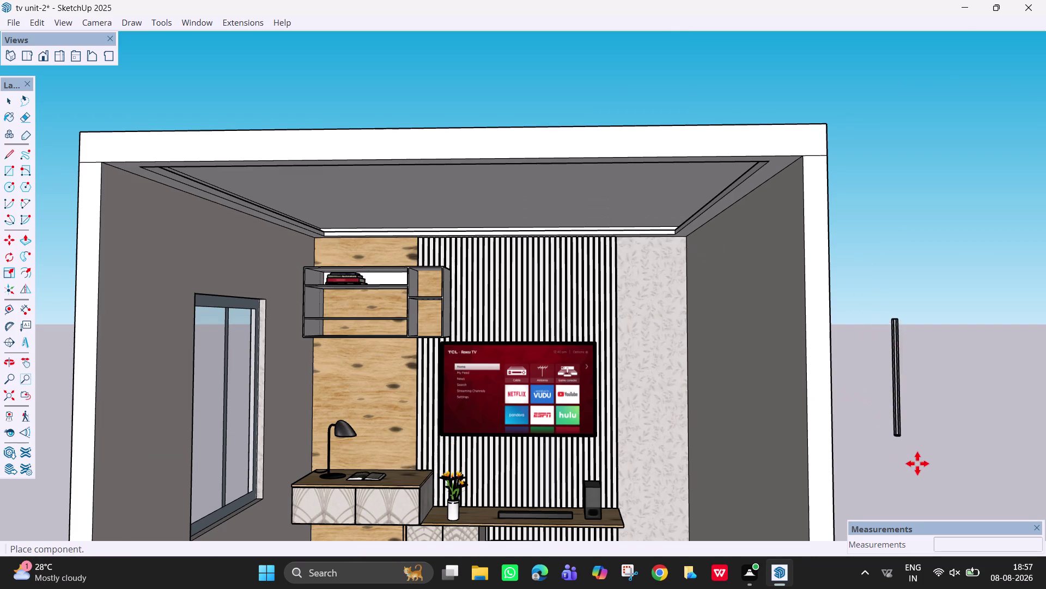
Drop the sofa set on the ground beside the room and view it from above.
scroll(down, 3)
scroll(down, 3)
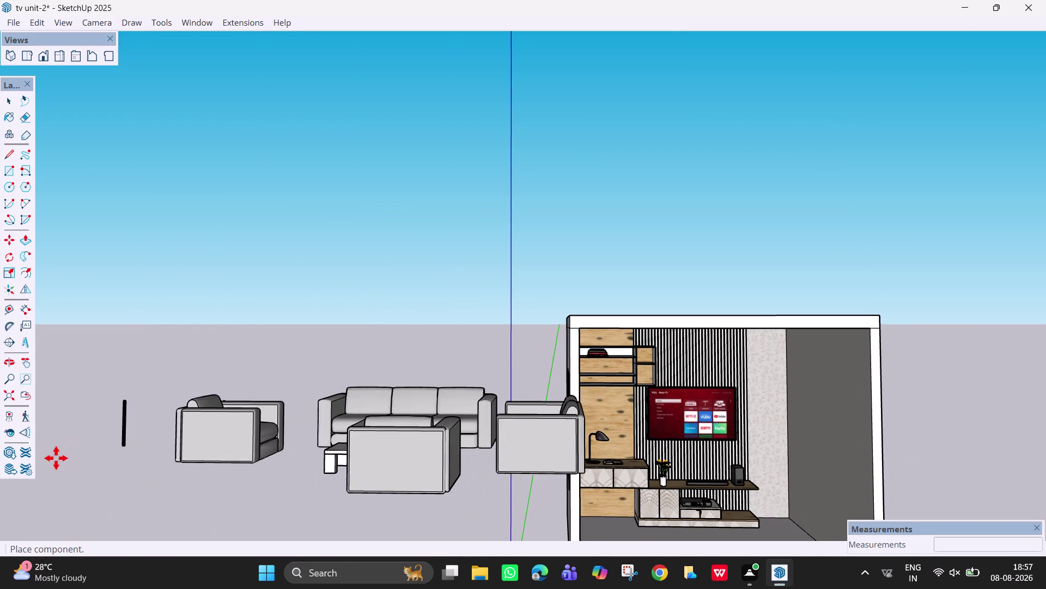
click(42, 460)
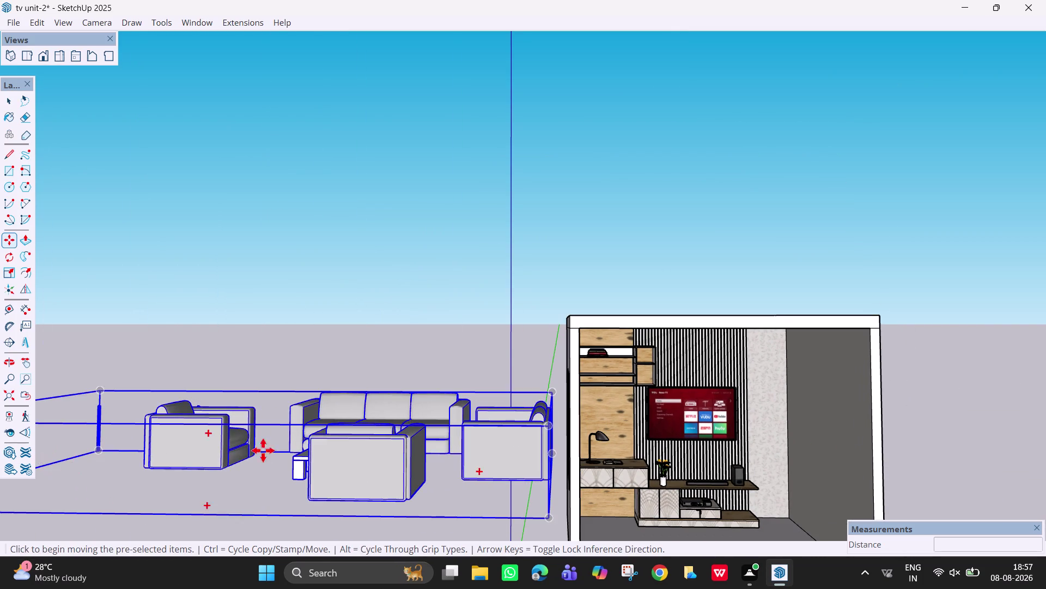
scroll(down, 3)
scroll(down, 3)
middle_drag(559, 374, 526, 486)
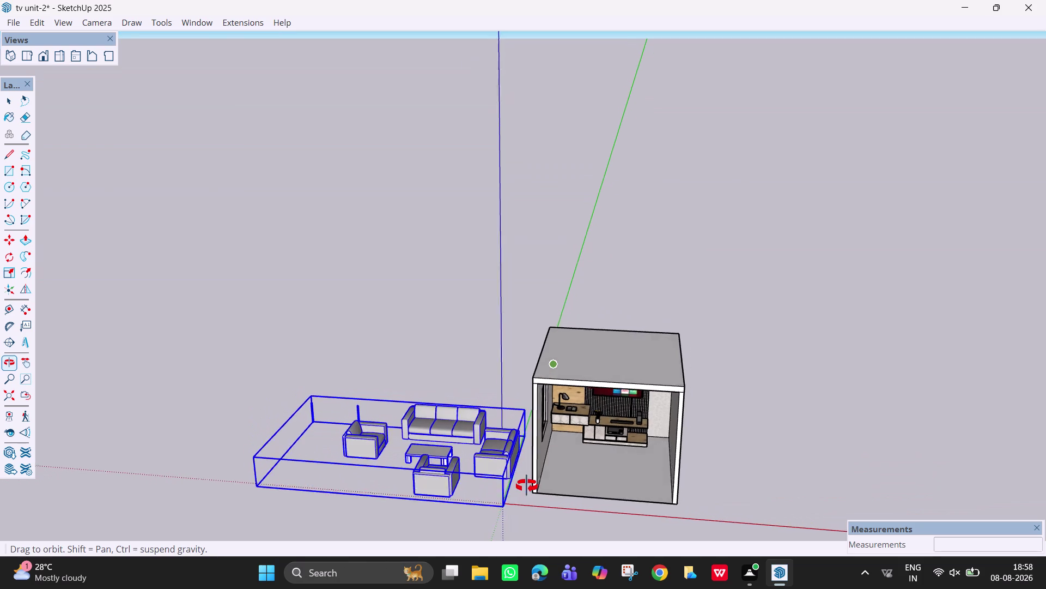
middle_drag(526, 485, 527, 485)
scroll(up, 3)
scroll(up, 3)
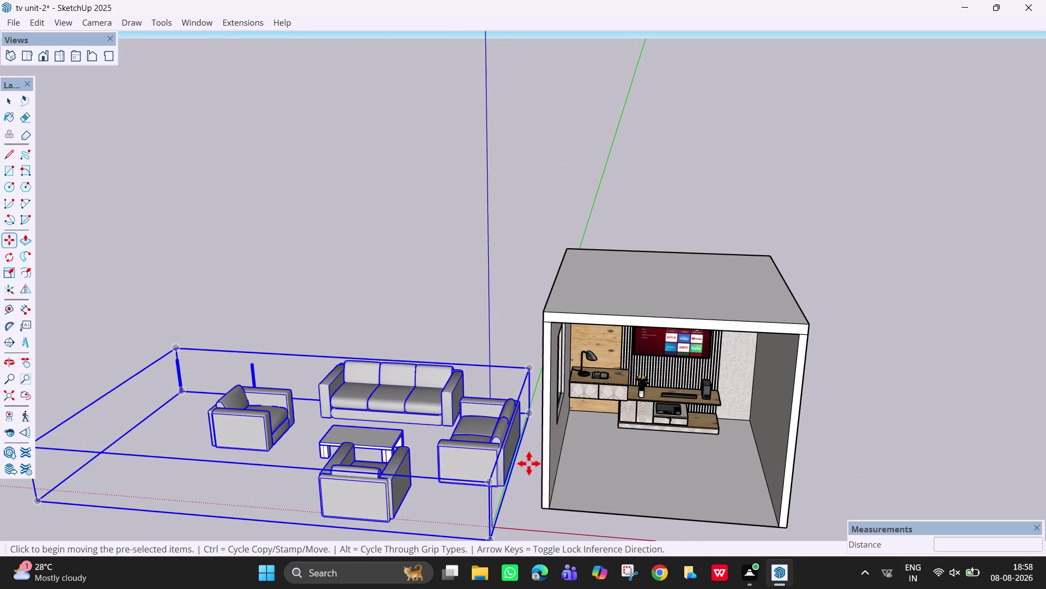
middle_drag(529, 464, 518, 489)
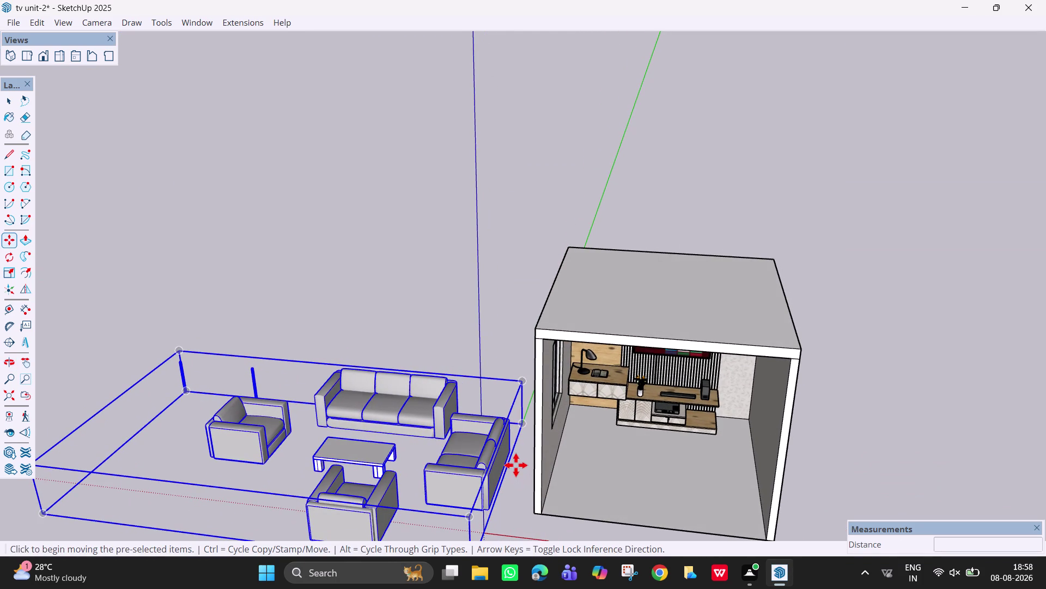
Open the sofa set's context menu, then select the set again from an eye-level view.
key(Escape)
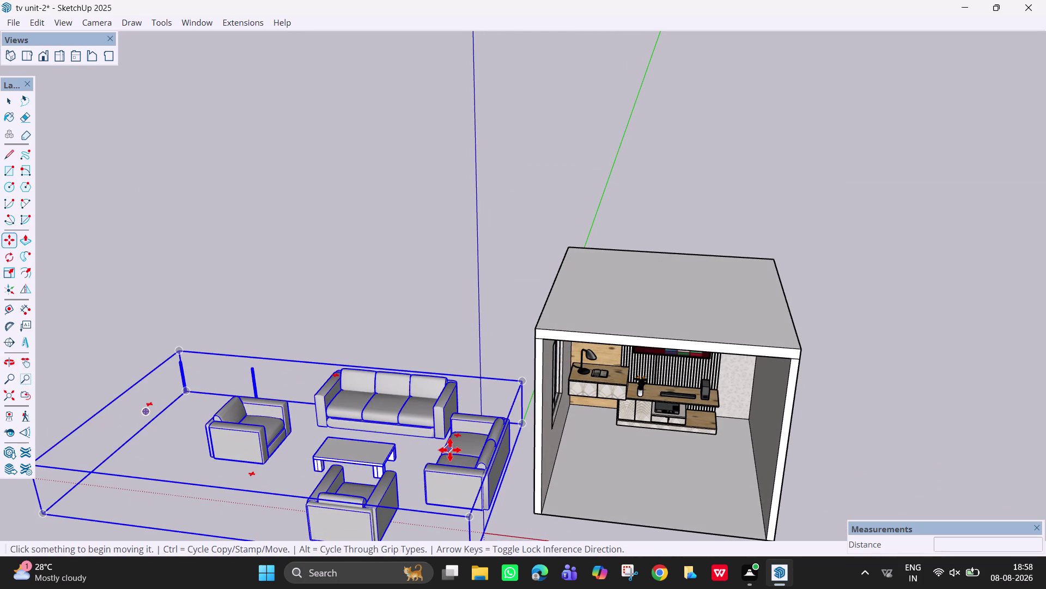
key(space)
click(461, 455)
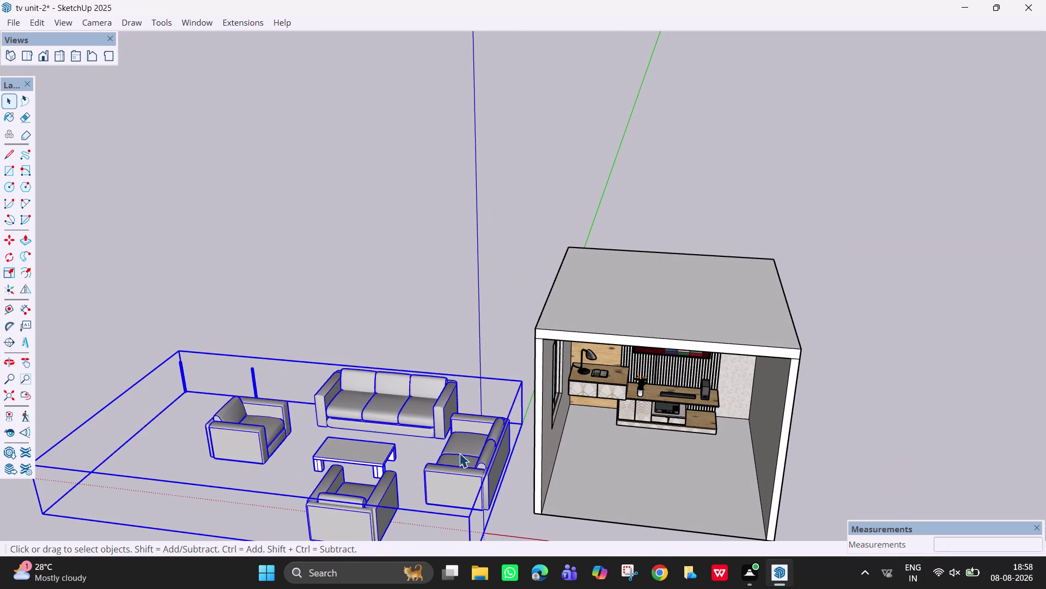
right_click(459, 452)
click(502, 186)
key(space)
click(452, 314)
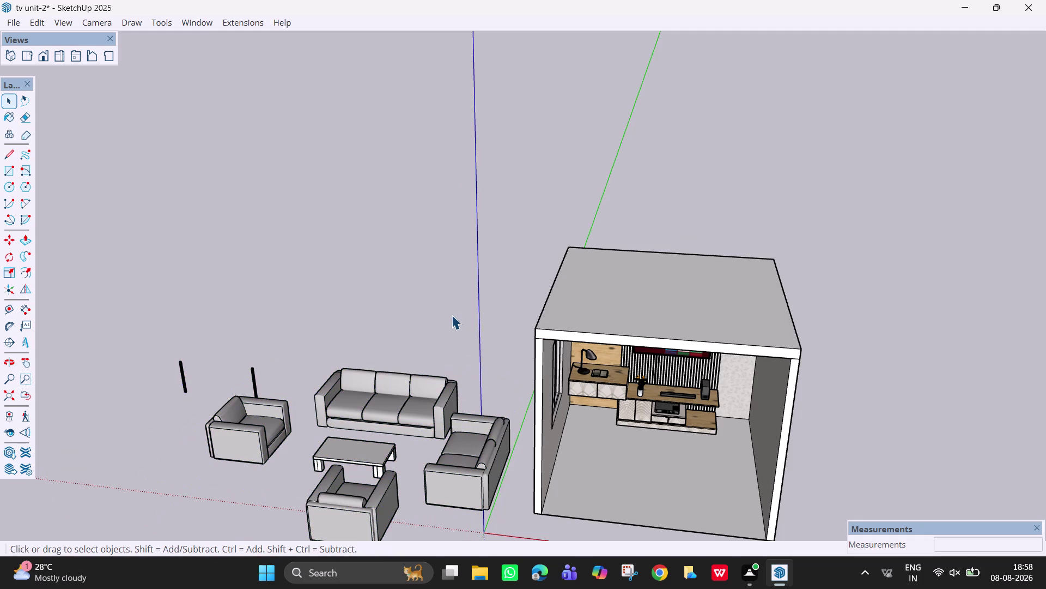
scroll(up, 3)
middle_drag(502, 428, 492, 356)
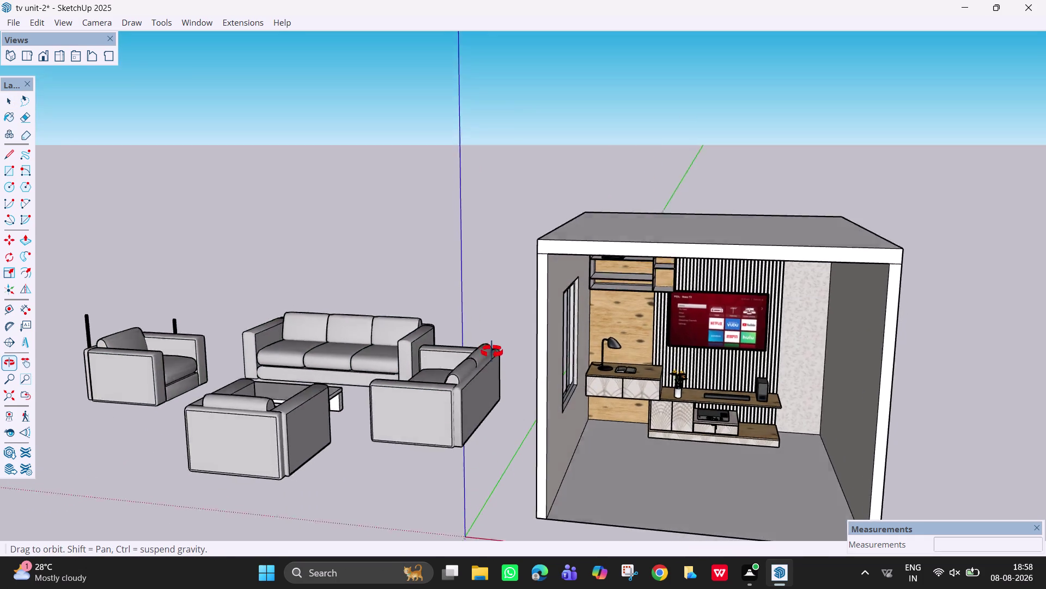
middle_drag(492, 356, 496, 393)
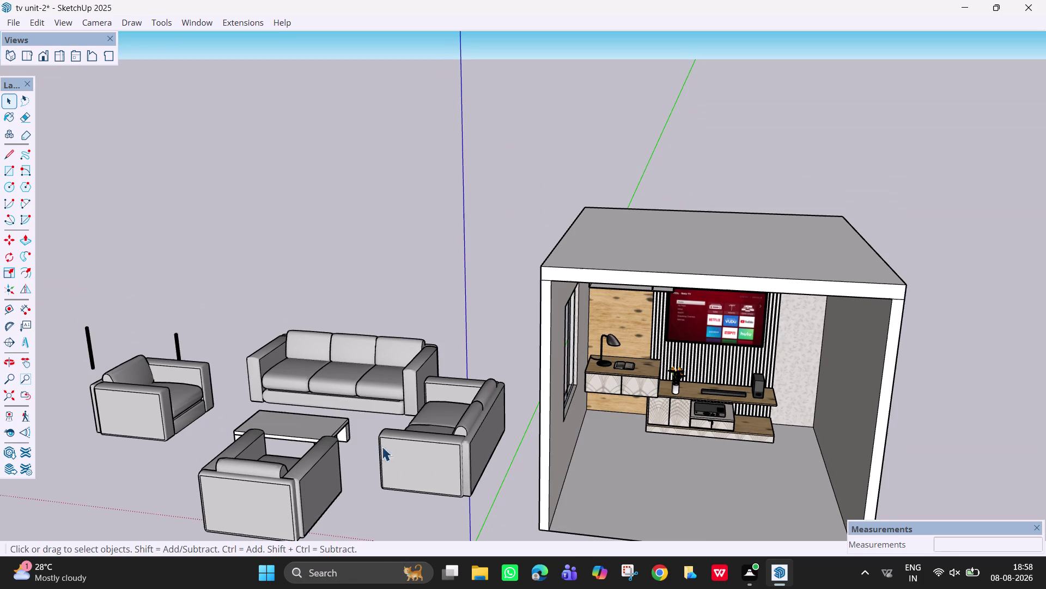
click(362, 381)
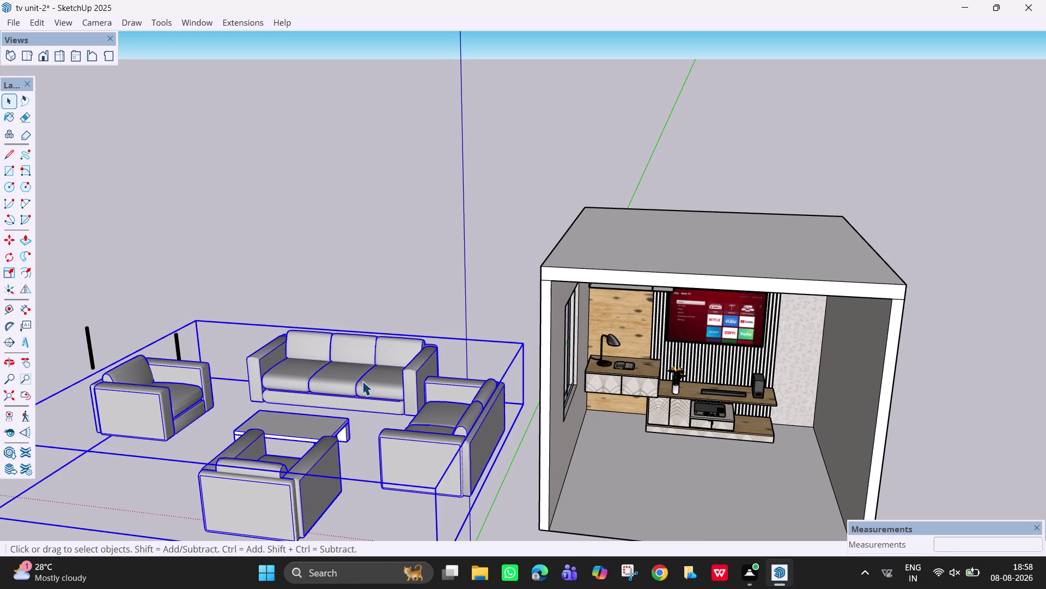
Explode the sofa set into separate pieces and select only the three-seat sofa.
right_click(363, 380)
click(400, 183)
key(q)
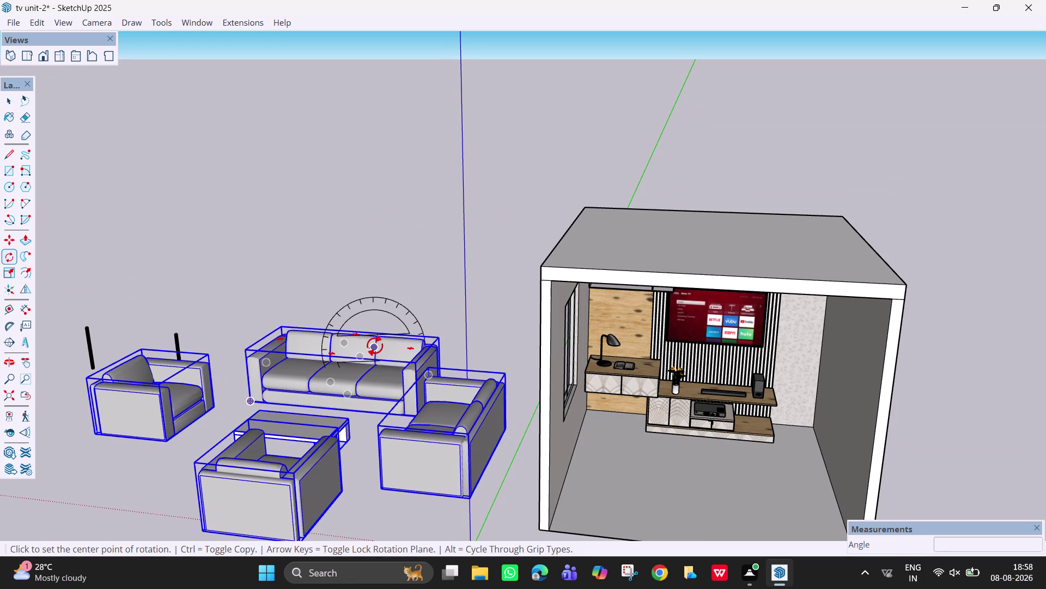
key(Up)
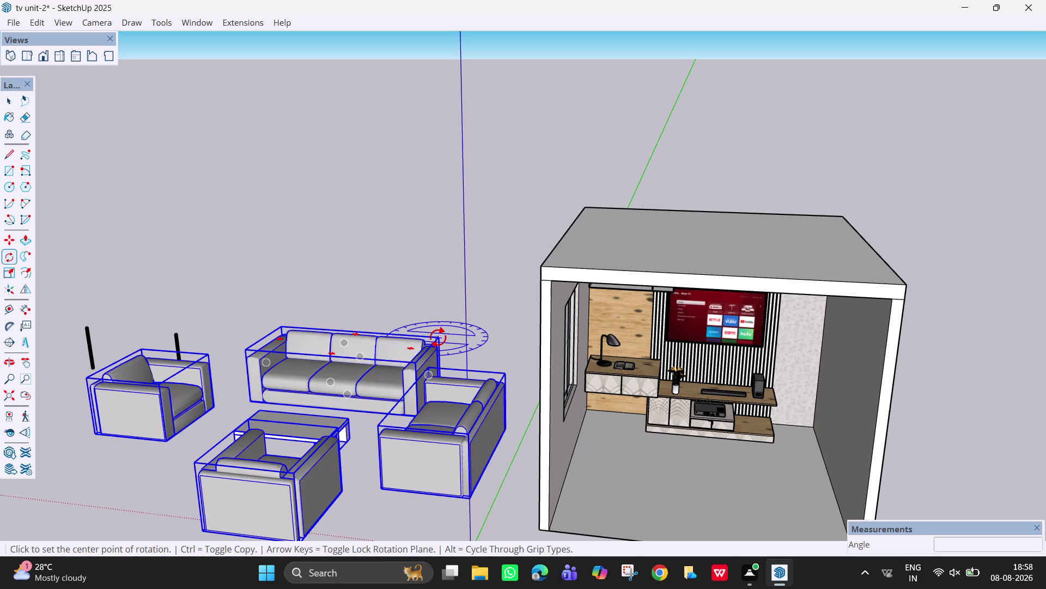
click(438, 337)
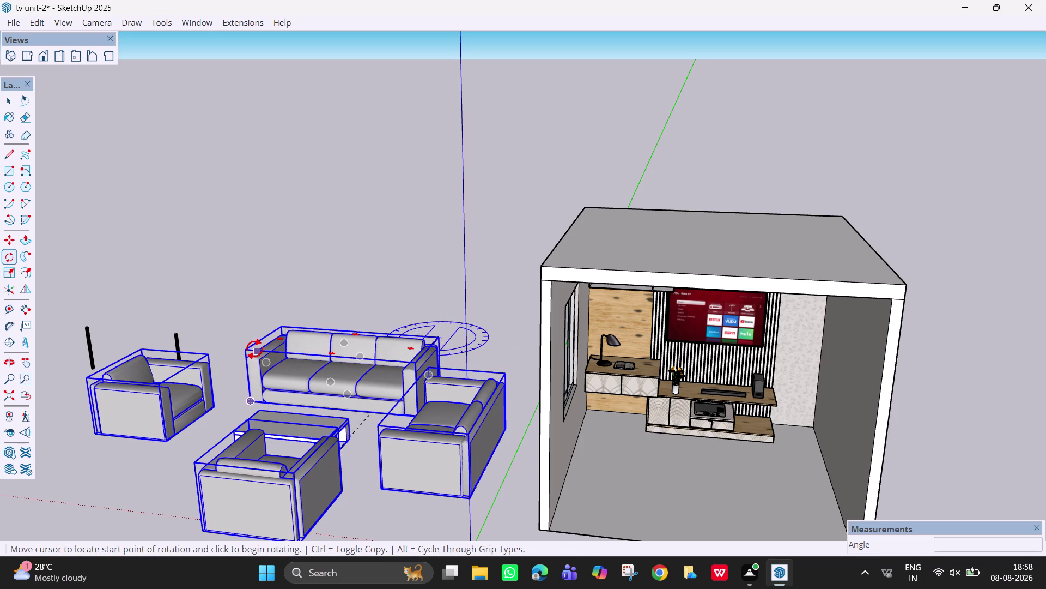
click(249, 348)
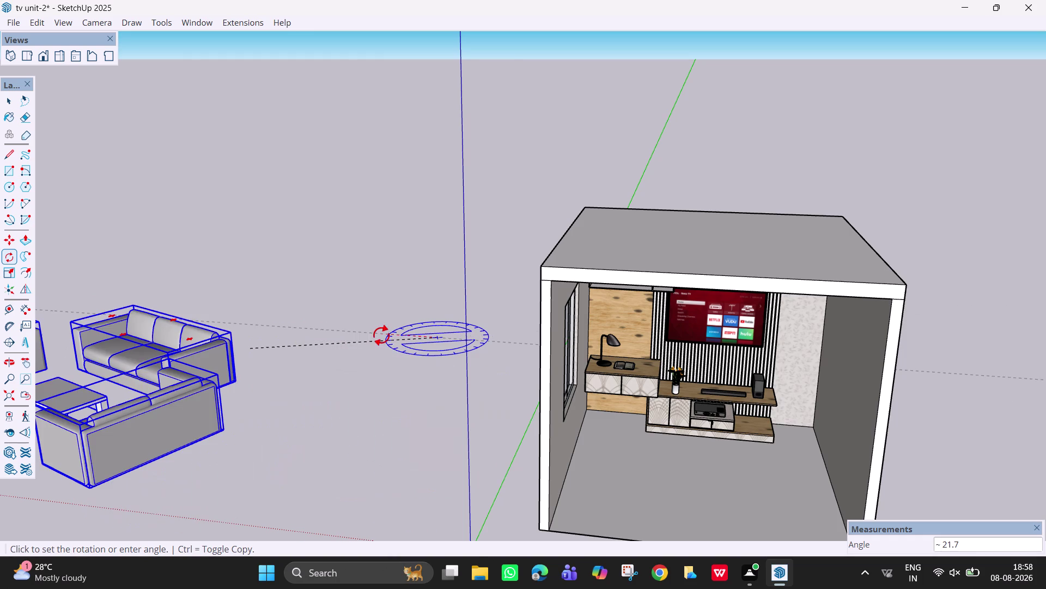
key(Escape)
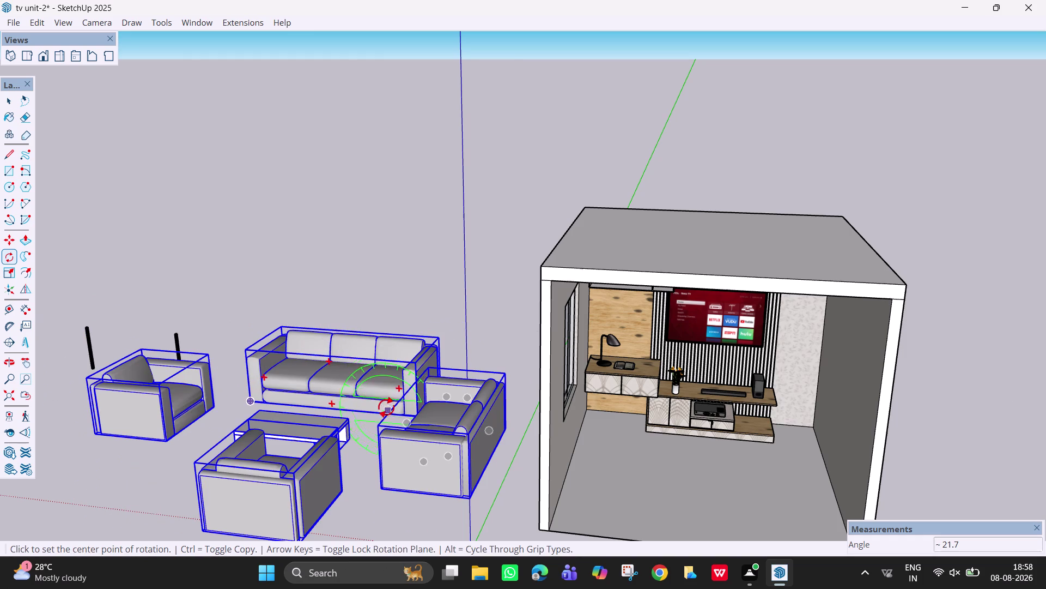
key(space)
click(371, 381)
middle_drag(406, 425, 417, 474)
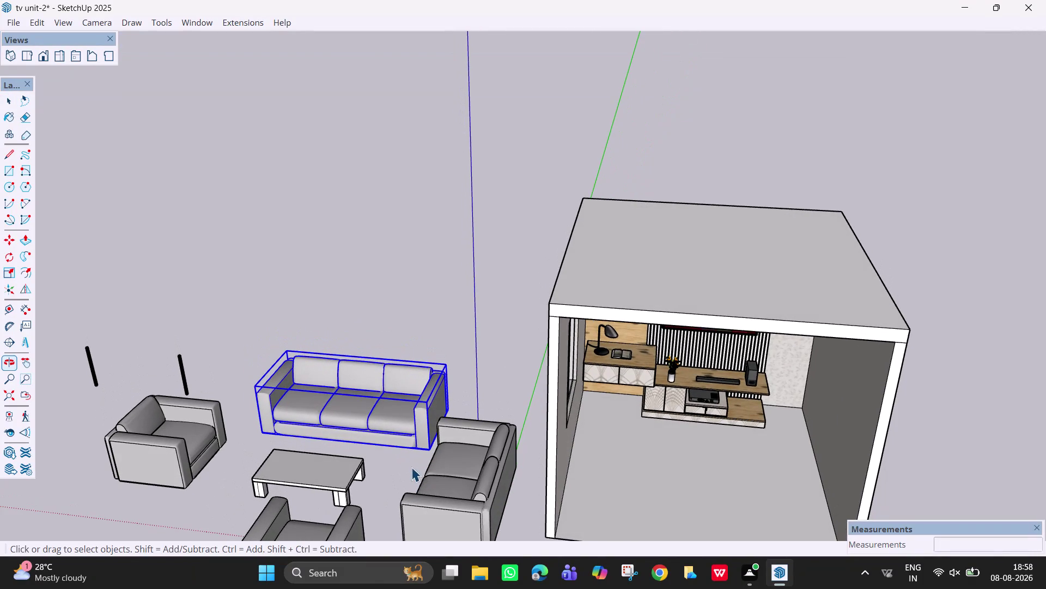
Rotate the three-seat sofa 180 degrees around its armrest.
key(q)
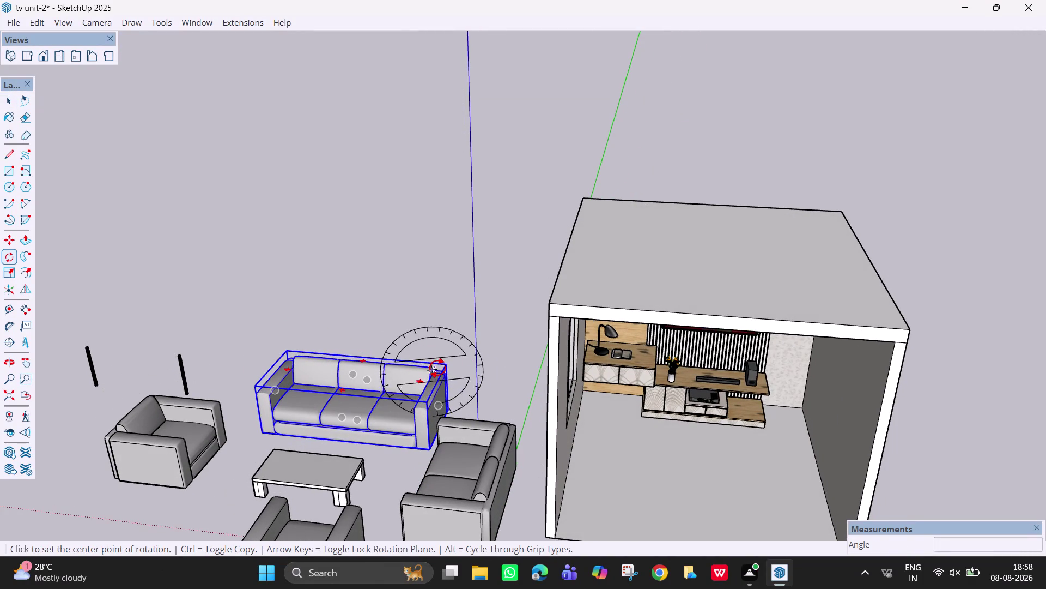
click(443, 367)
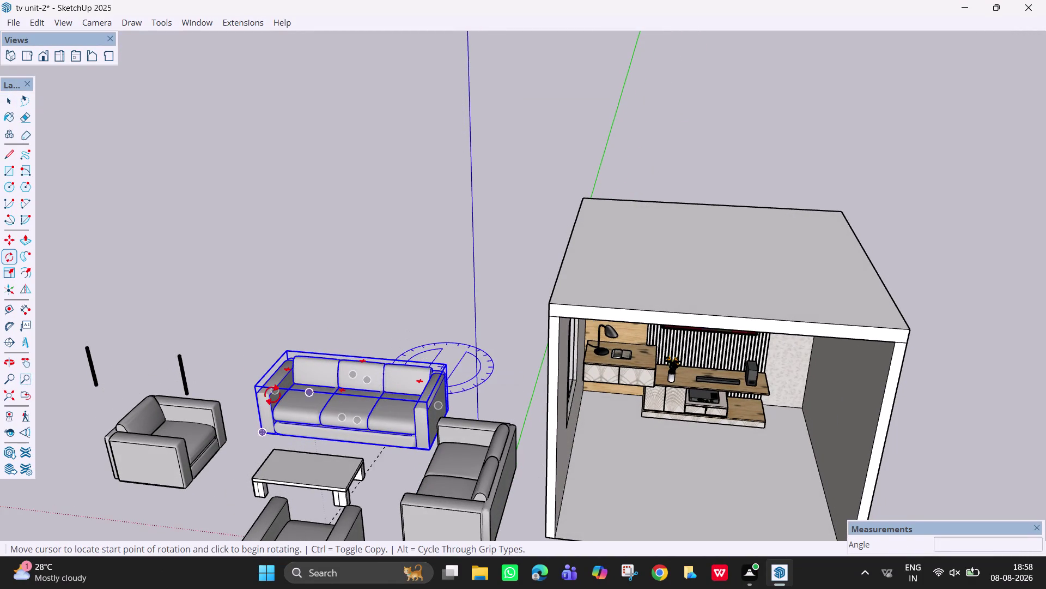
click(257, 385)
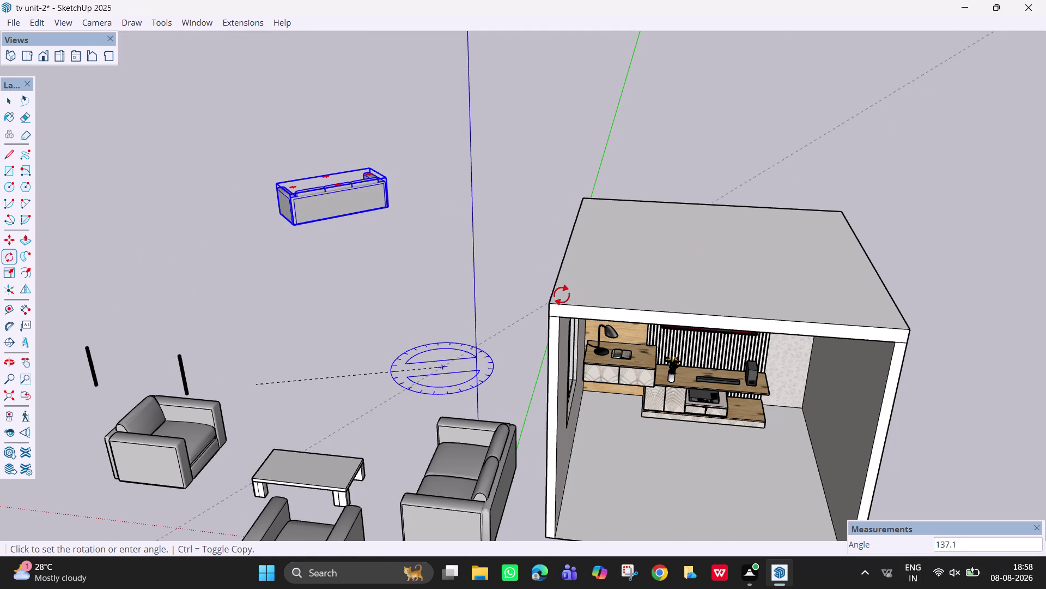
key(Escape)
scroll(up, 3)
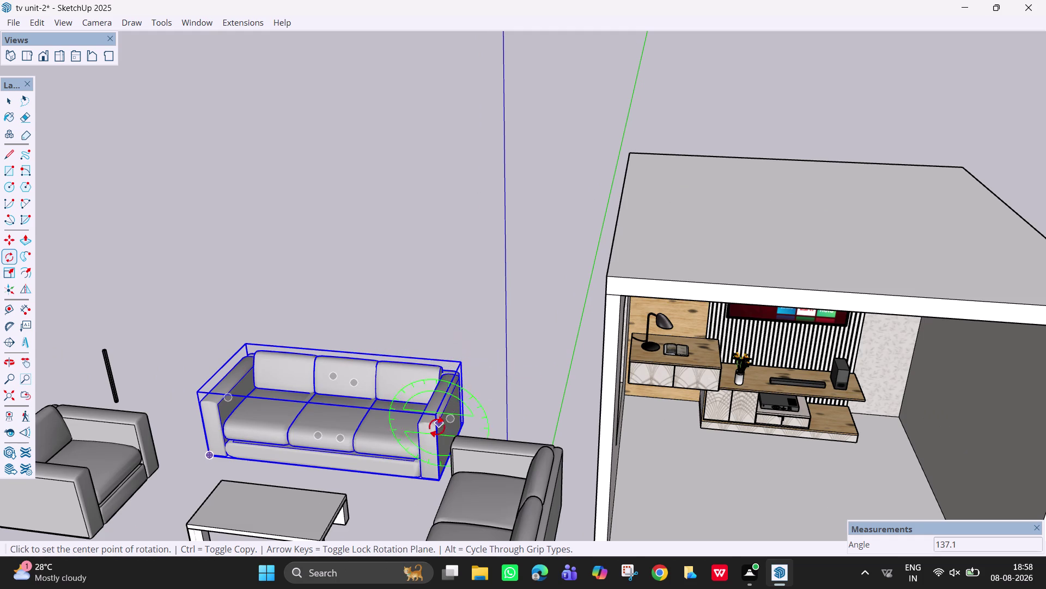
key(Up)
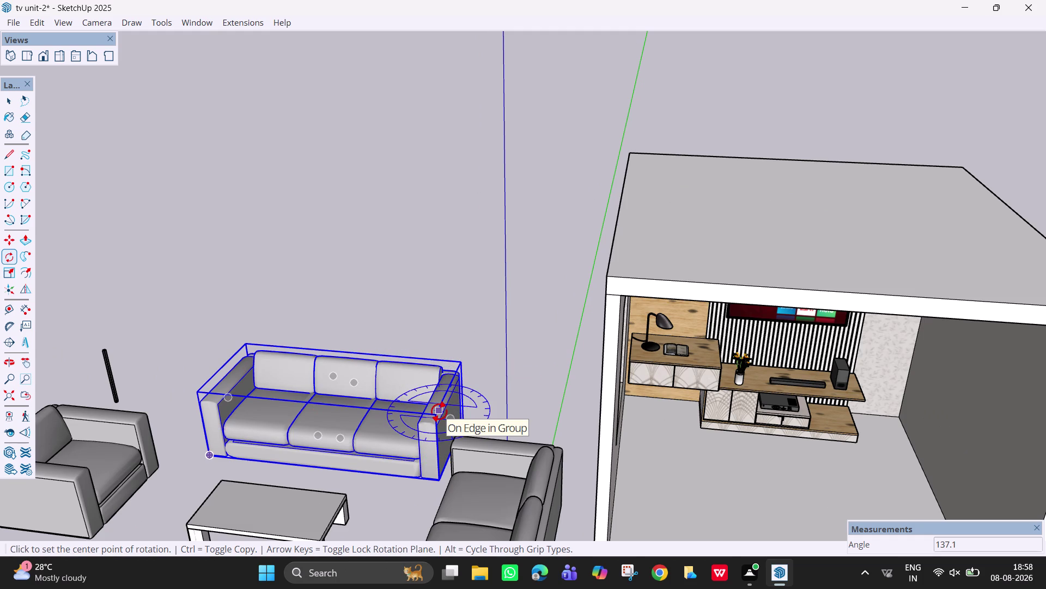
click(438, 415)
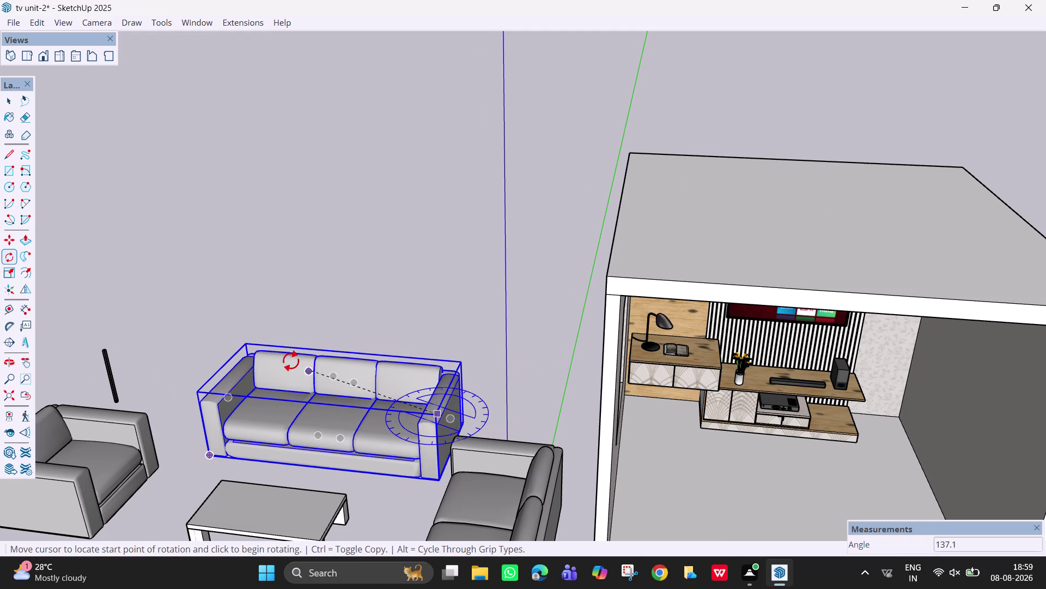
click(244, 346)
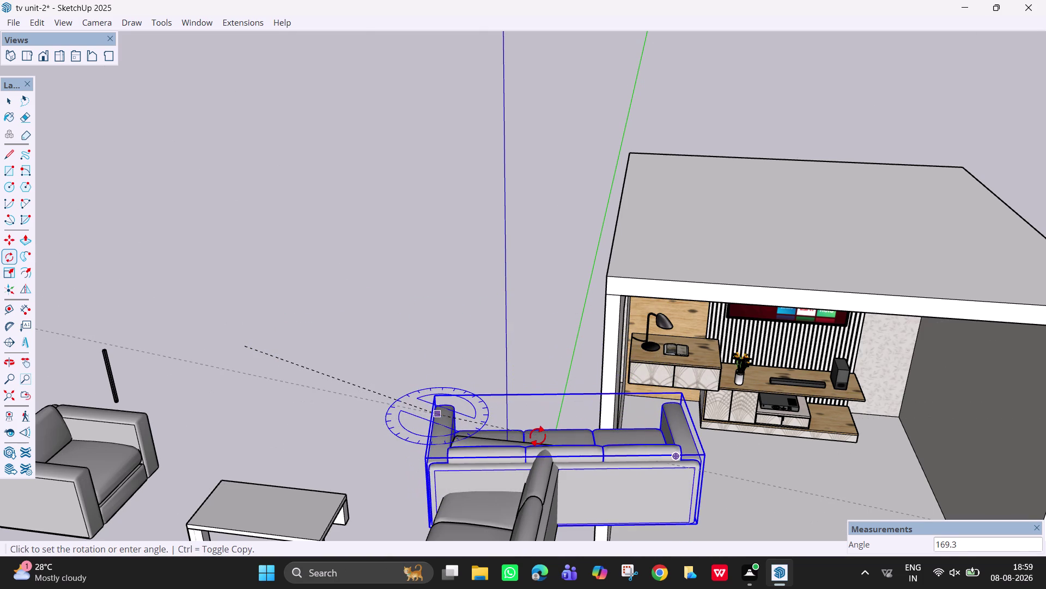
text(180)
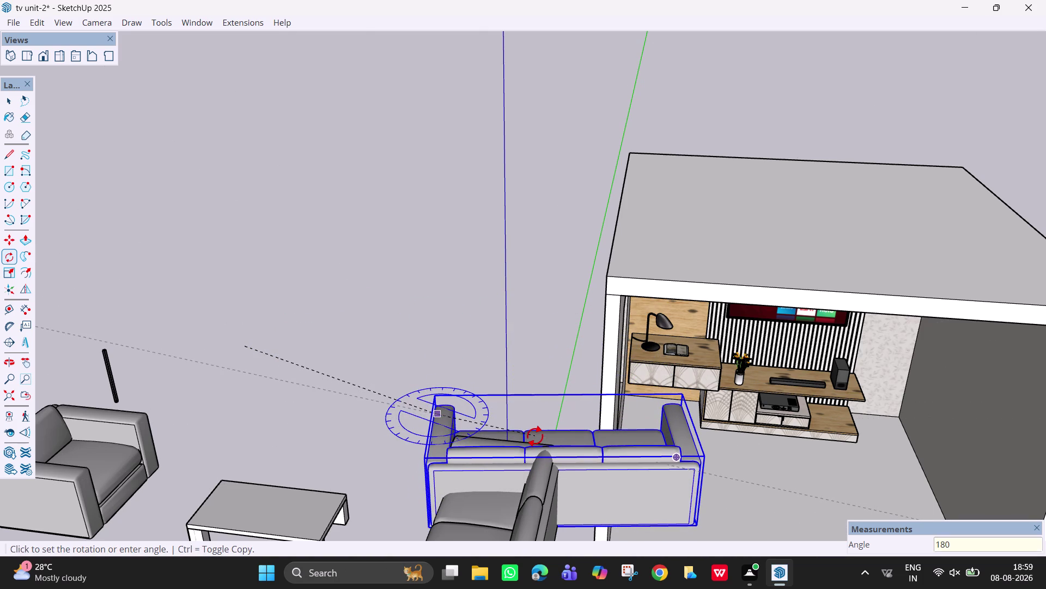
key(Return)
scroll(down, 3)
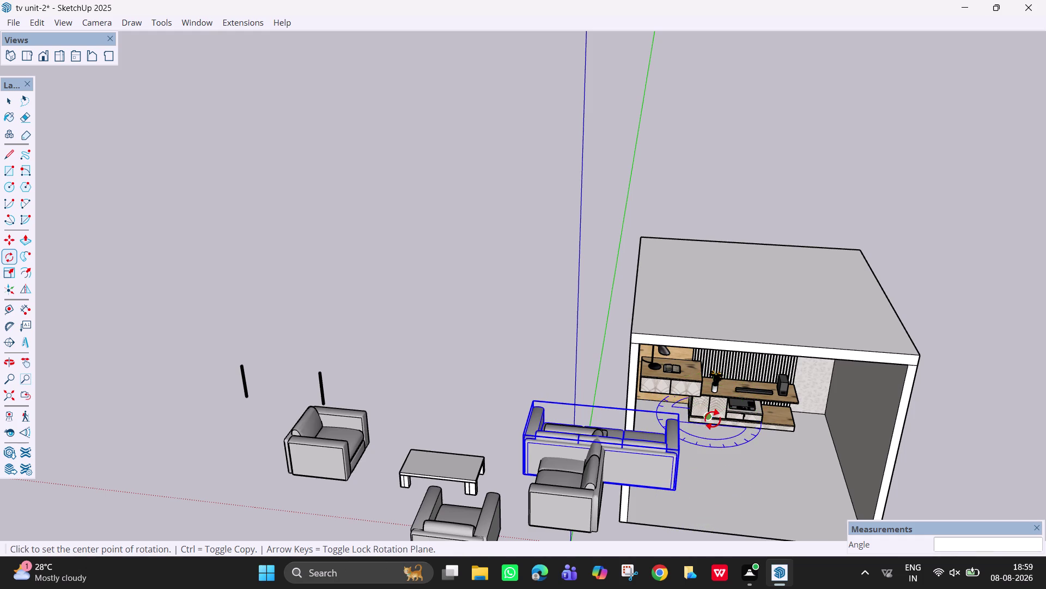
Move the three-seat sofa from outside into the room.
scroll(down, 3)
middle_drag(712, 453, 671, 462)
key(space)
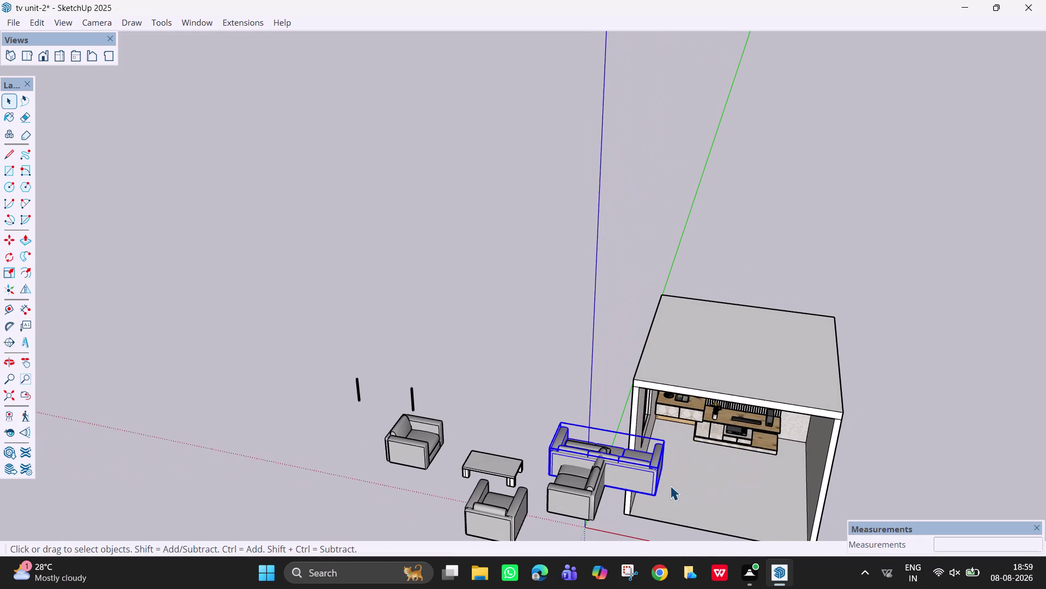
key(m)
click(655, 498)
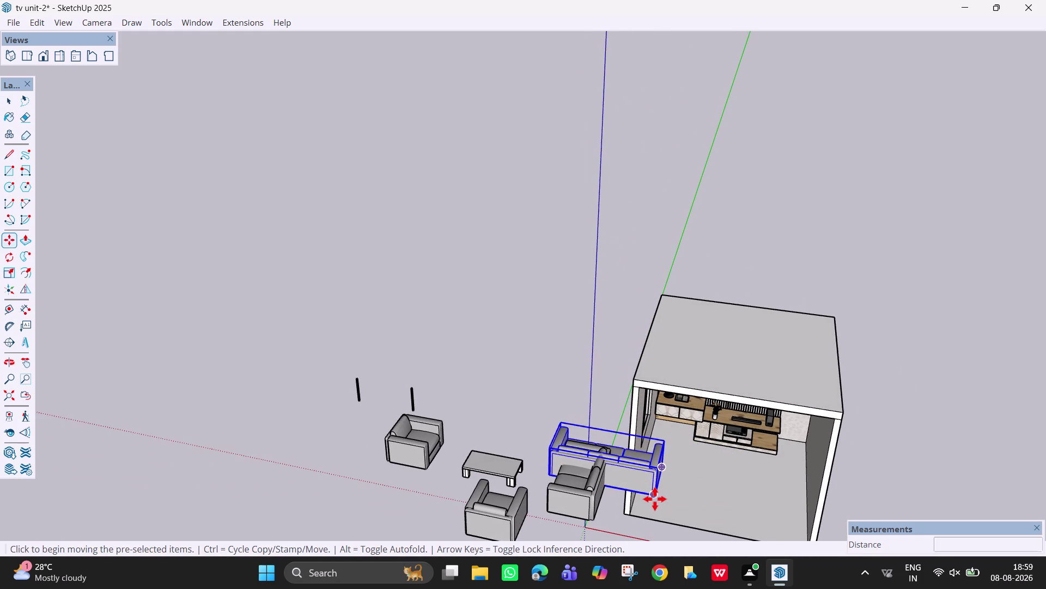
scroll(up, 3)
middle_drag(719, 490, 670, 460)
scroll(down, 3)
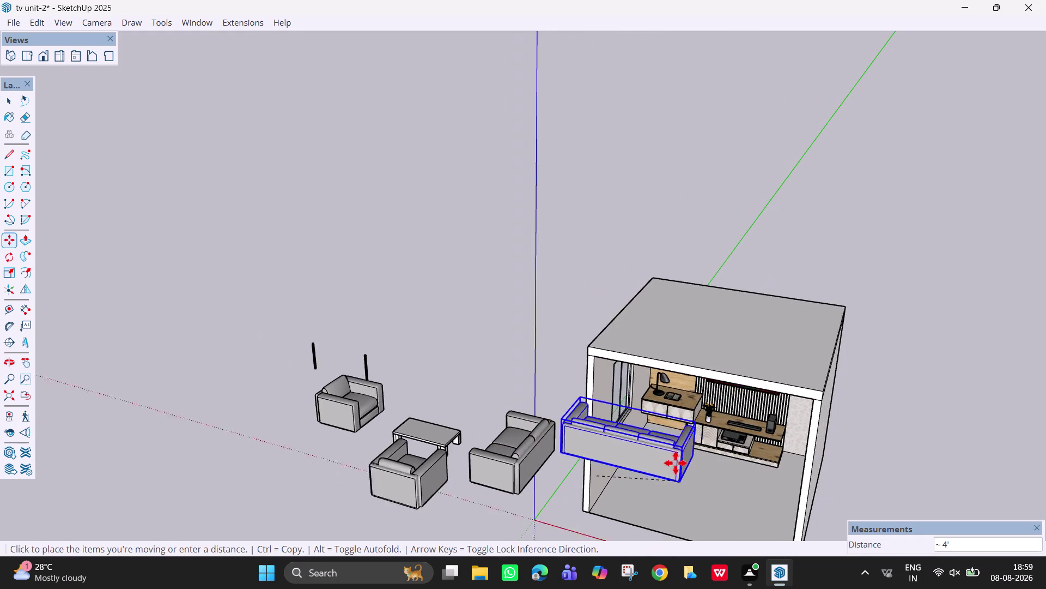
scroll(down, 3)
scroll(up, 3)
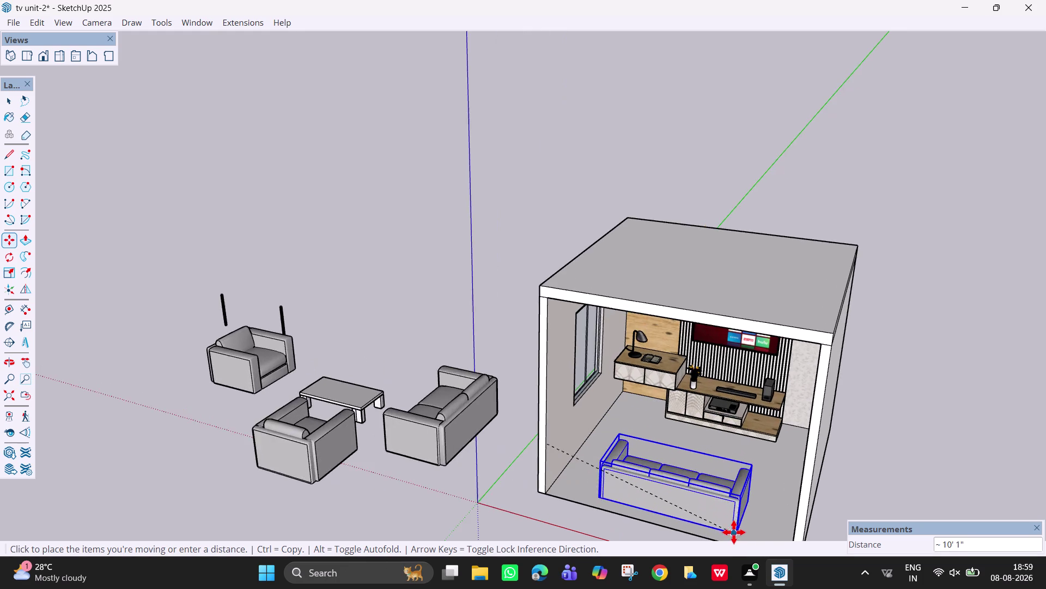
scroll(up, 3)
scroll(up, 3)
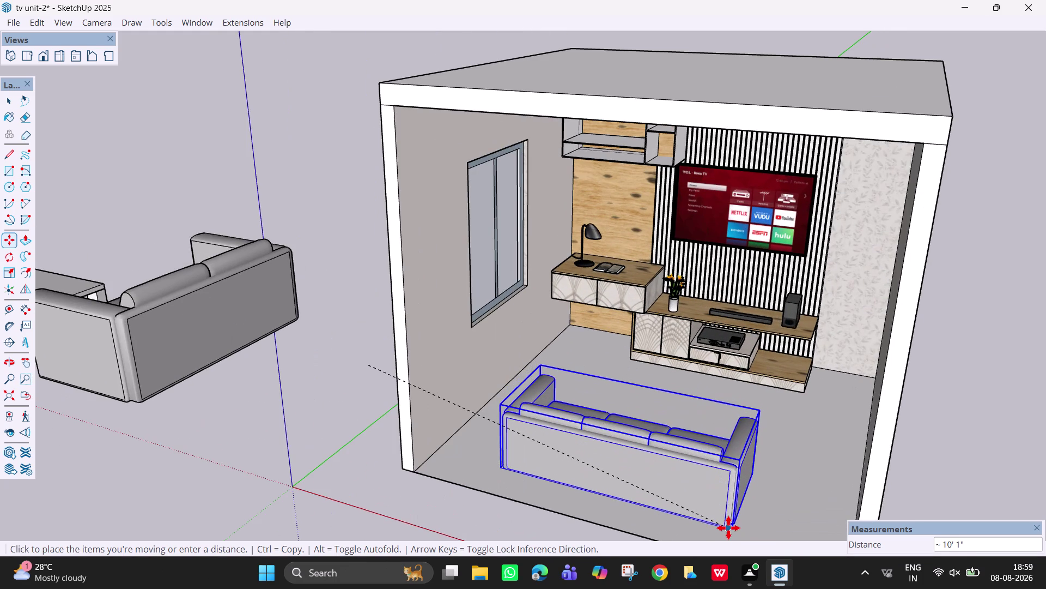
scroll(down, 3)
middle_click(724, 523)
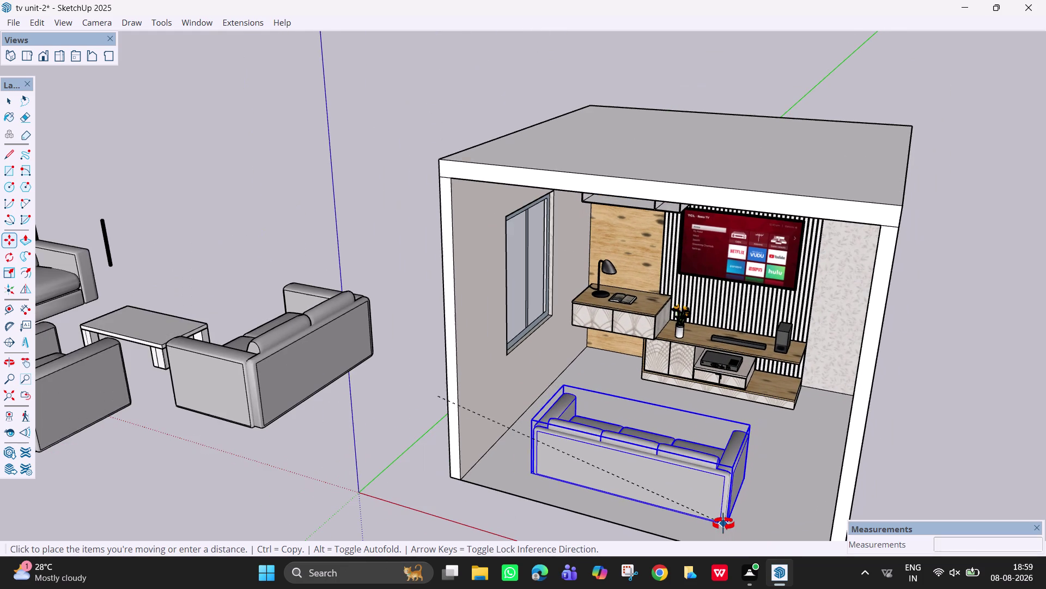
click(710, 525)
Check the sofa's placement from above, then start moving it from its front corner.
scroll(down, 3)
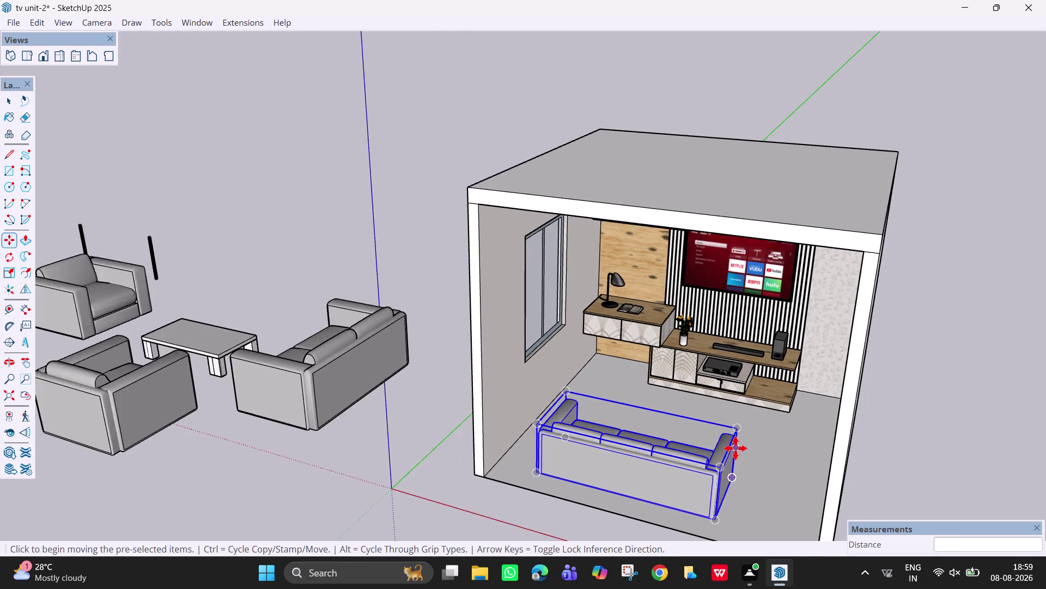
scroll(down, 3)
middle_drag(735, 490, 697, 379)
scroll(up, 3)
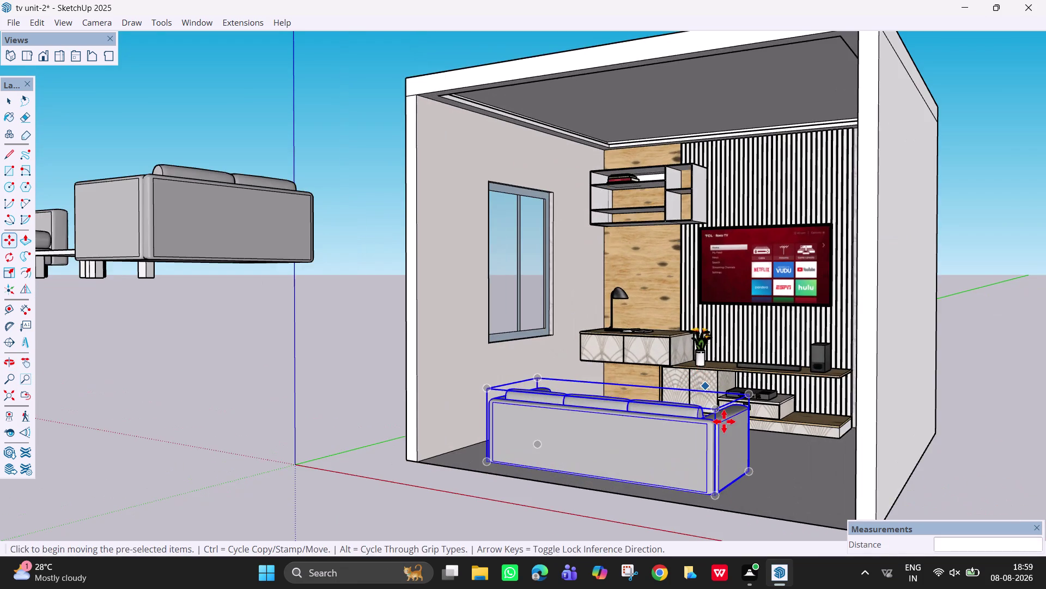
middle_drag(727, 423, 747, 480)
scroll(down, 3)
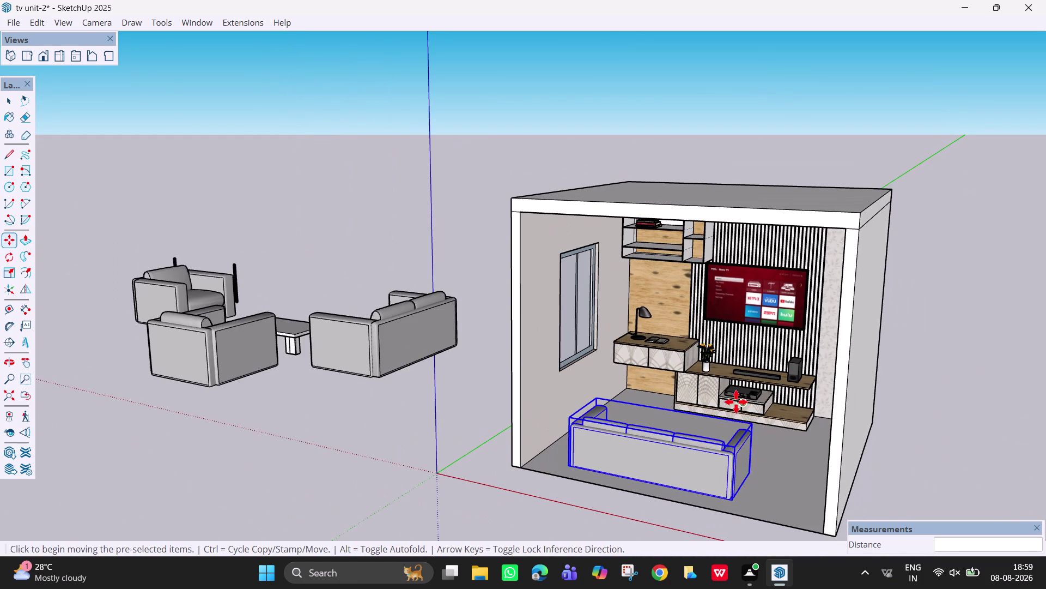
key(h)
drag(724, 395, 713, 320)
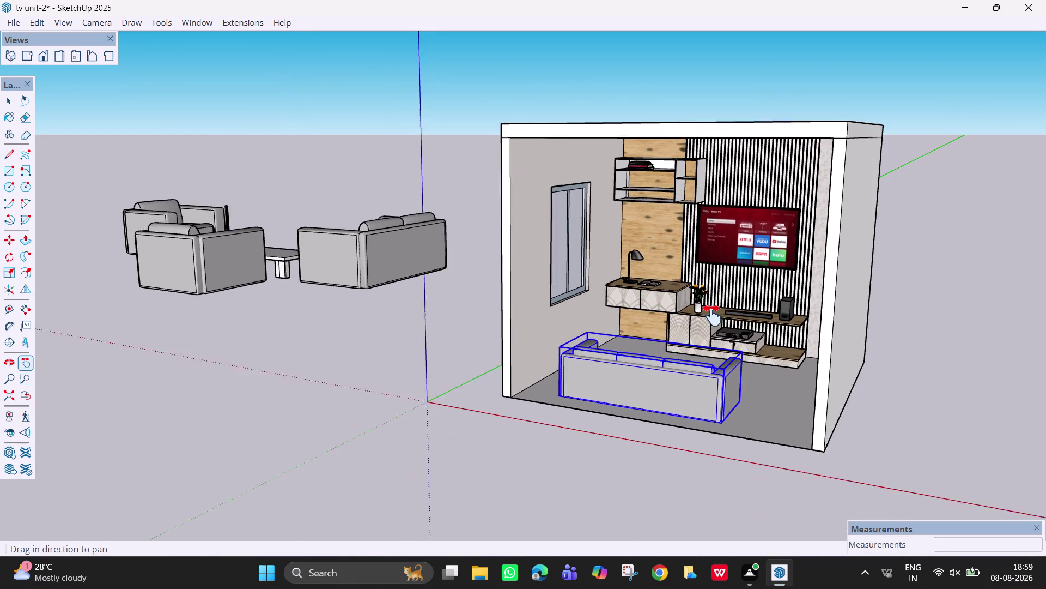
drag(713, 319, 709, 308)
scroll(up, 3)
scroll(up, 3)
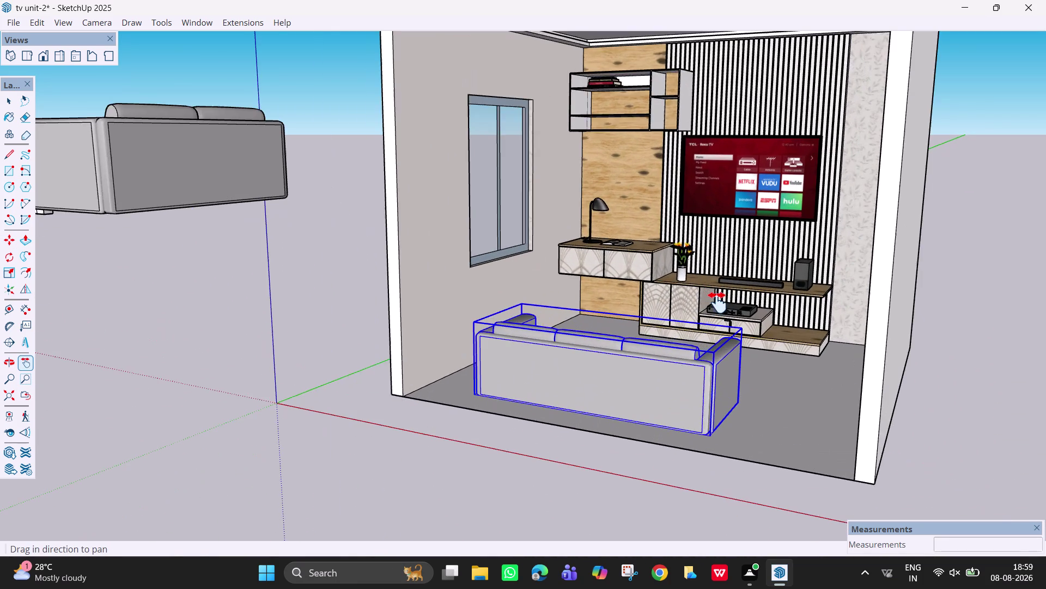
middle_drag(718, 302, 701, 357)
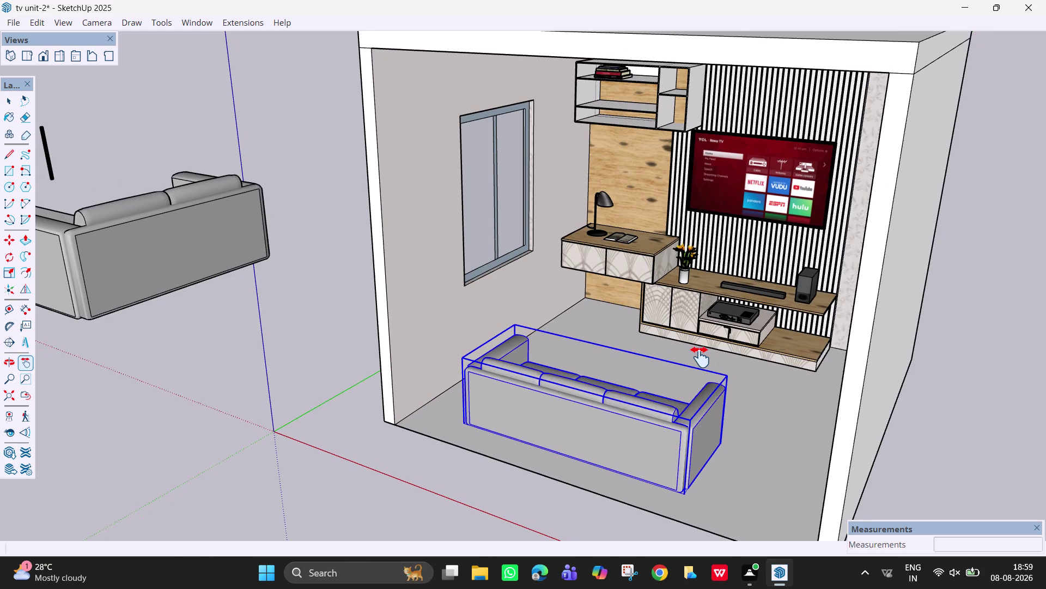
key(m)
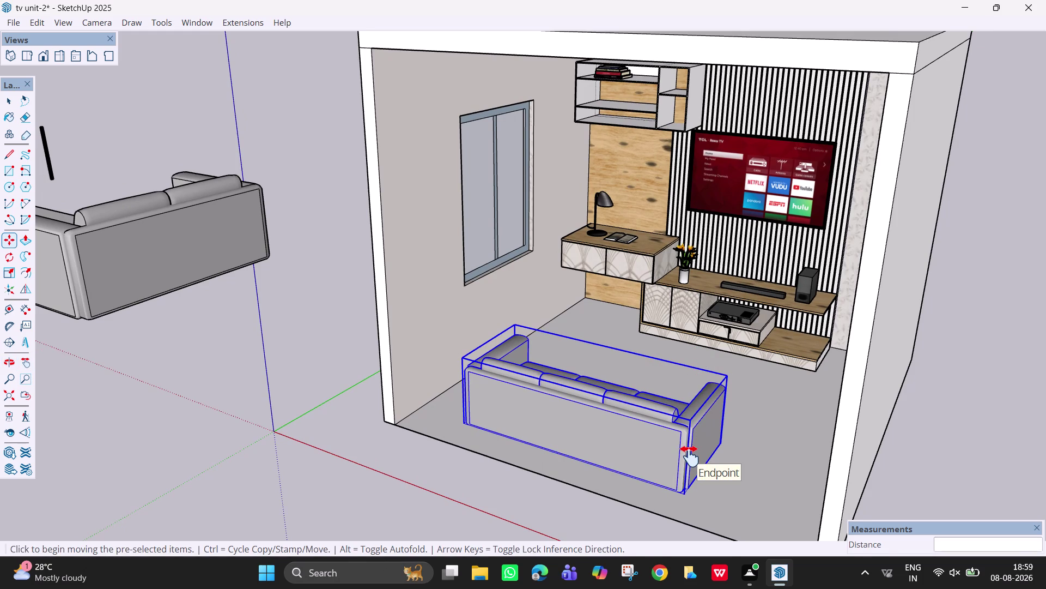
click(686, 497)
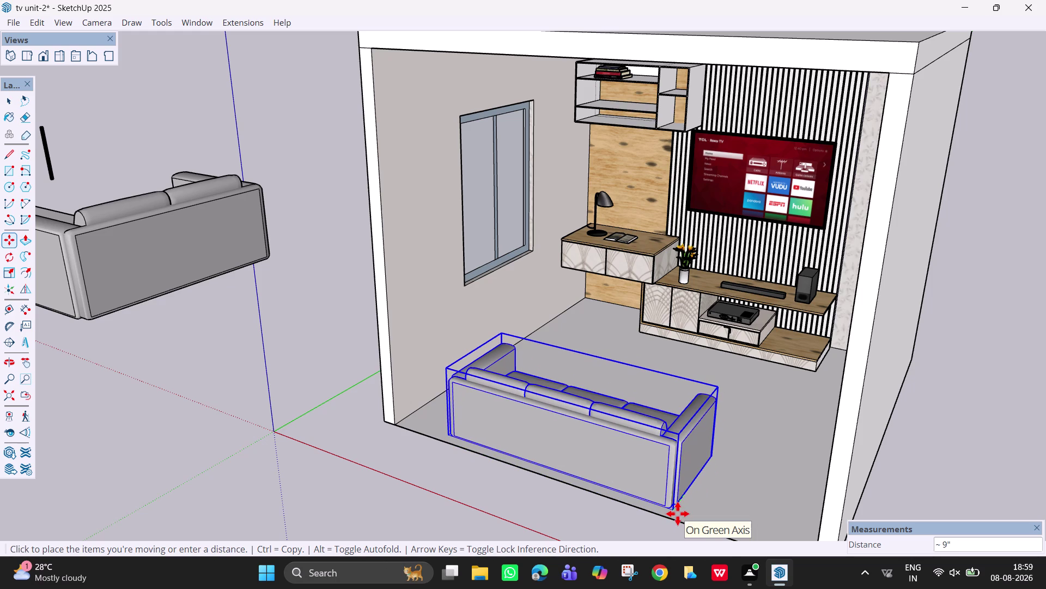
Shift the sofa slightly along the green axis and scale it uniformly to 0.87.
click(678, 514)
scroll(down, 3)
middle_drag(692, 344, 729, 424)
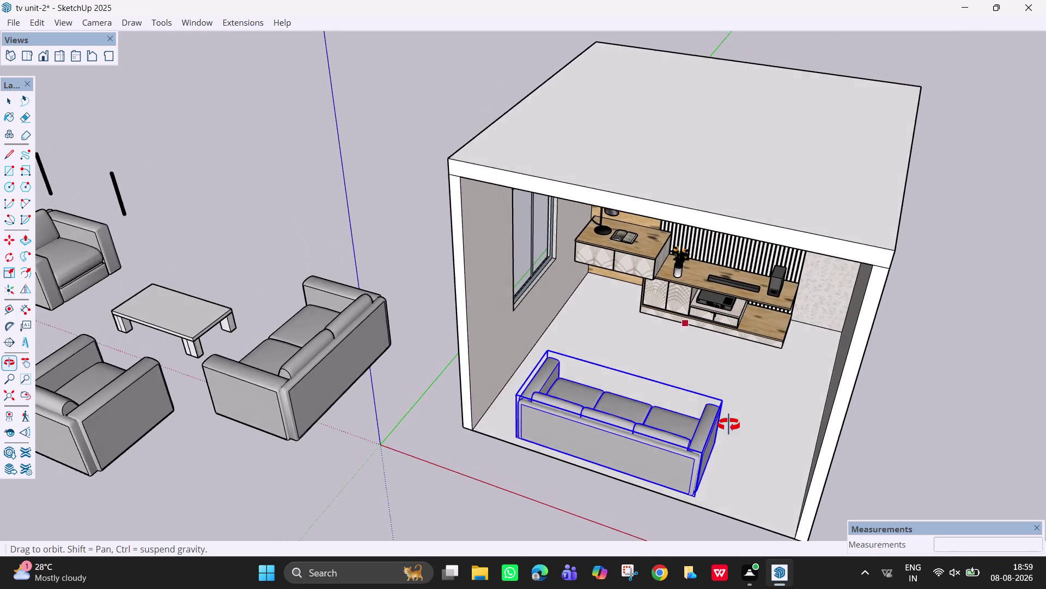
middle_drag(729, 424, 718, 418)
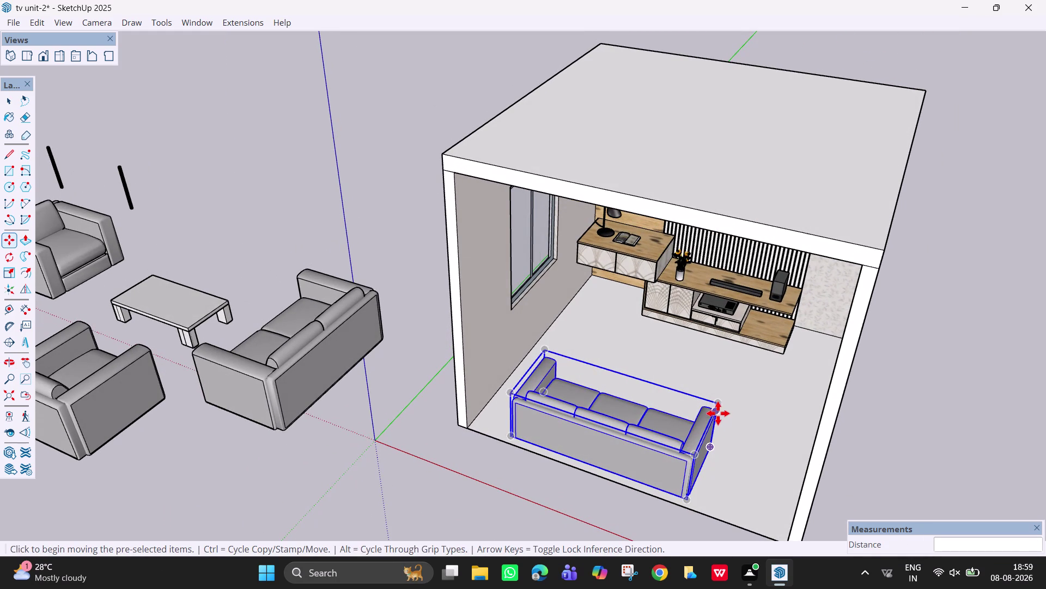
key(s)
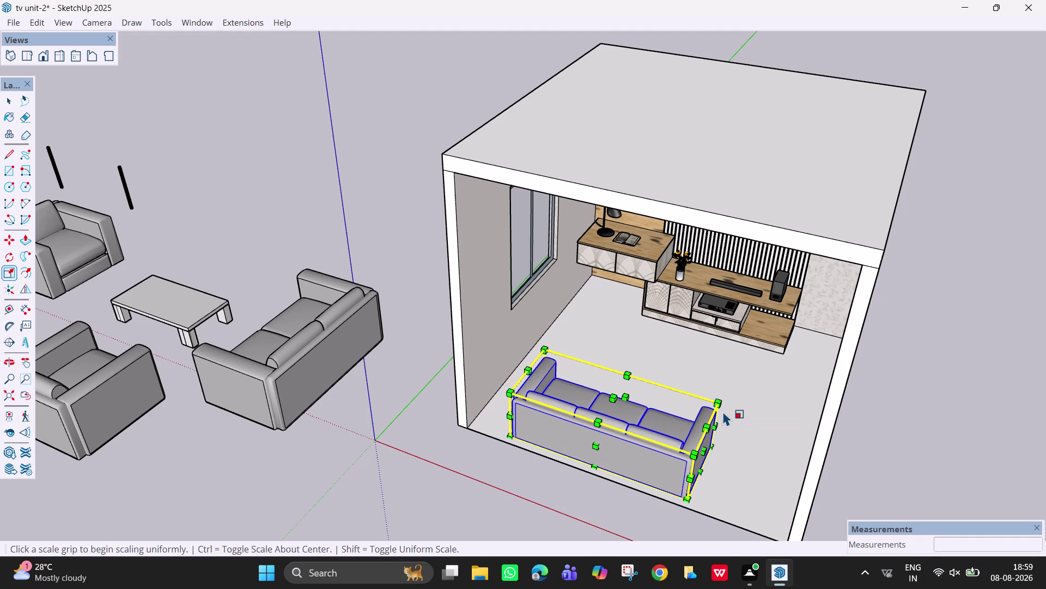
click(717, 404)
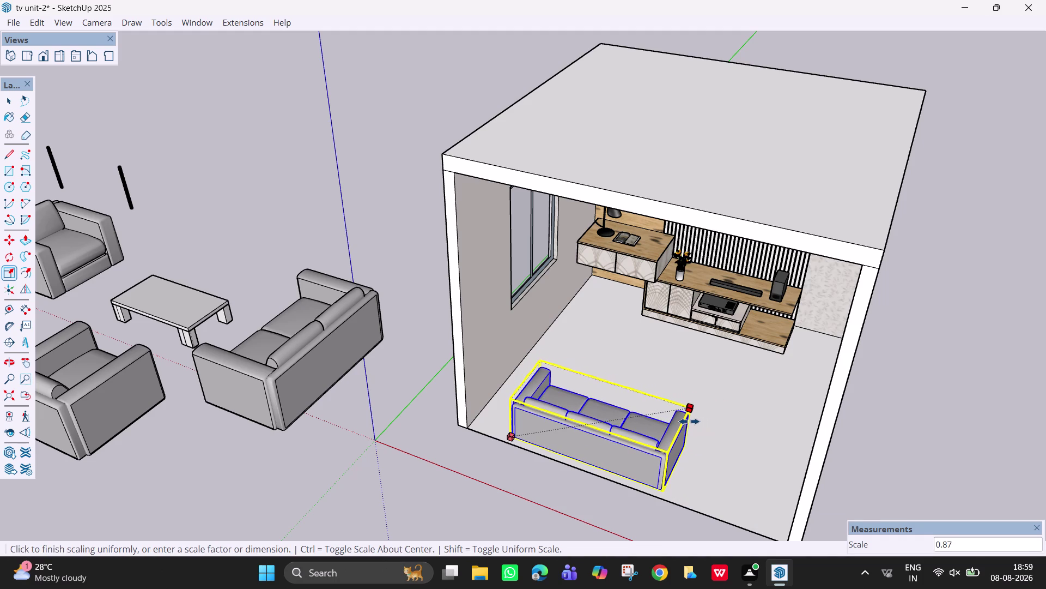
click(692, 421)
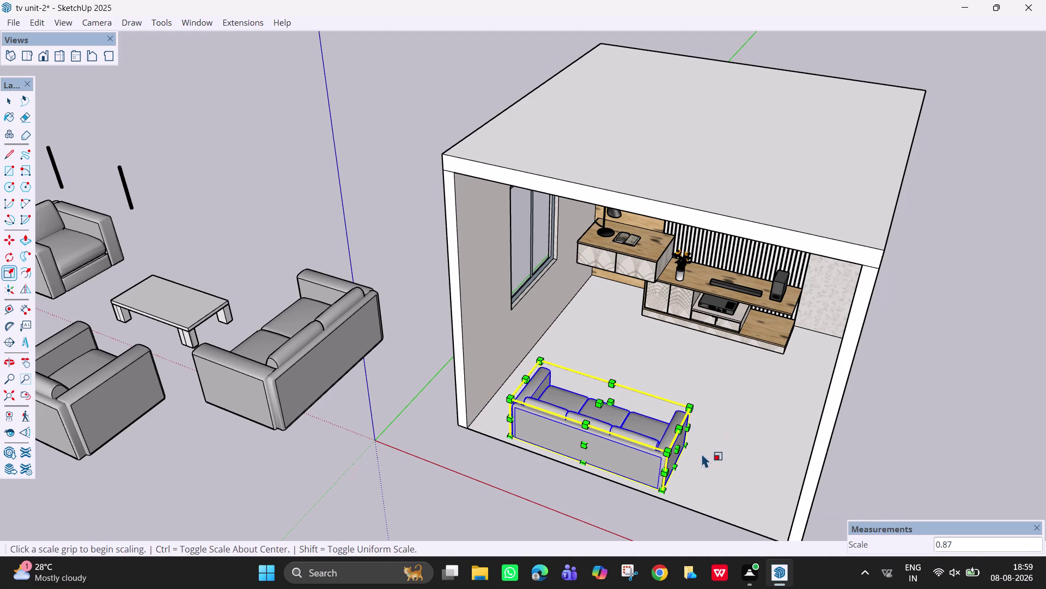
Nudge the scaled sofa along the red axis to settle it on the floor.
key(space)
key(m)
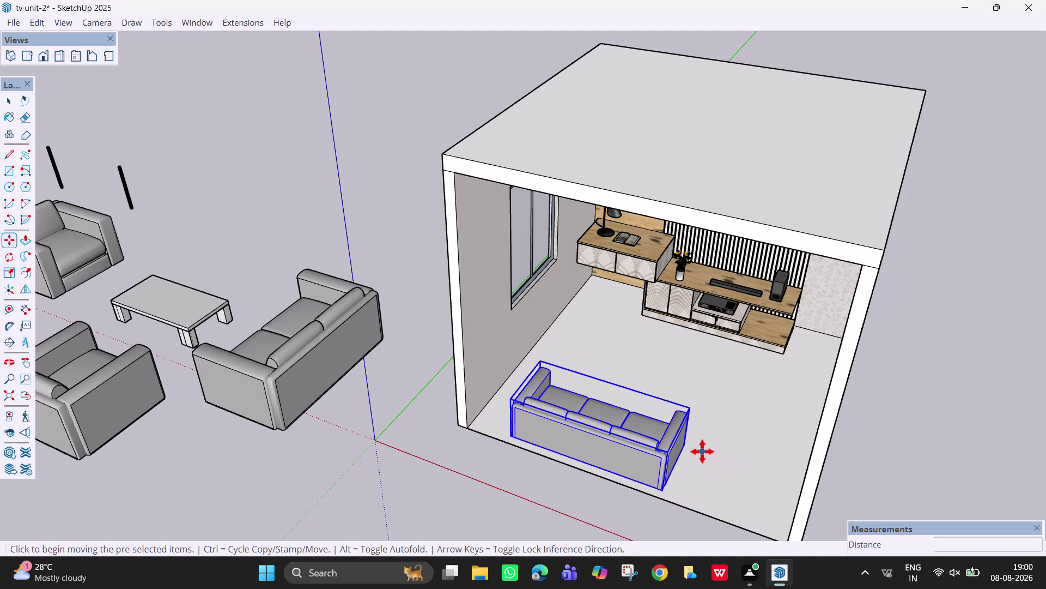
click(662, 489)
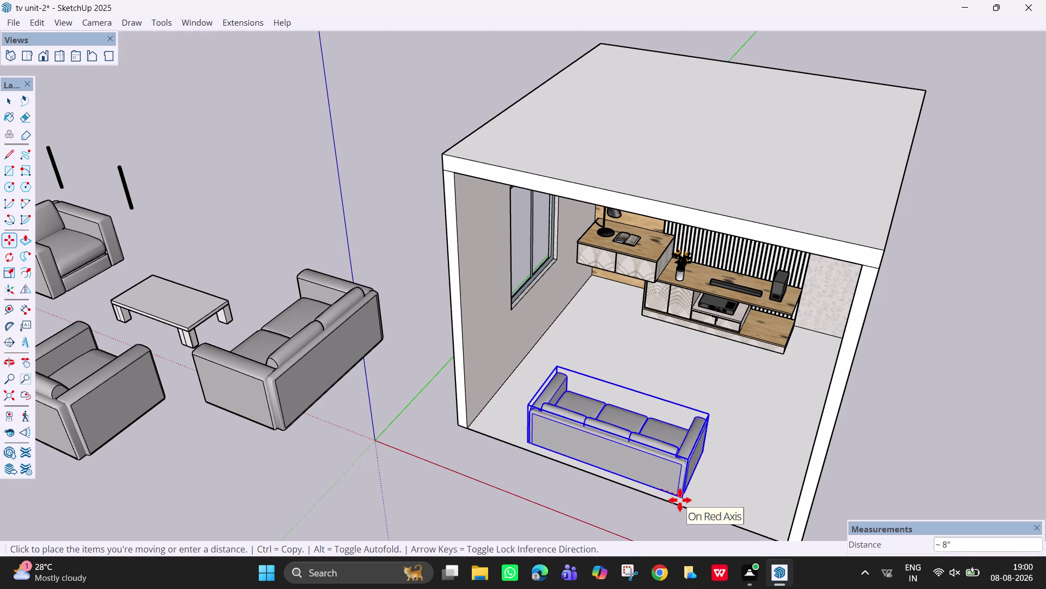
click(686, 502)
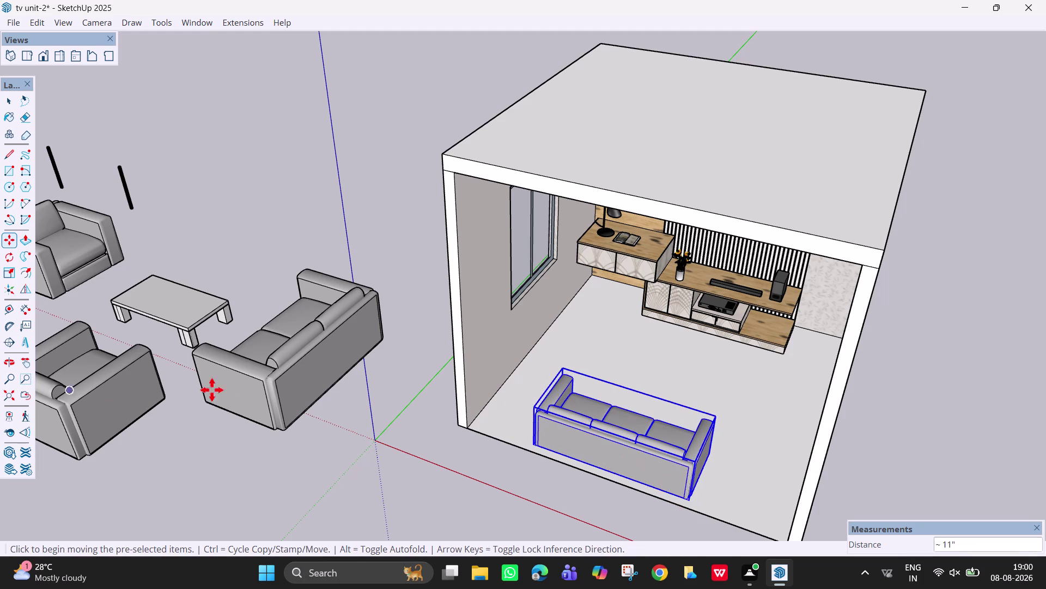
click(186, 321)
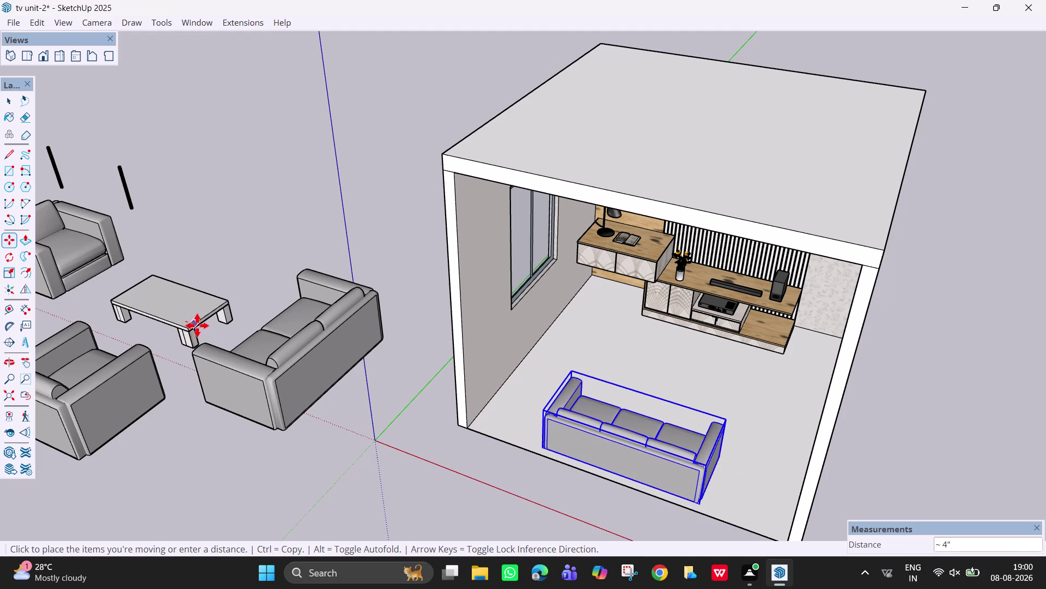
key(Escape)
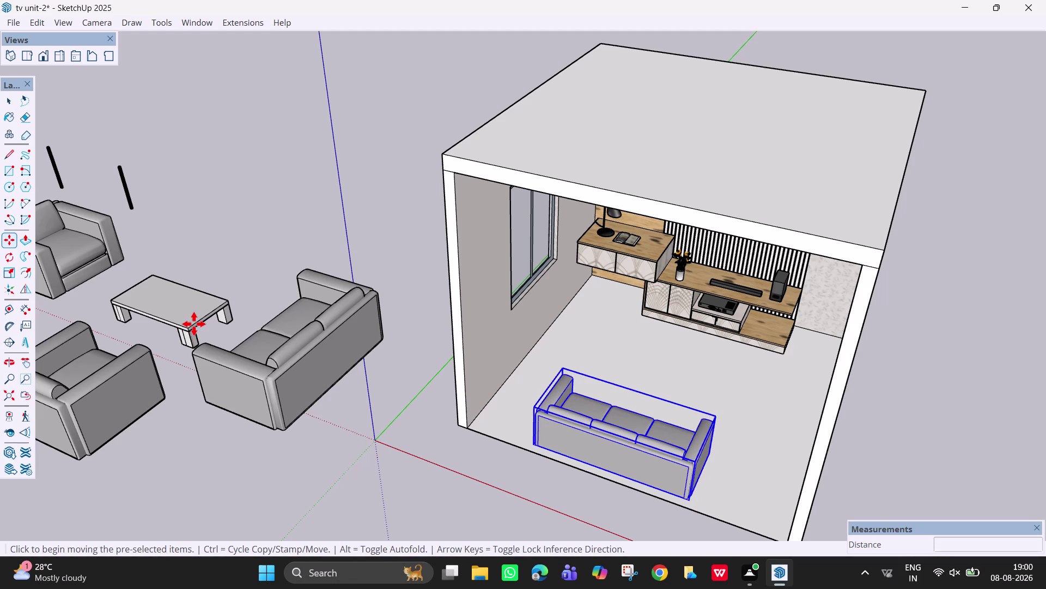
key(space)
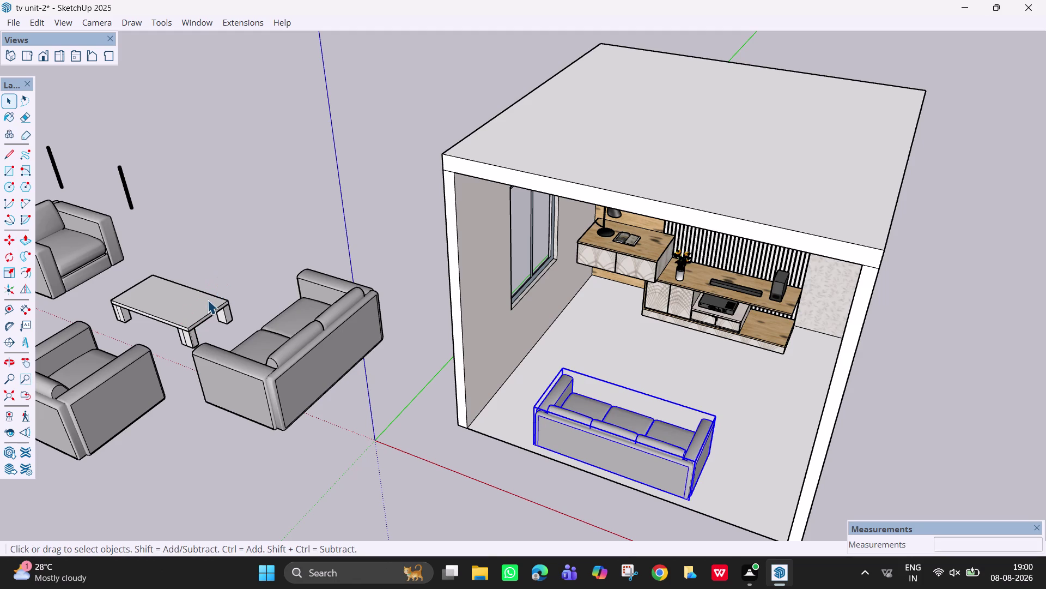
Move the coffee table into the room between the sofa and the TV unit.
click(207, 299)
key(m)
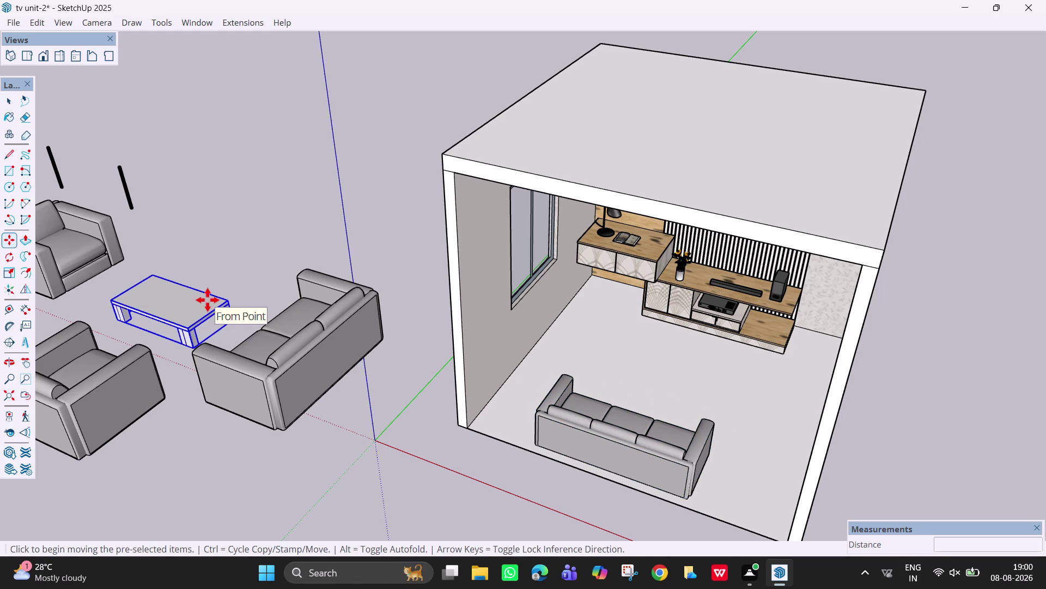
click(193, 346)
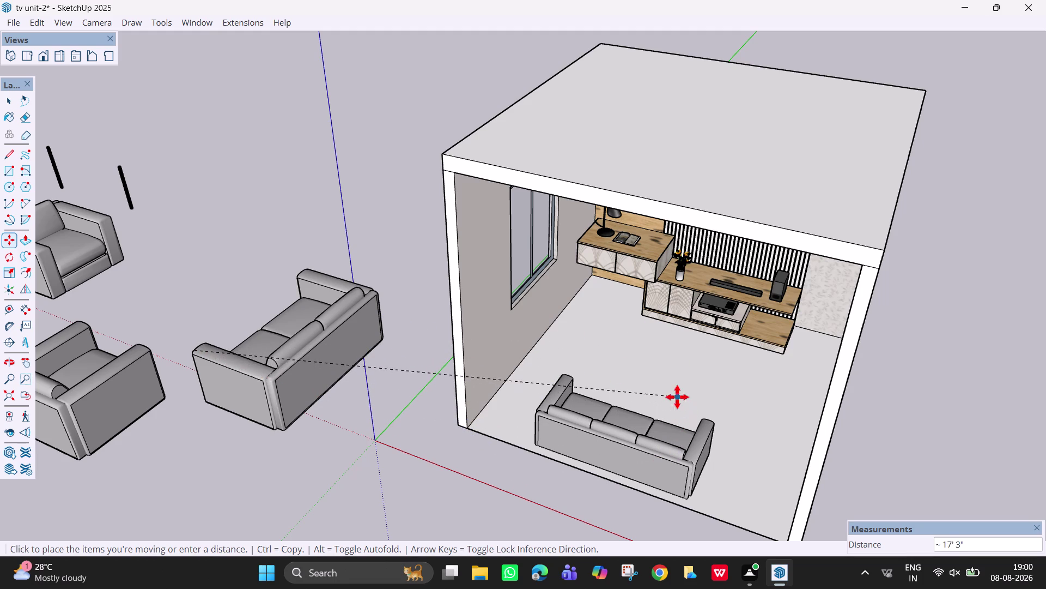
click(490, 524)
click(435, 467)
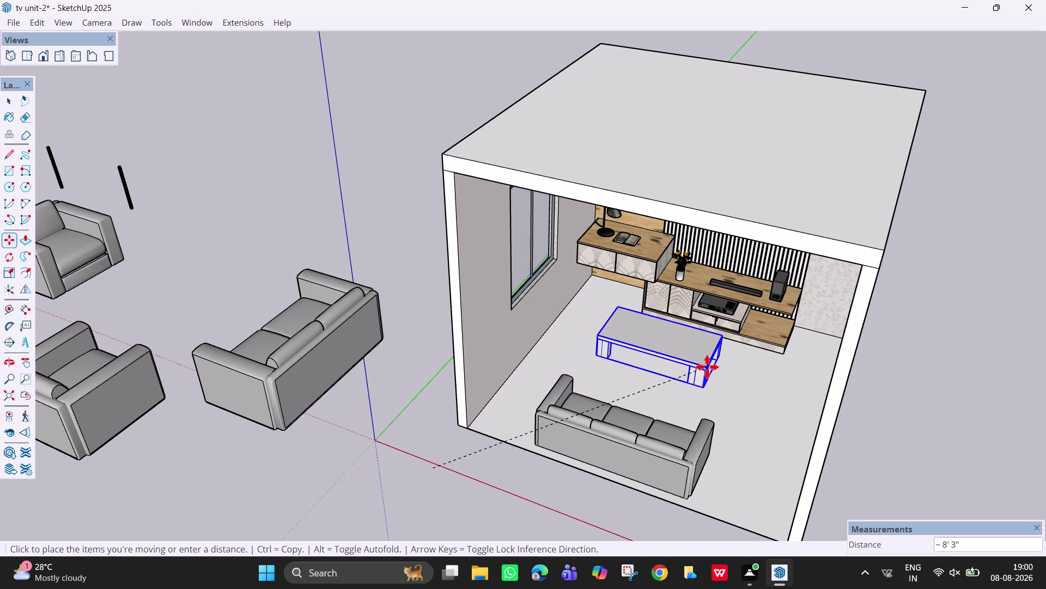
click(703, 368)
scroll(up, 3)
middle_drag(692, 395, 672, 438)
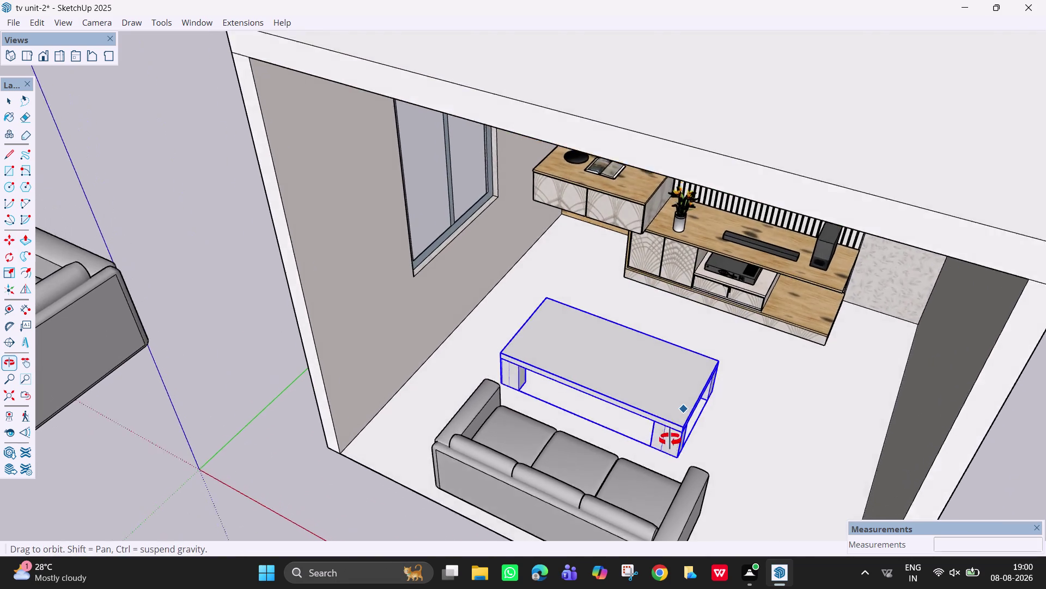
middle_drag(672, 438, 668, 439)
middle_drag(666, 428, 660, 328)
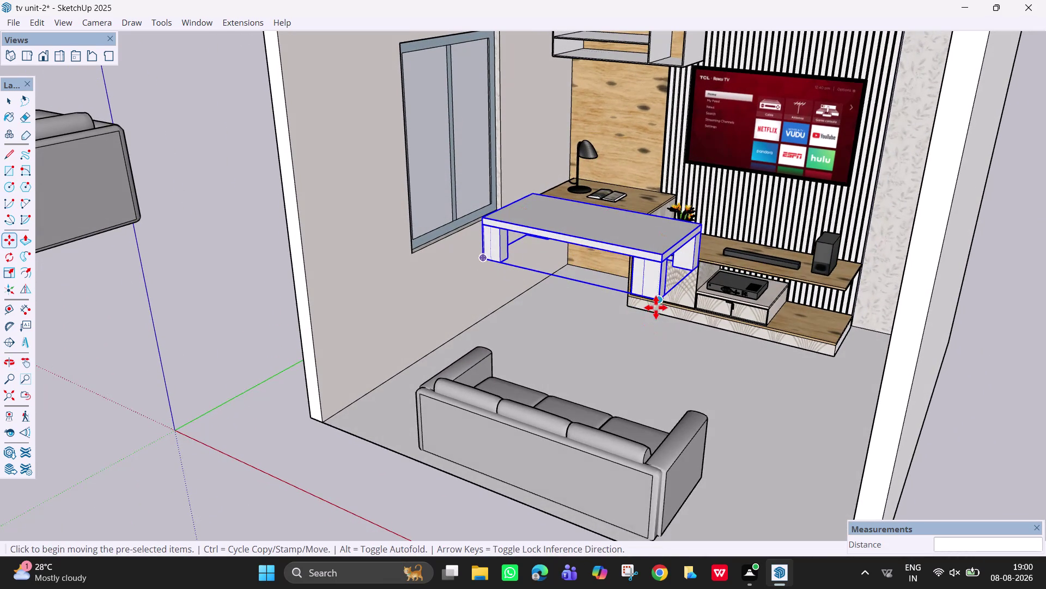
Reposition the coffee table in front of the sofa and inspect it from a low angle.
click(658, 300)
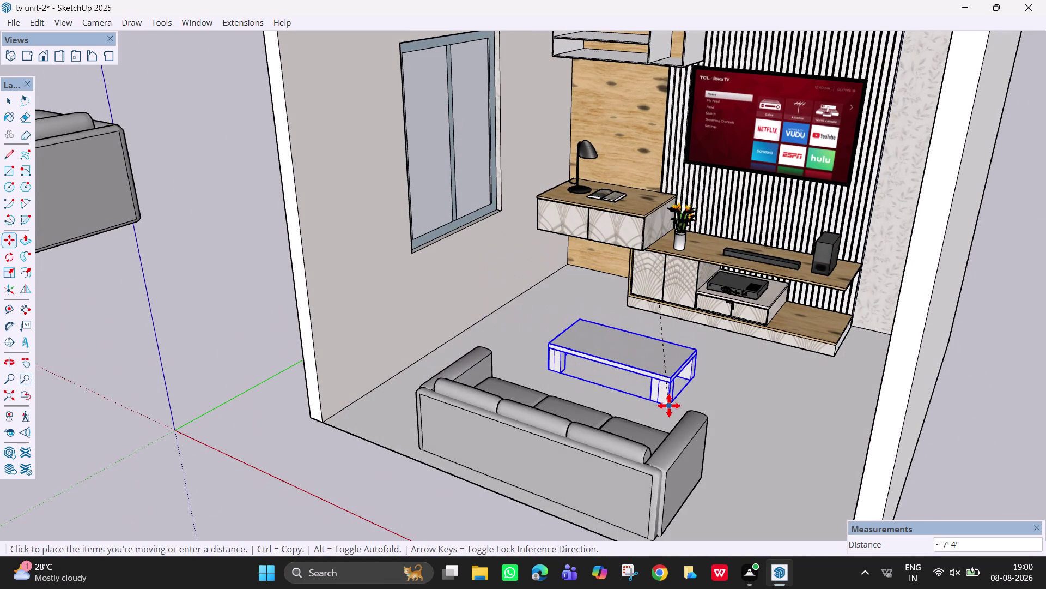
scroll(up, 3)
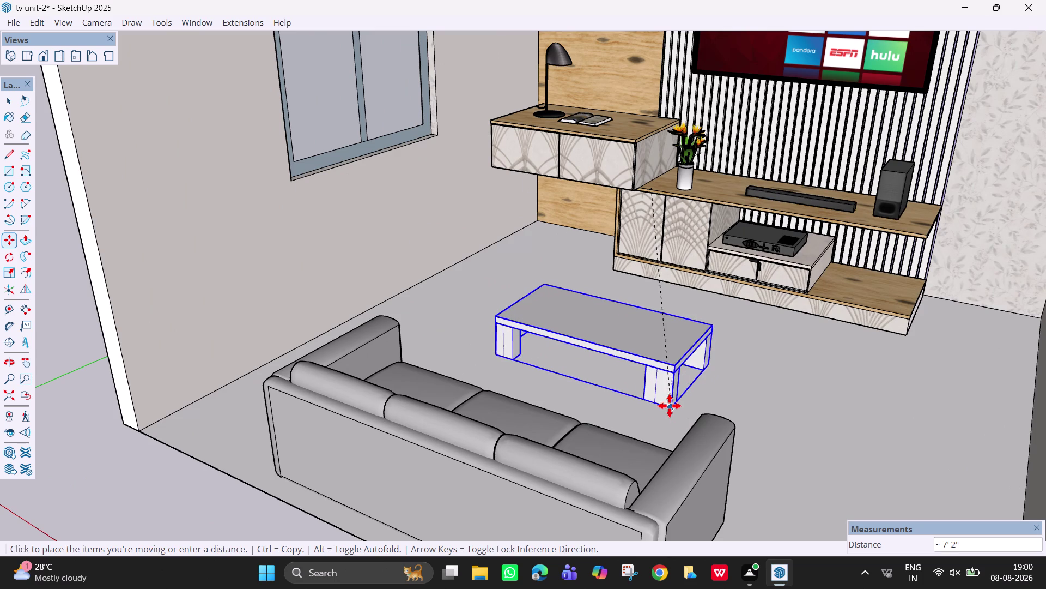
click(667, 402)
scroll(down, 3)
middle_drag(719, 393, 652, 388)
scroll(up, 3)
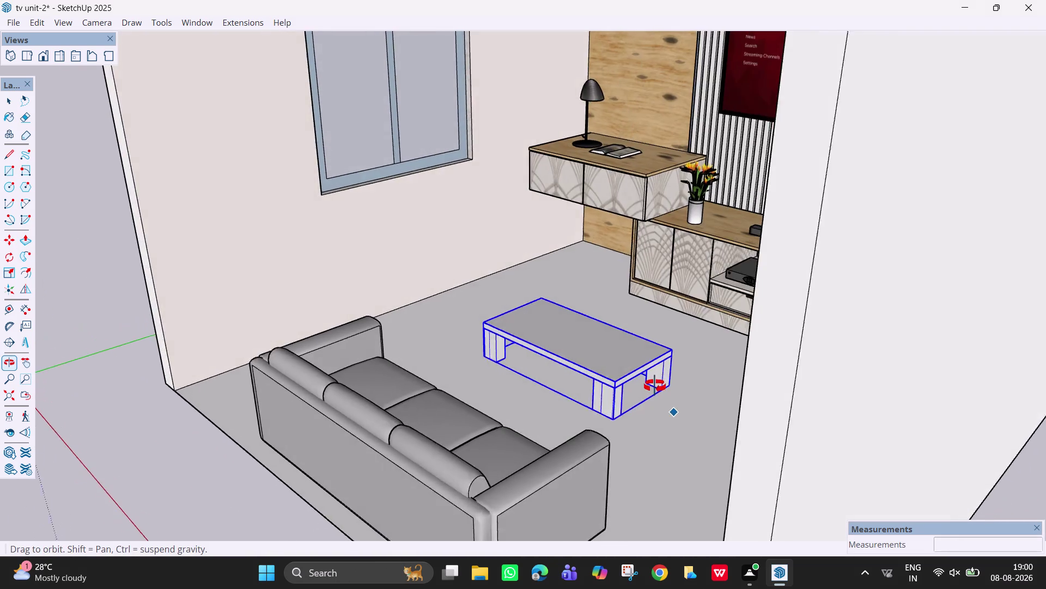
middle_drag(652, 388, 655, 386)
scroll(up, 3)
scroll(up, 3)
middle_drag(651, 408, 556, 381)
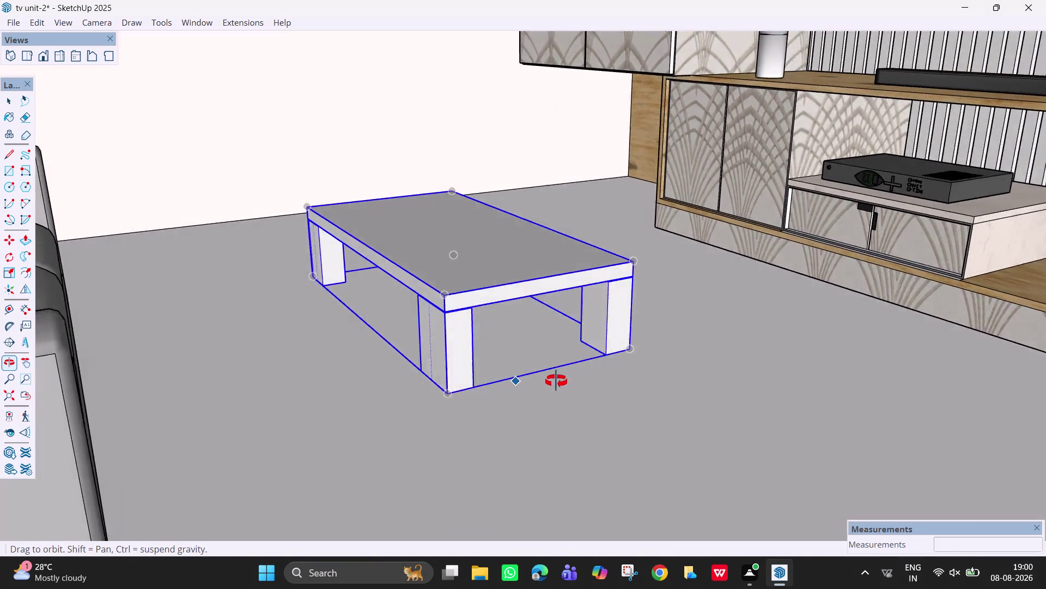
middle_drag(557, 381, 585, 396)
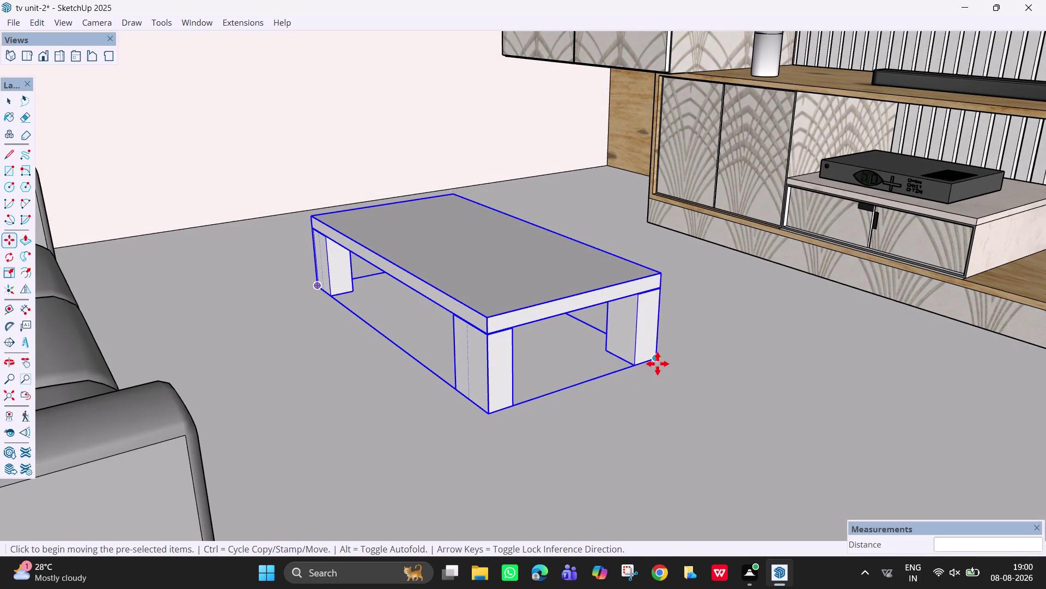
Nudge the coffee table slightly further, deselect it, and zoom to fit the whole model.
click(654, 357)
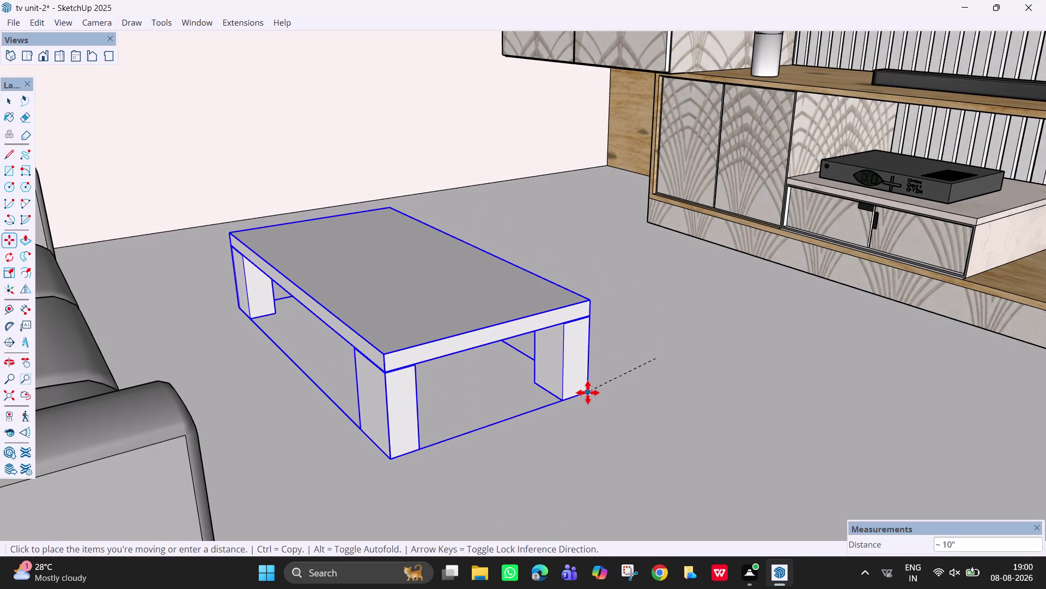
click(588, 393)
scroll(down, 3)
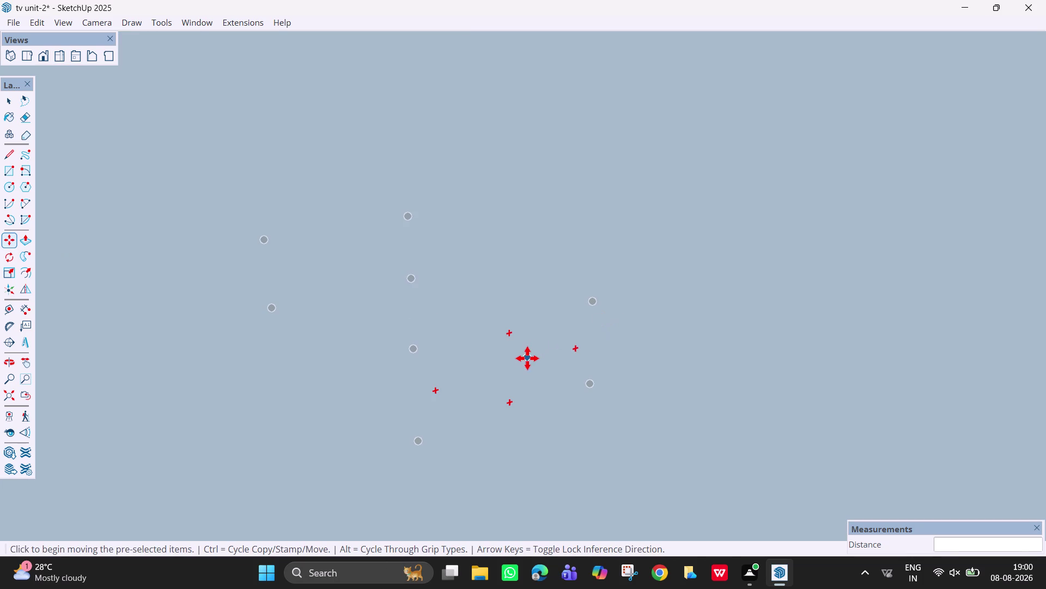
scroll(down, 3)
scroll(down, 3)
key(Escape)
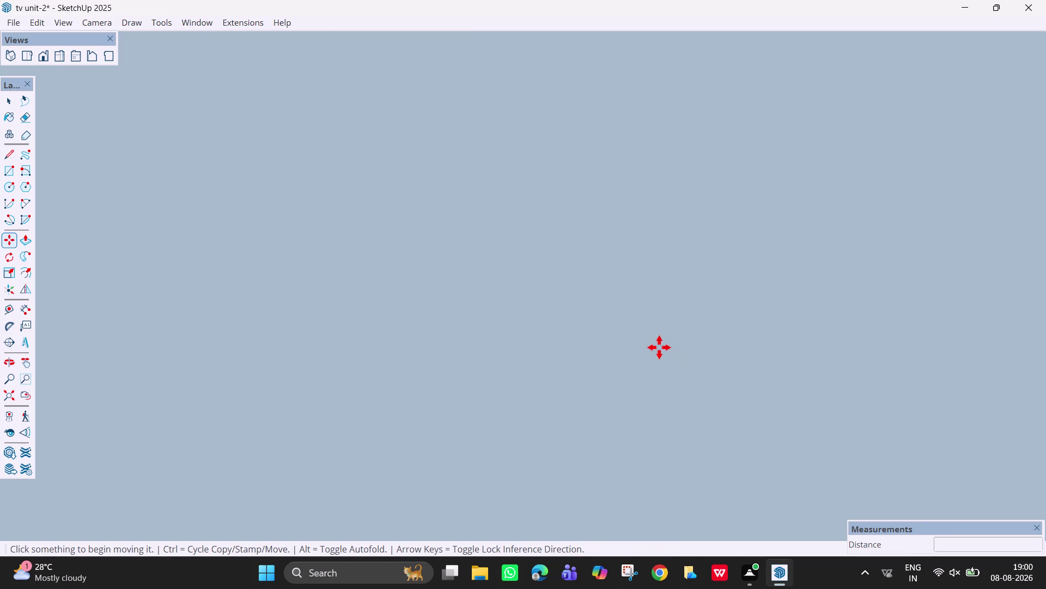
scroll(down, 3)
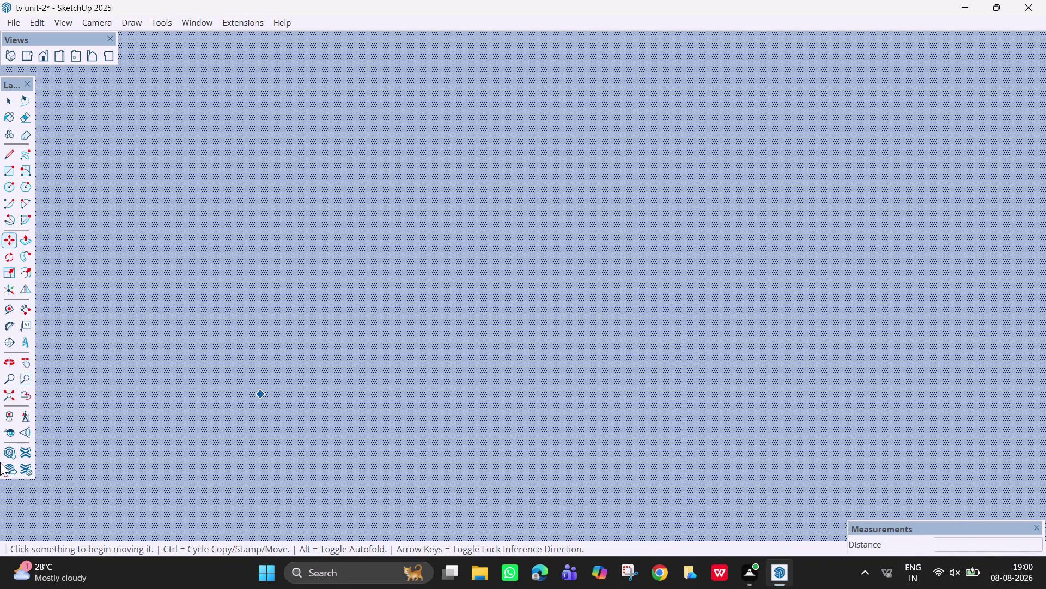
click(8, 393)
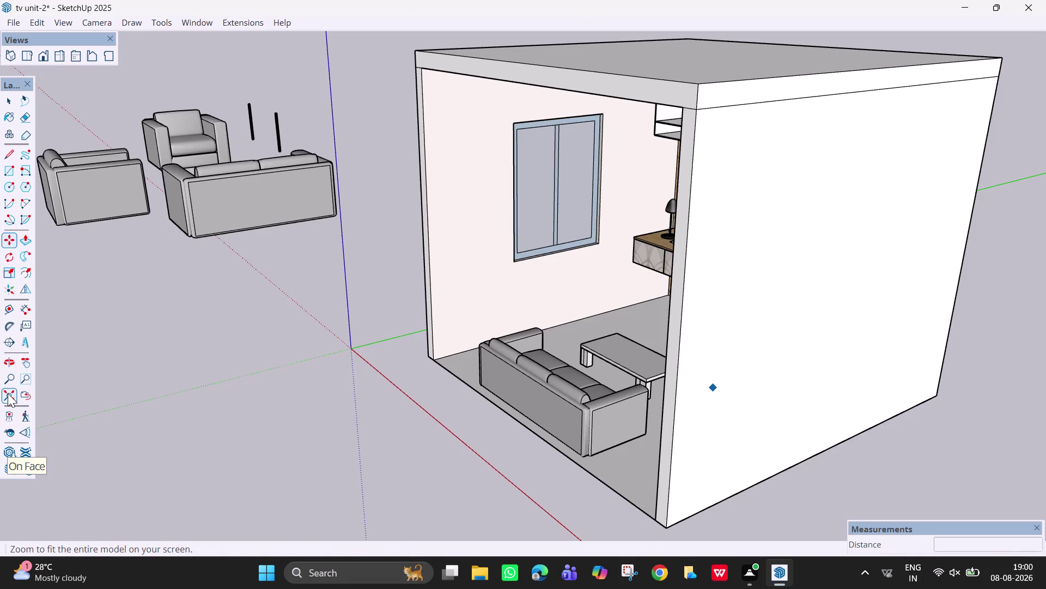
Orbit and zoom in to a close view of the coffee table in the room.
middle_drag(511, 370, 670, 385)
scroll(up, 3)
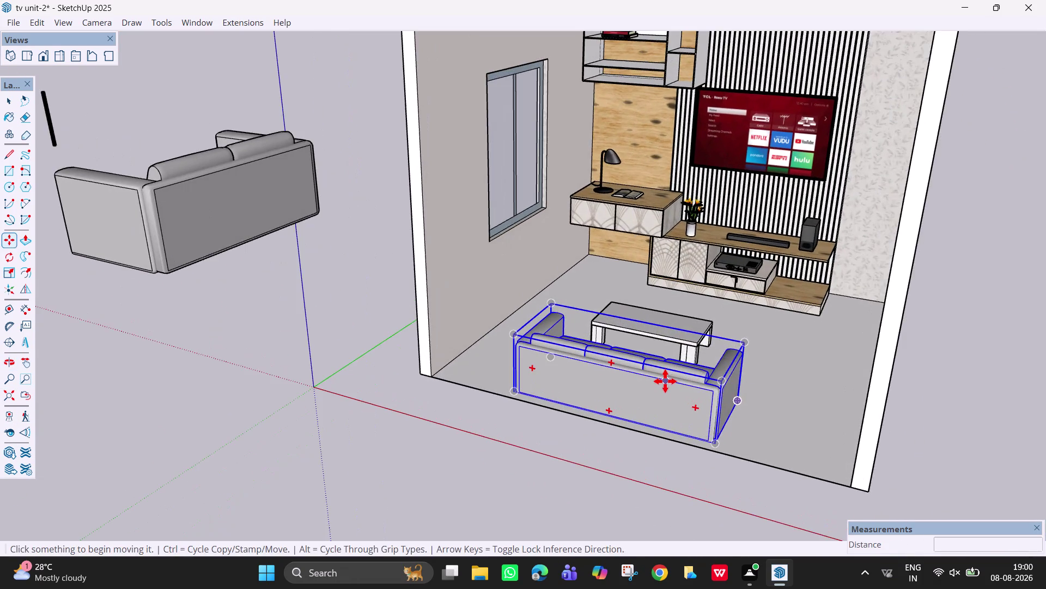
middle_drag(665, 381, 677, 465)
scroll(up, 3)
scroll(up, 3)
scroll(up, 3)
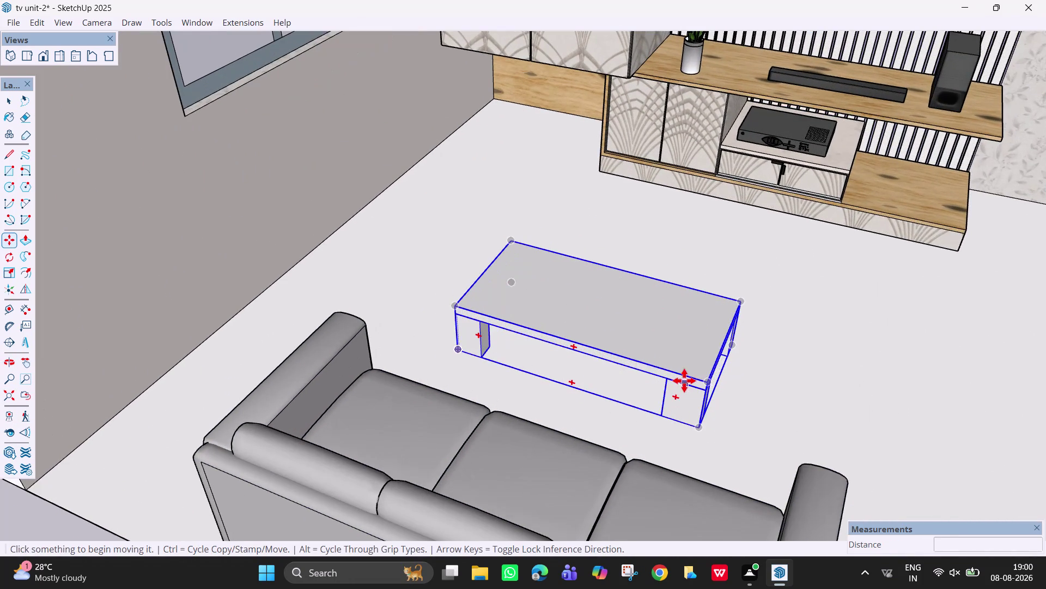
middle_drag(705, 433, 659, 397)
scroll(up, 3)
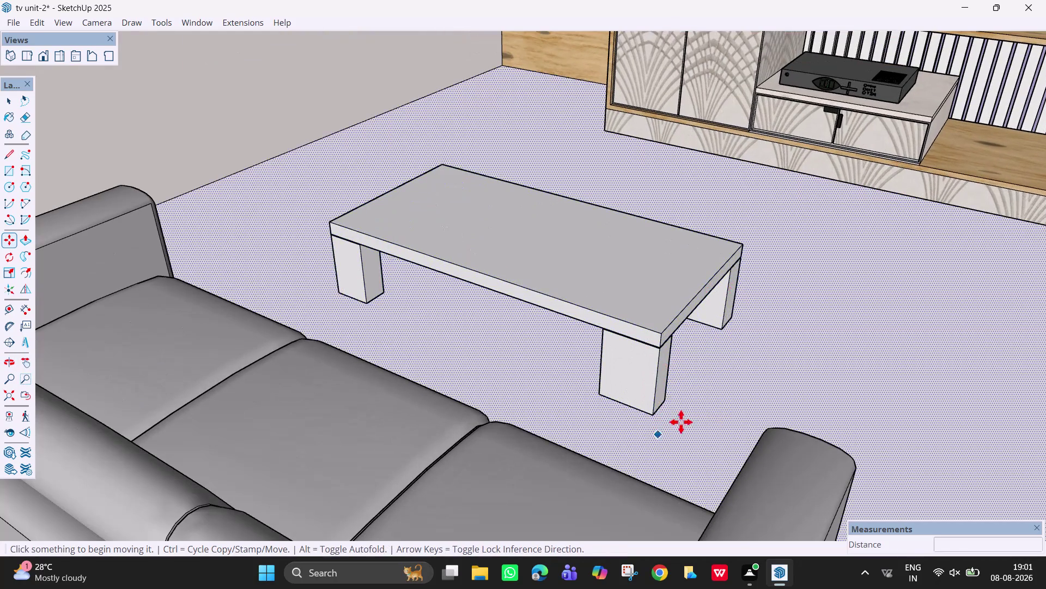
scroll(down, 3)
scroll(down, 3)
scroll(down, 3)
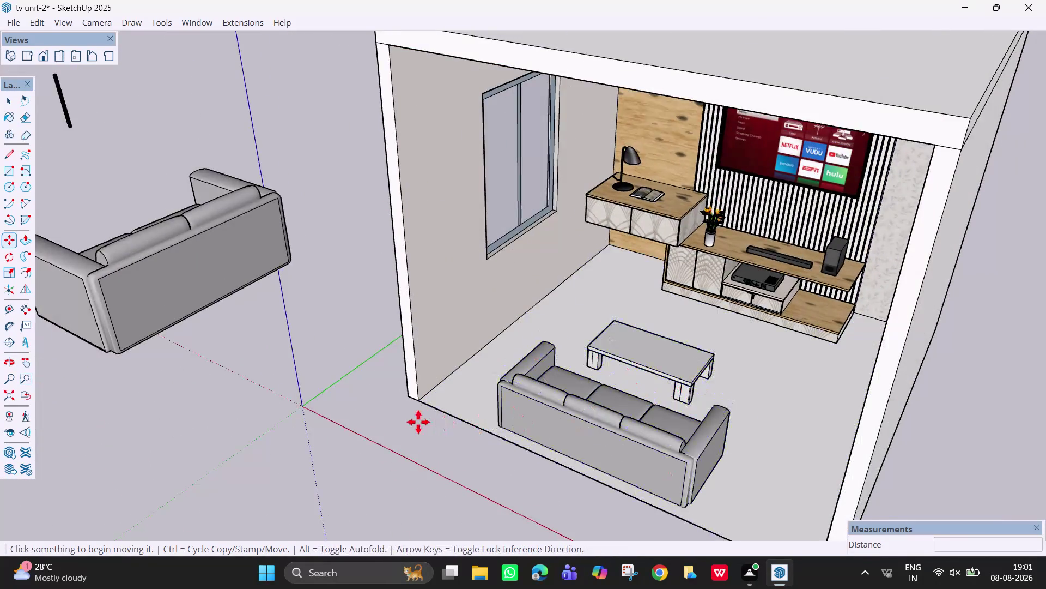
scroll(down, 3)
scroll(down, 3)
middle_drag(232, 334, 292, 348)
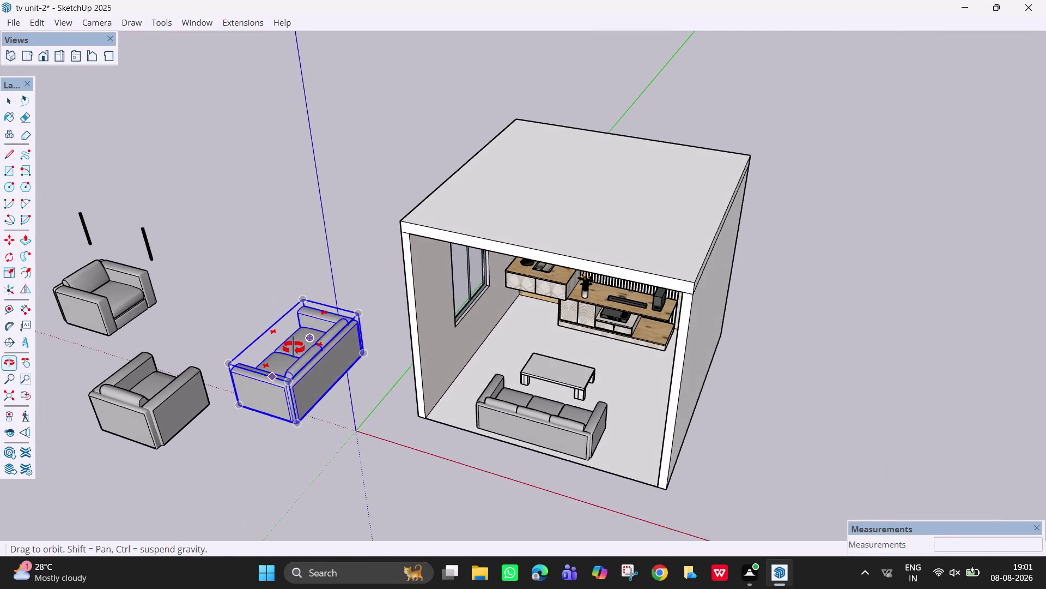
middle_drag(293, 347, 334, 339)
scroll(up, 3)
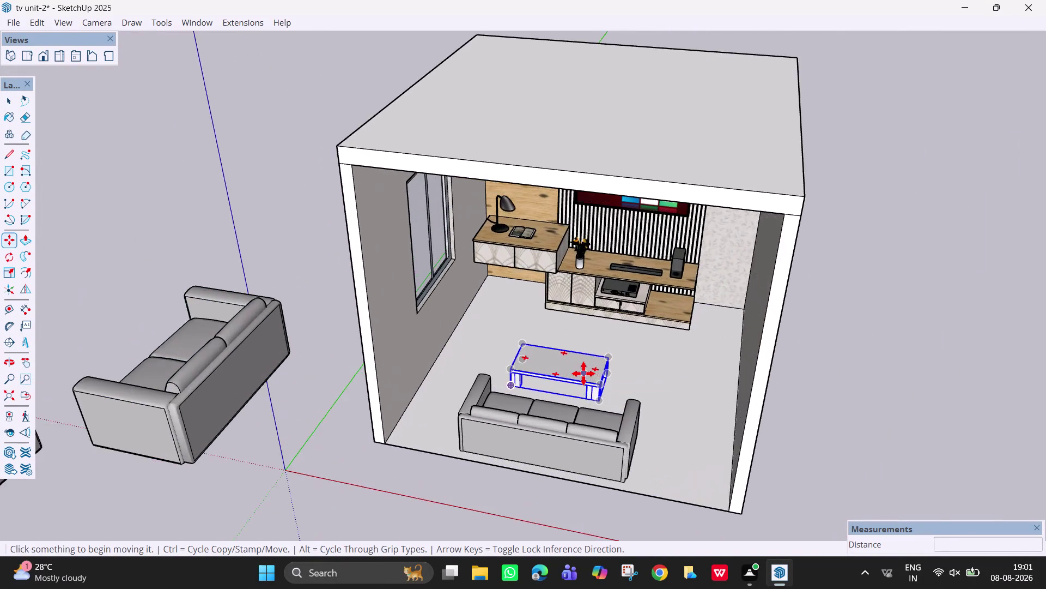
scroll(up, 3)
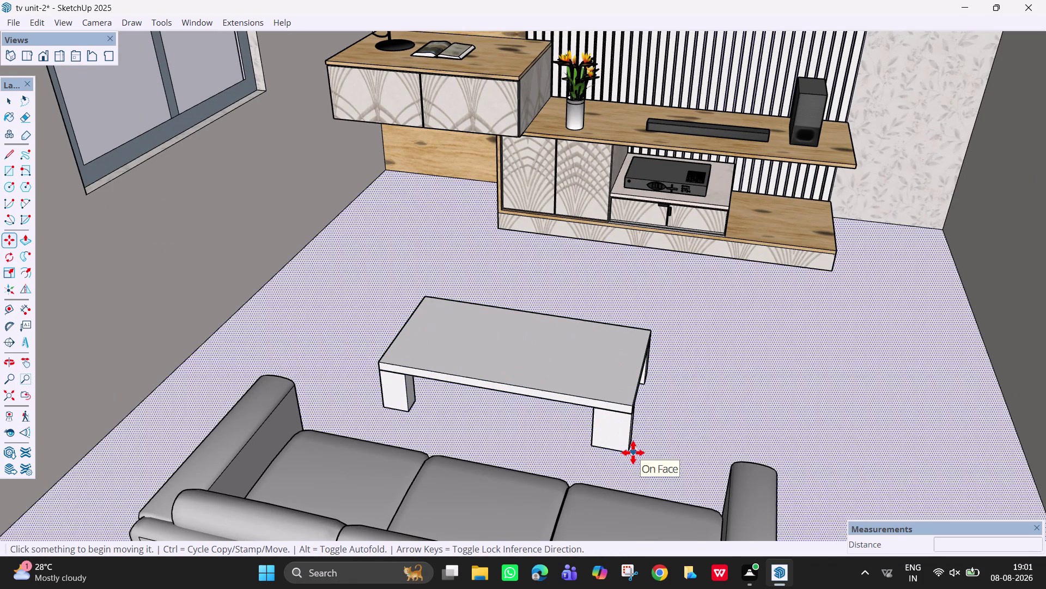
Shift the coffee table about 2 inches, then pick up the two-seat sofa outside the room.
click(630, 452)
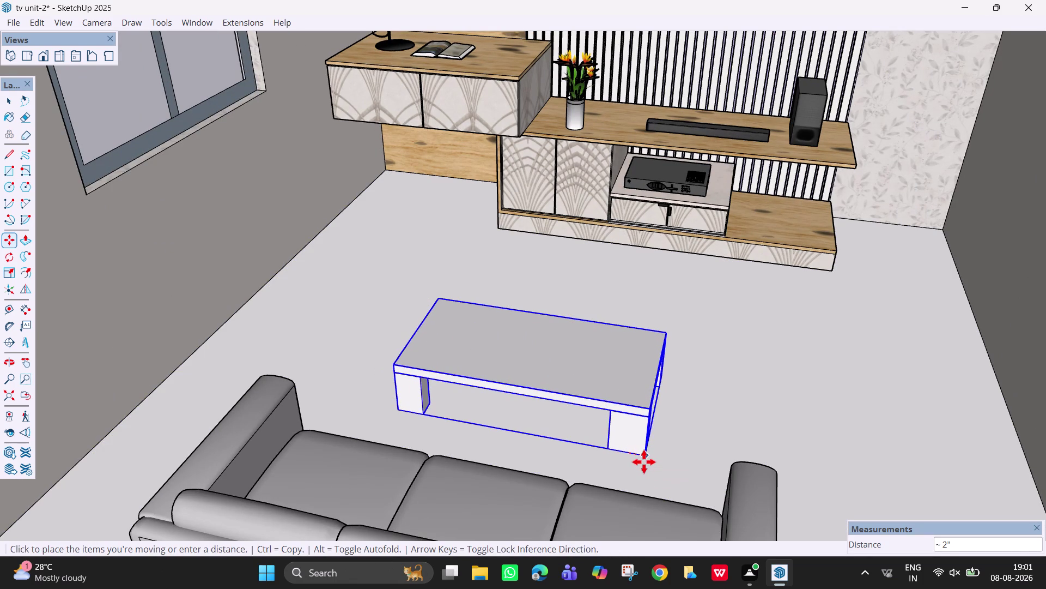
click(646, 463)
scroll(down, 3)
scroll(down, 3)
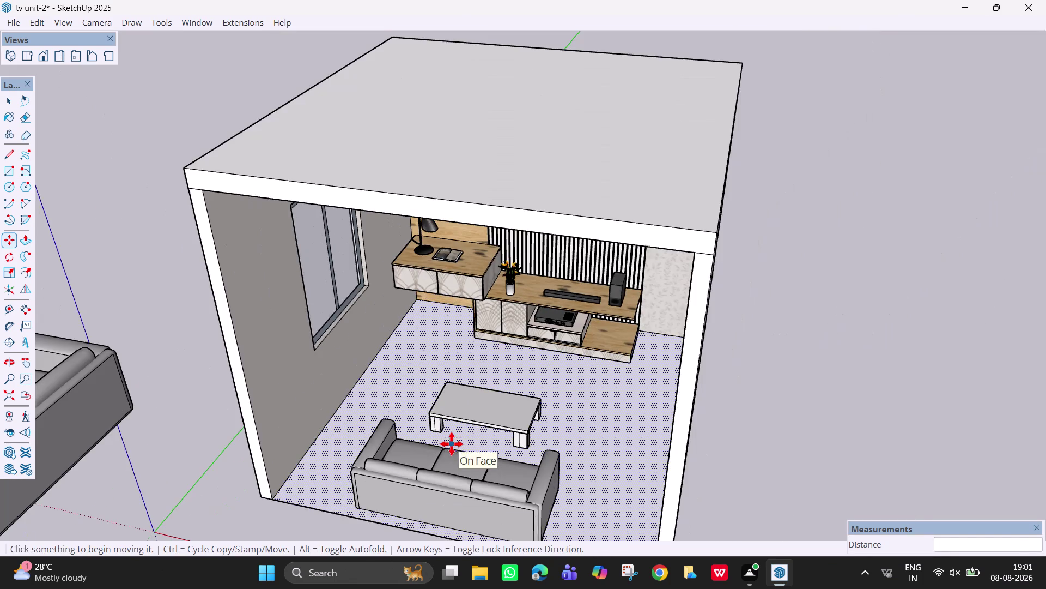
middle_drag(339, 446, 350, 382)
scroll(down, 3)
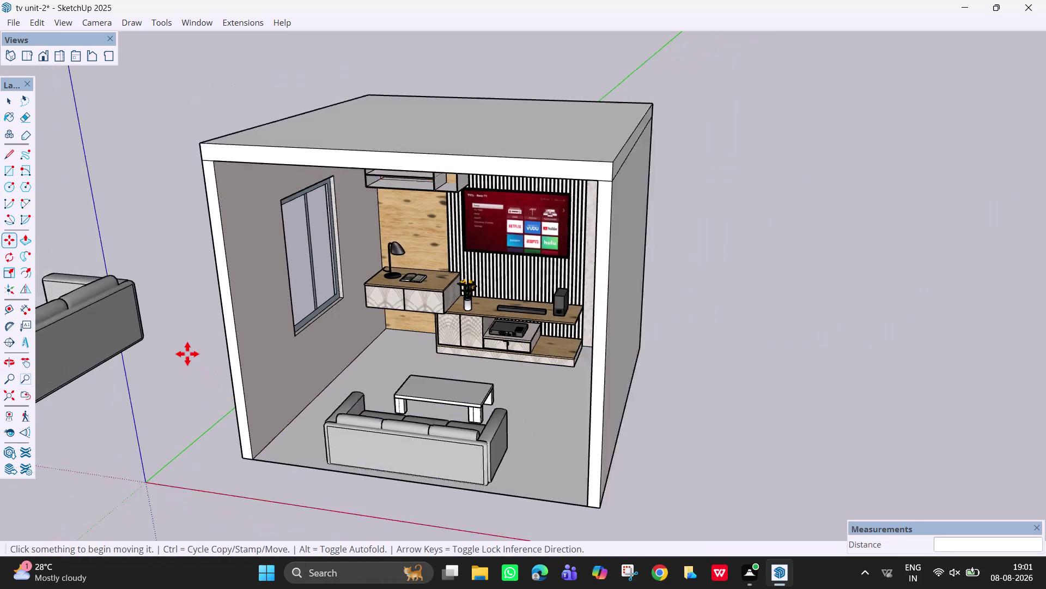
scroll(down, 3)
scroll(down, 3)
middle_drag(158, 382, 286, 406)
click(189, 446)
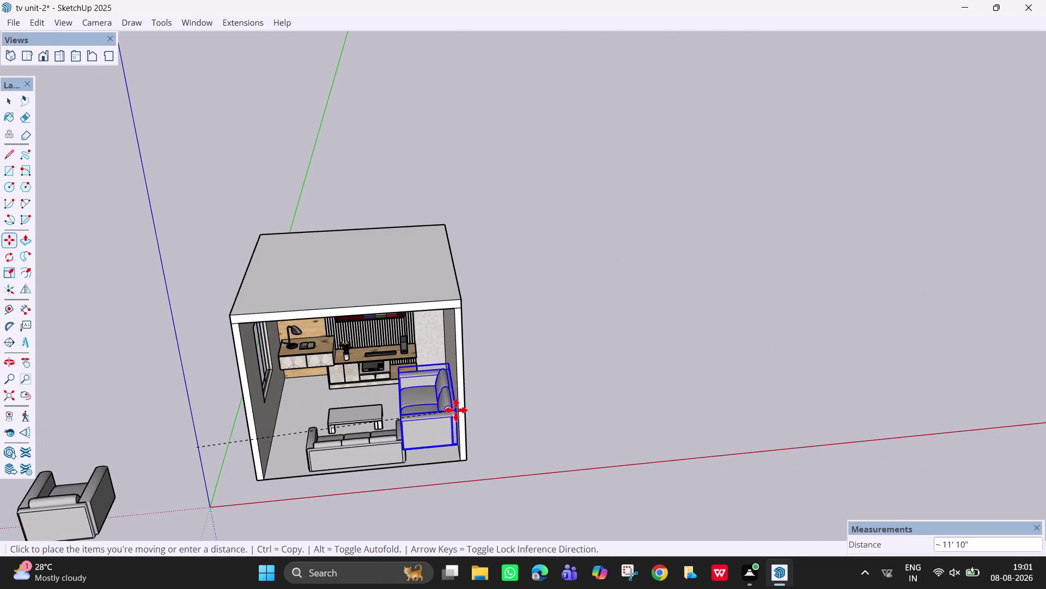
Place the two-seat sofa by the right wall and slide the three-seater, cancelling its rotation.
scroll(up, 3)
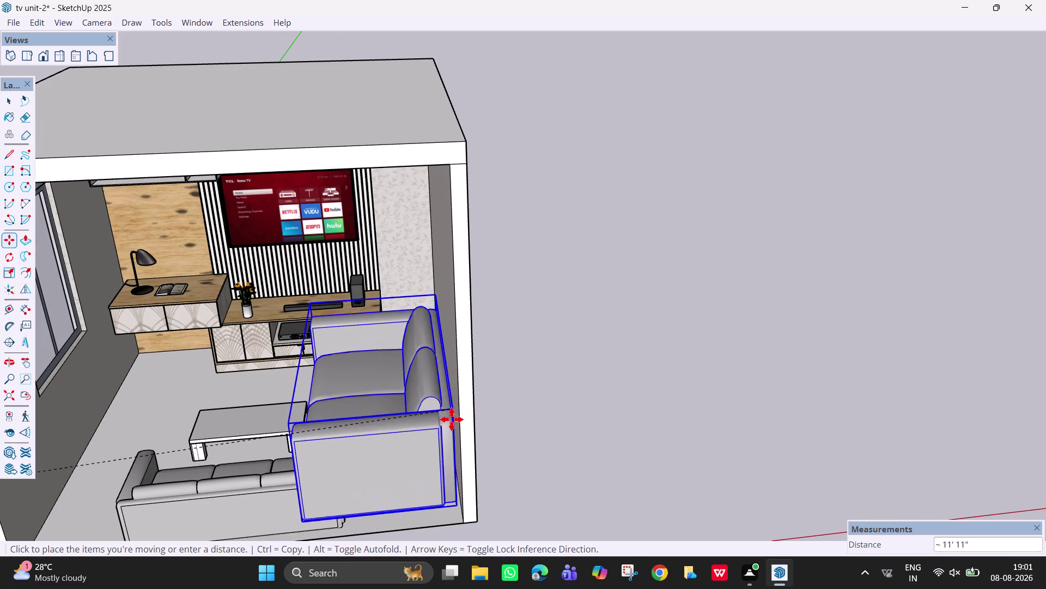
click(457, 409)
click(265, 483)
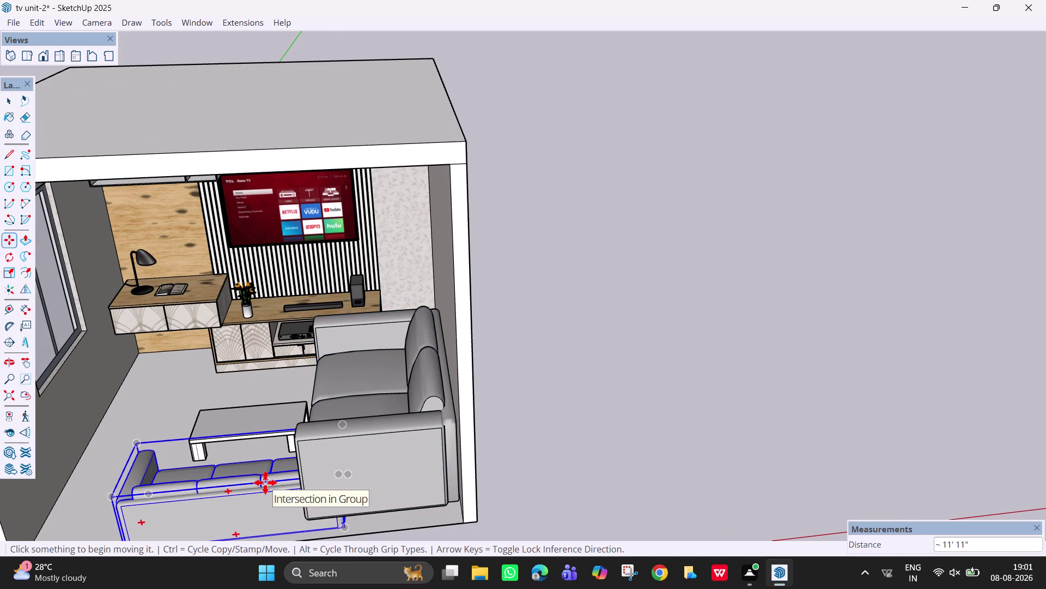
drag(265, 483, 232, 484)
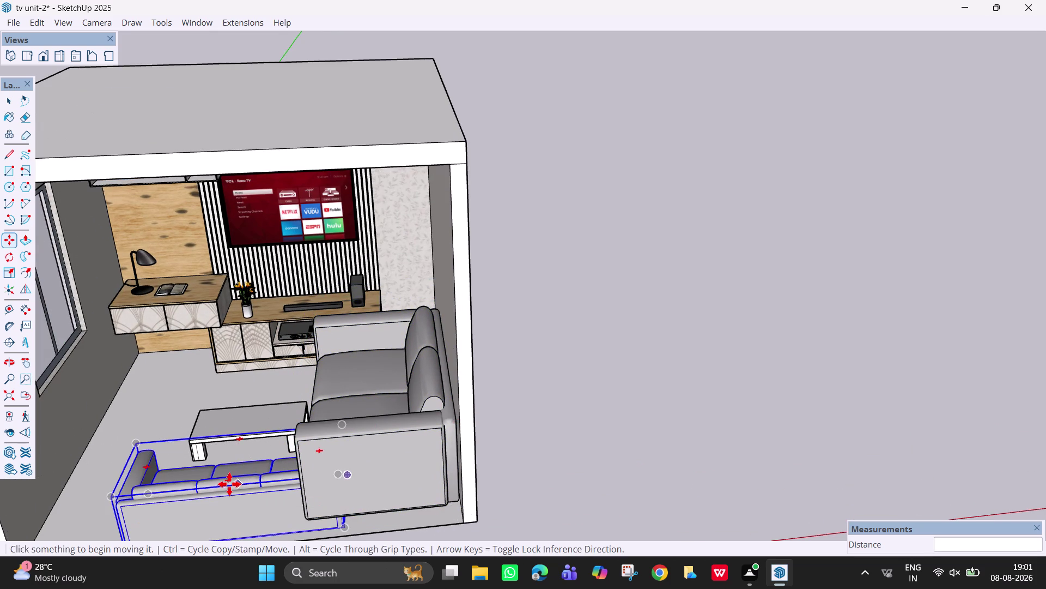
drag(231, 484, 227, 485)
drag(230, 485, 183, 485)
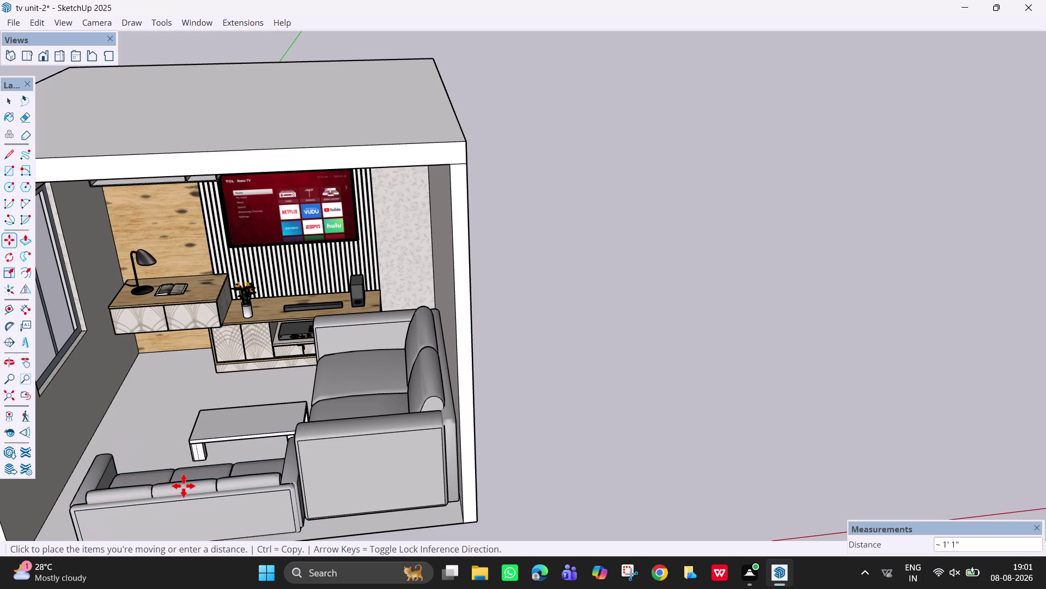
click(183, 485)
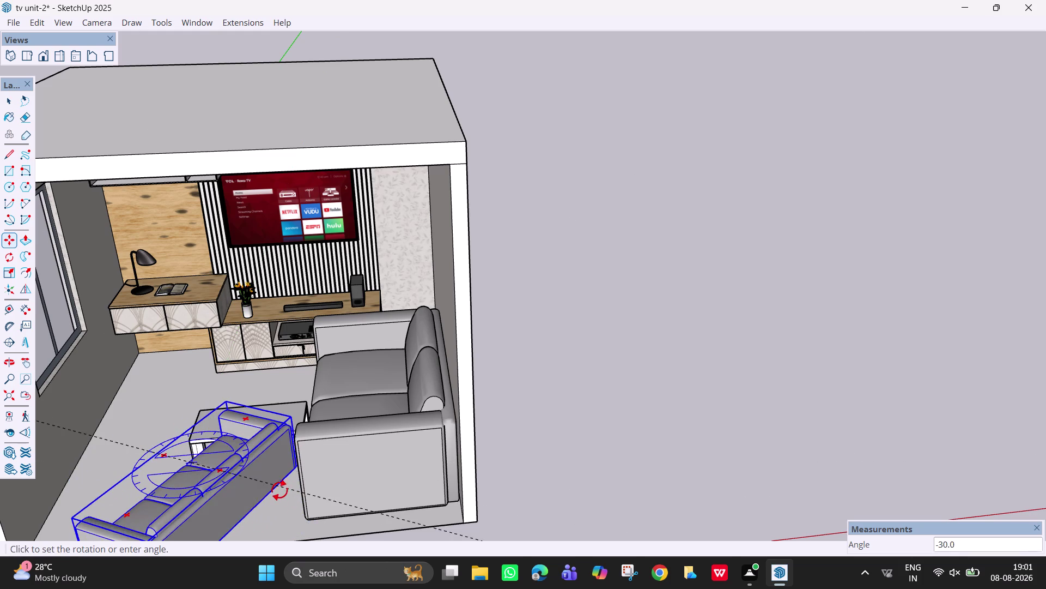
key(Escape)
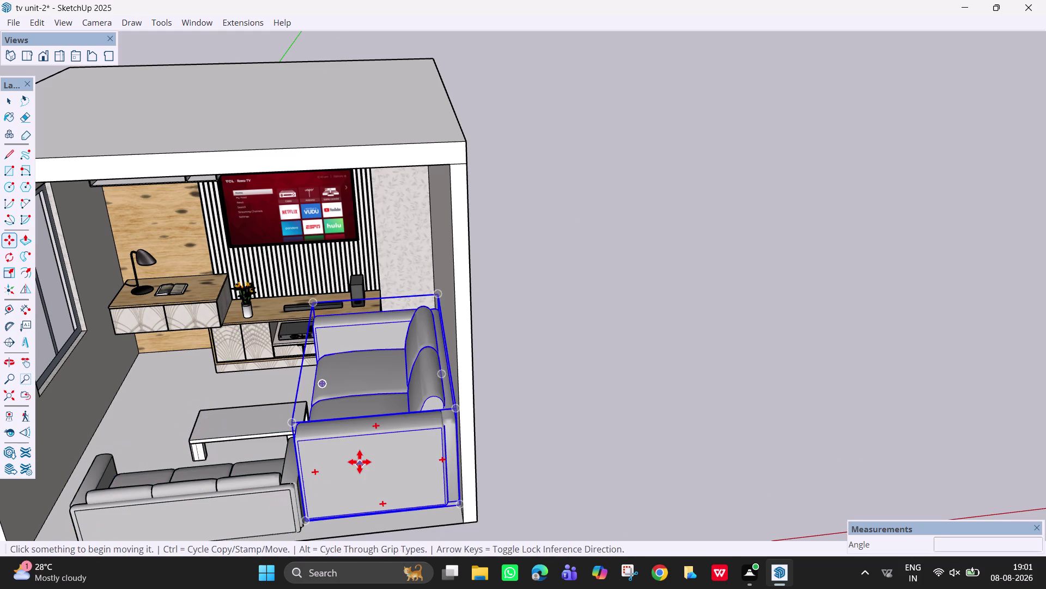
Set the two-seat sofa slightly further back and view it from outside the room.
click(360, 457)
scroll(down, 3)
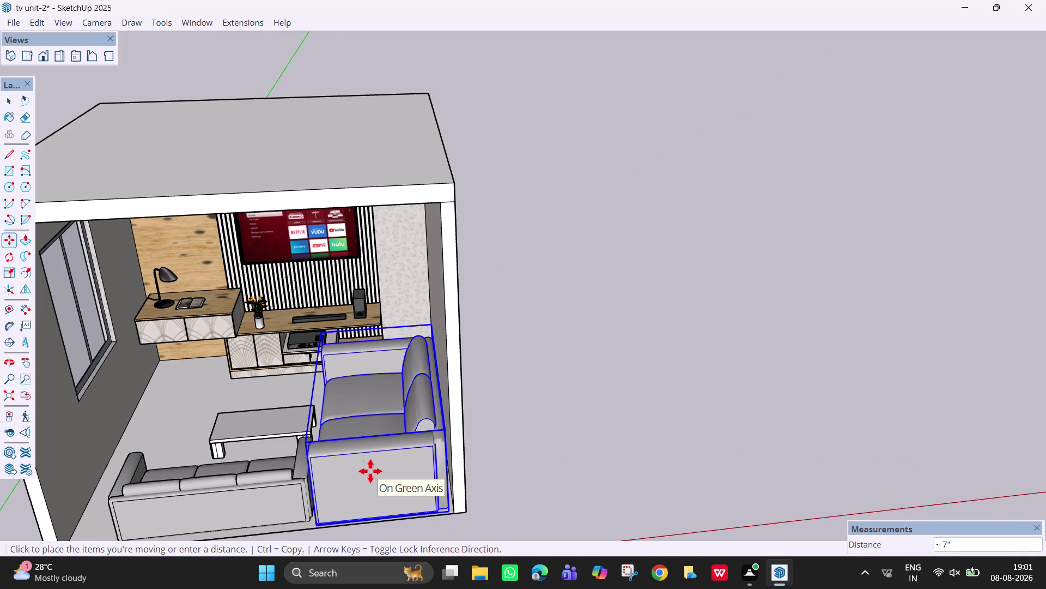
click(371, 470)
scroll(up, 3)
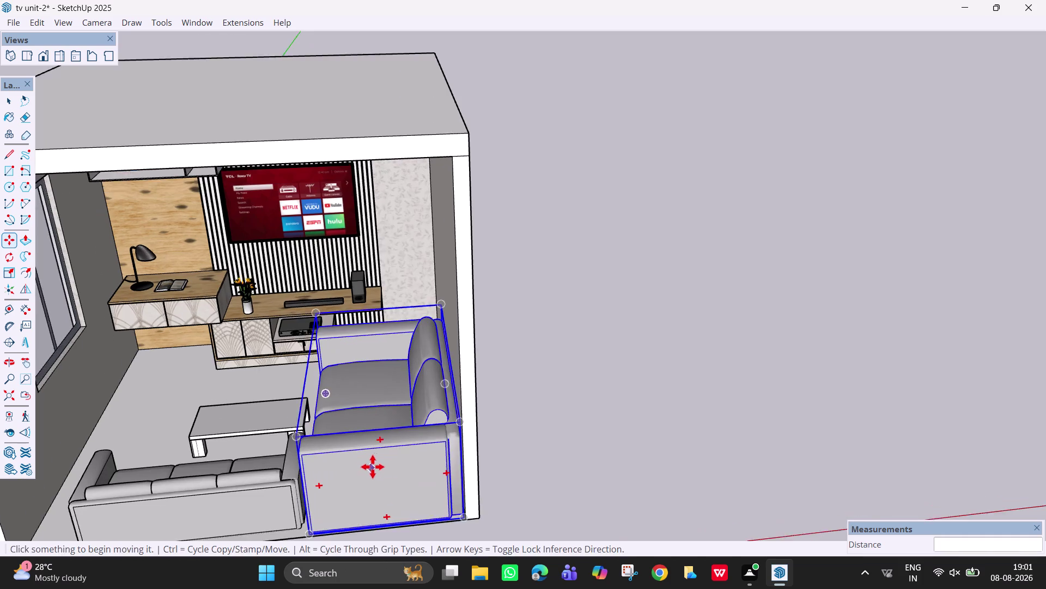
middle_drag(376, 460, 601, 415)
scroll(down, 3)
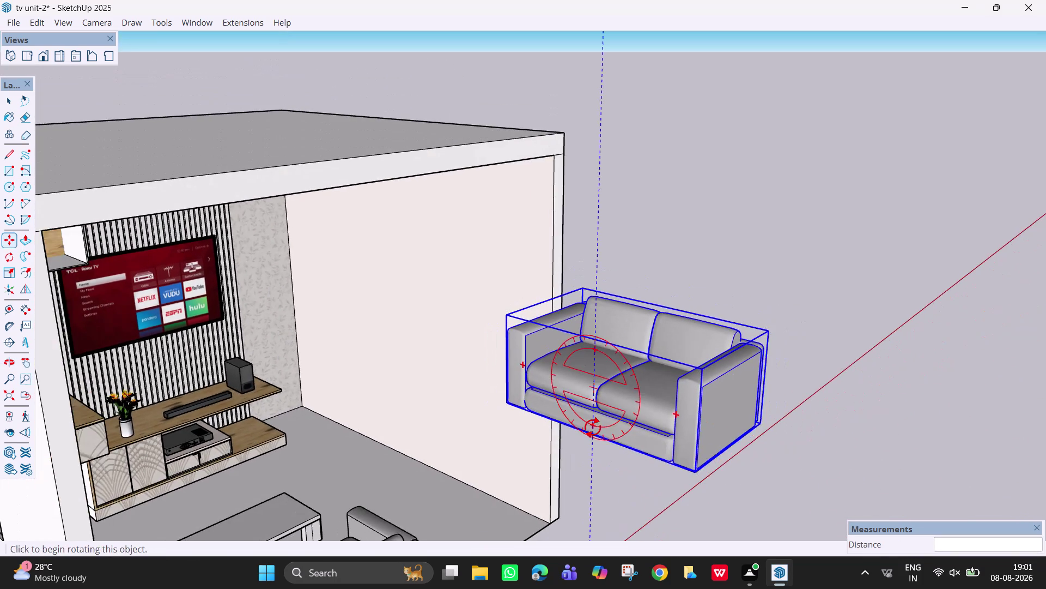
scroll(down, 3)
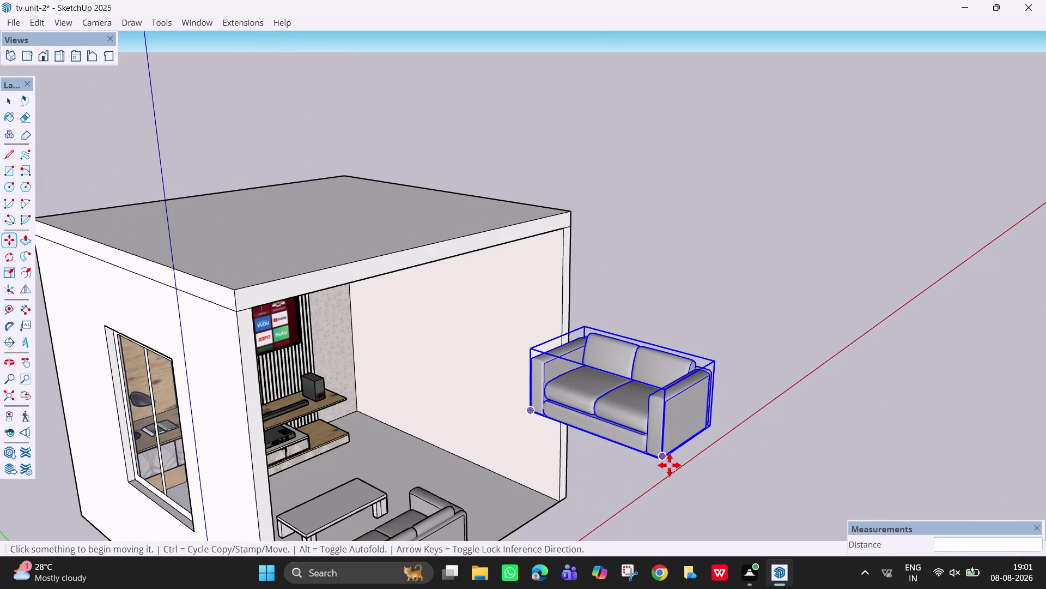
Reposition the two-seater sofa until it sits against the right wall.
click(665, 461)
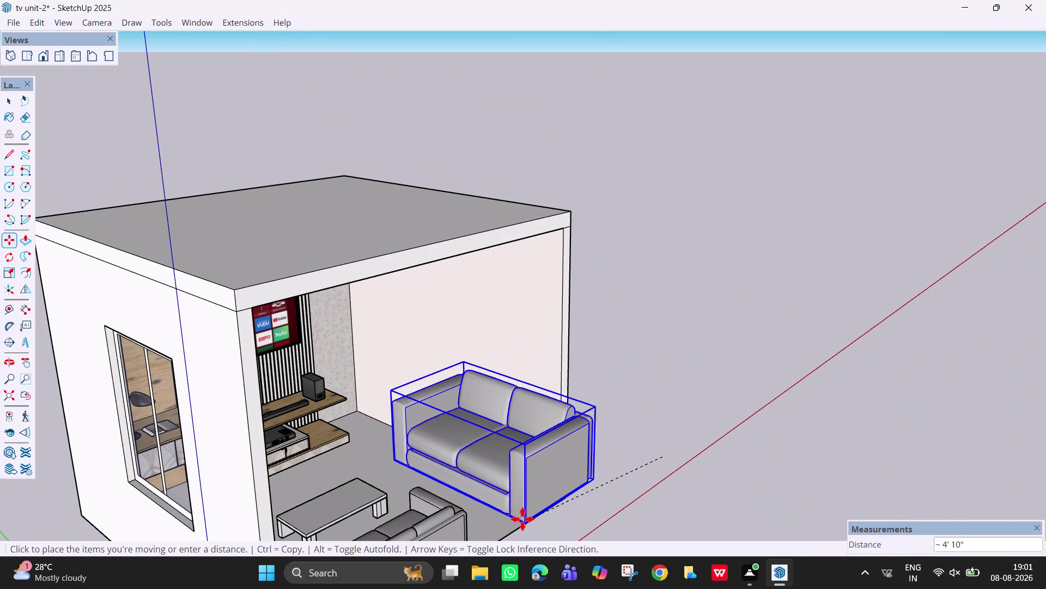
scroll(up, 3)
click(495, 493)
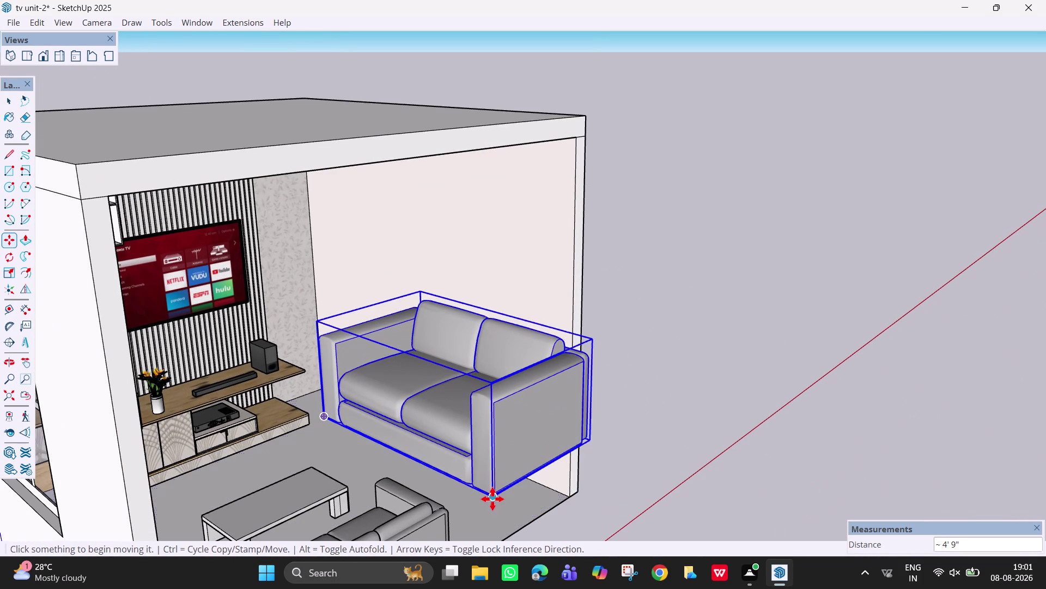
click(493, 497)
scroll(down, 3)
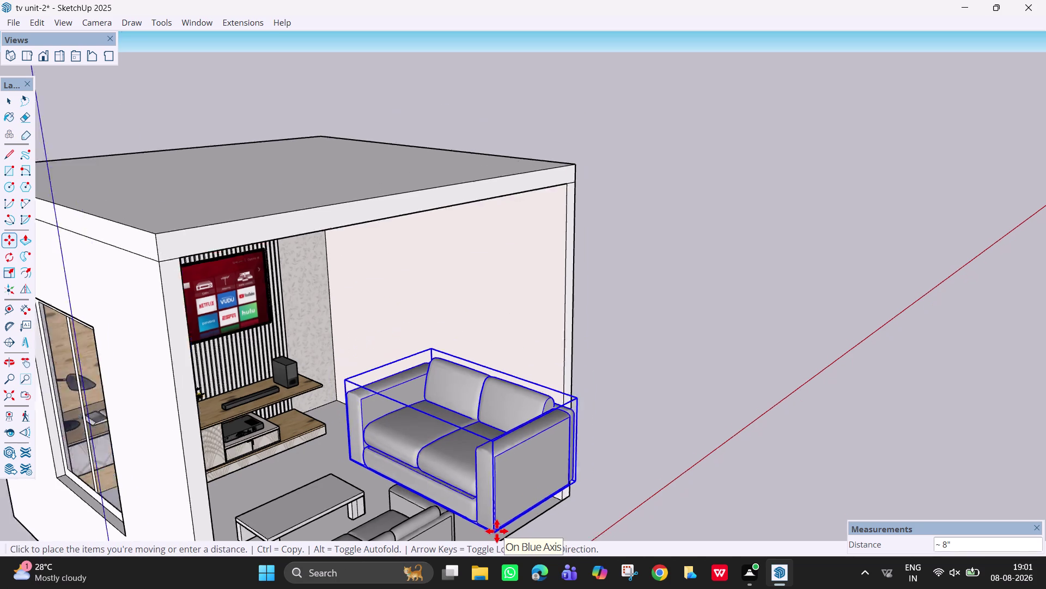
scroll(down, 3)
click(496, 540)
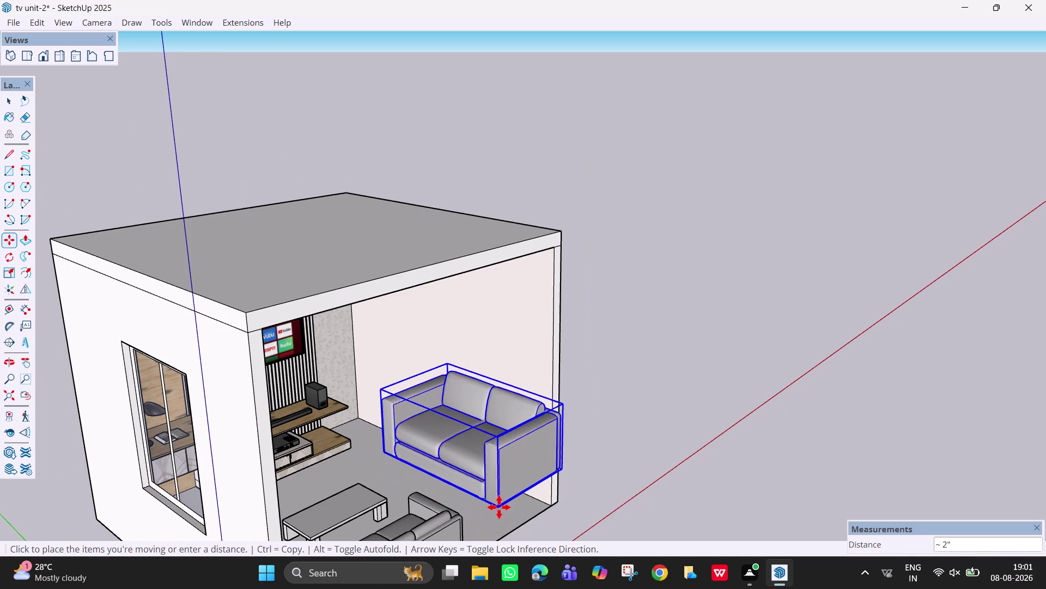
scroll(down, 3)
scroll(down, 3)
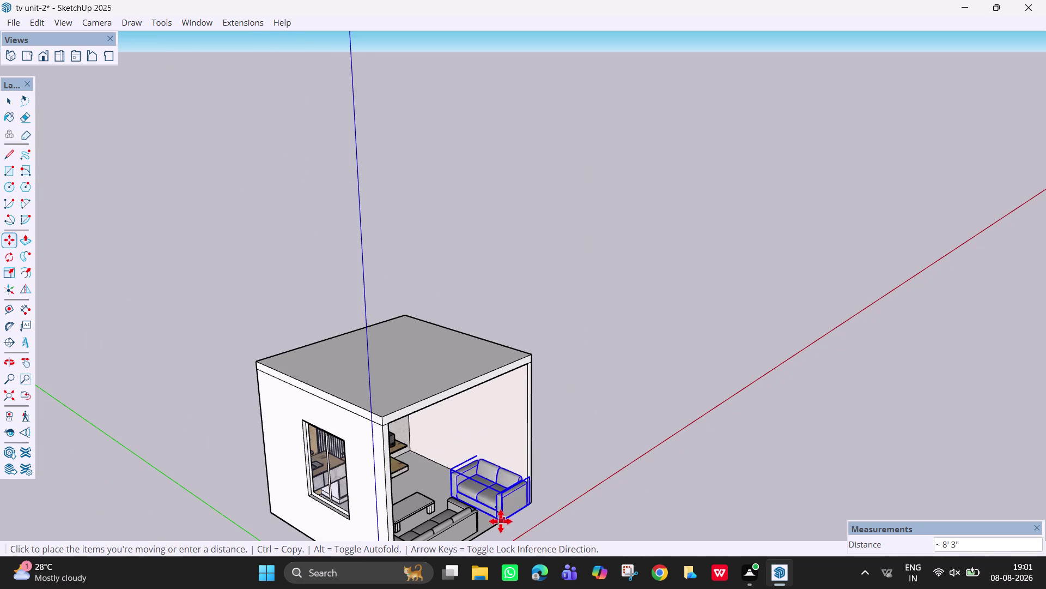
click(499, 521)
scroll(up, 3)
Orbit around the two-seater to check it against the wall from the side and outside.
middle_drag(500, 516, 457, 493)
right_drag(499, 516, 489, 510)
scroll(down, 3)
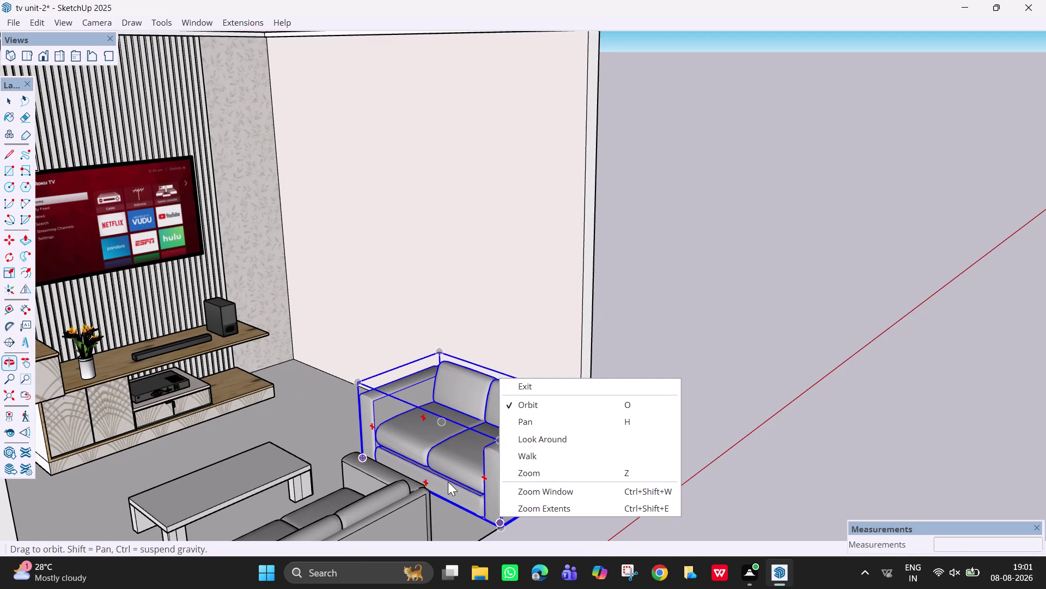
drag(449, 480, 350, 407)
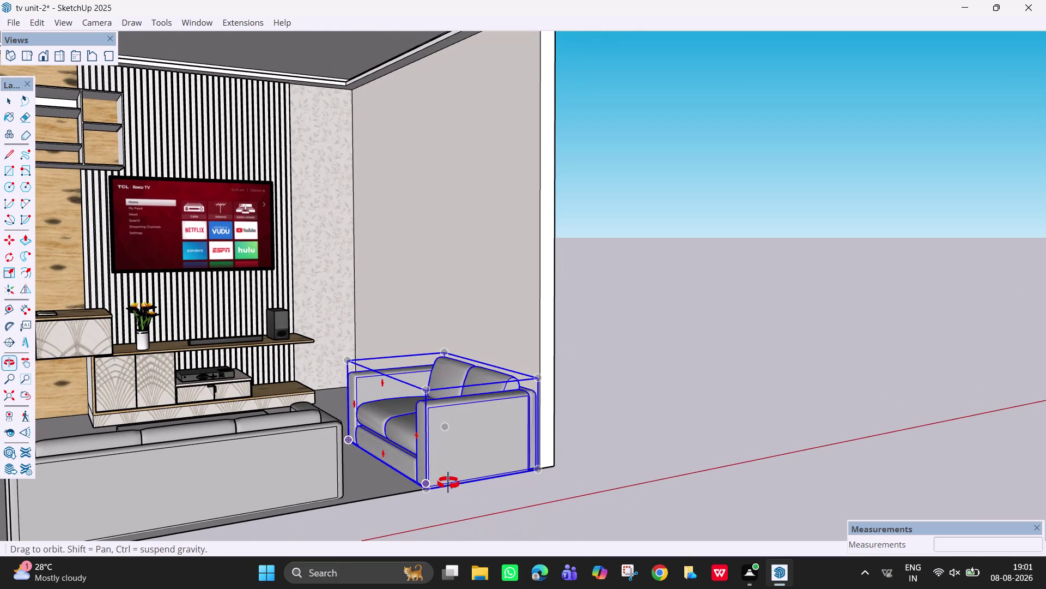
middle_drag(467, 465, 432, 531)
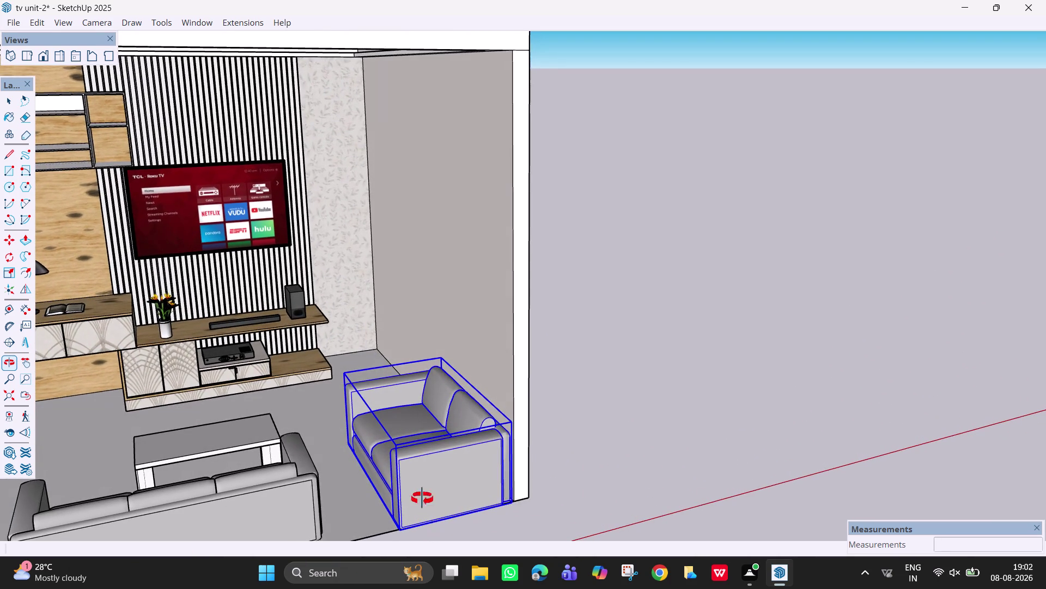
scroll(down, 3)
middle_drag(422, 470, 393, 507)
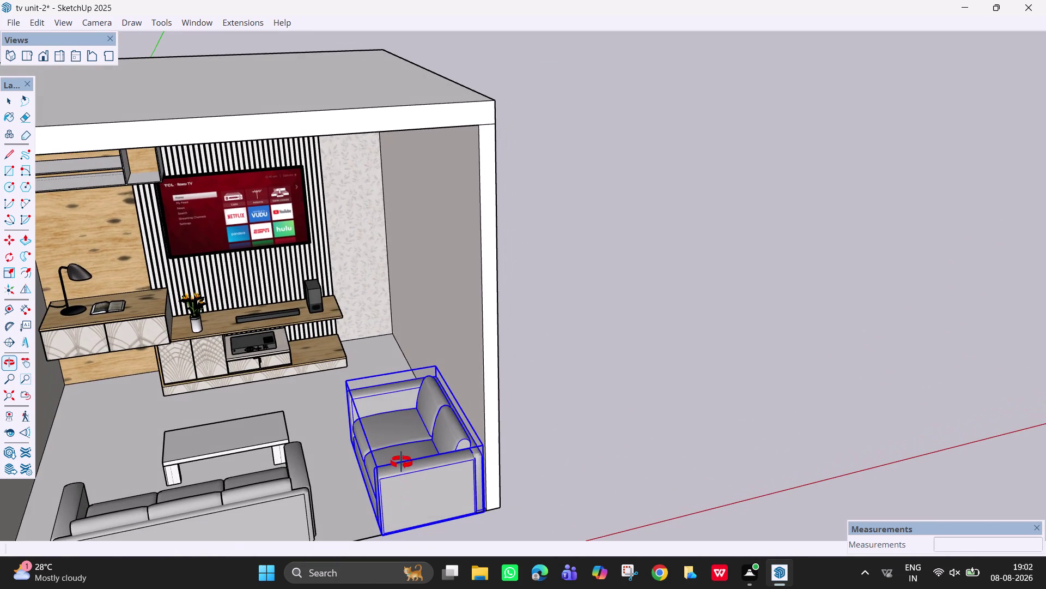
middle_drag(440, 470, 617, 425)
scroll(down, 3)
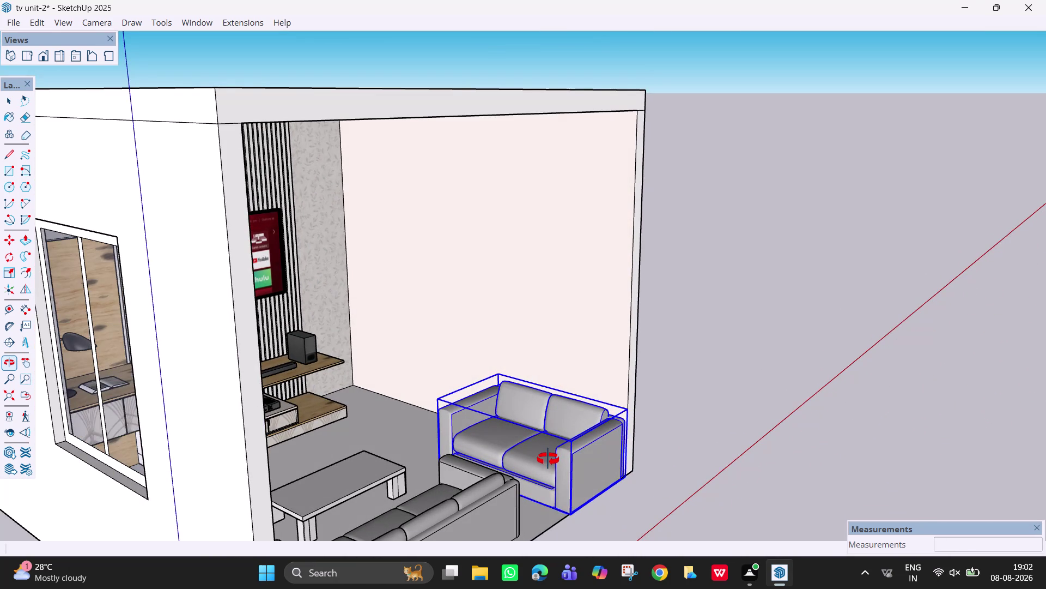
Scale the two-seat sofa uniformly from a corner grip to about 0.81.
key(s)
click(549, 458)
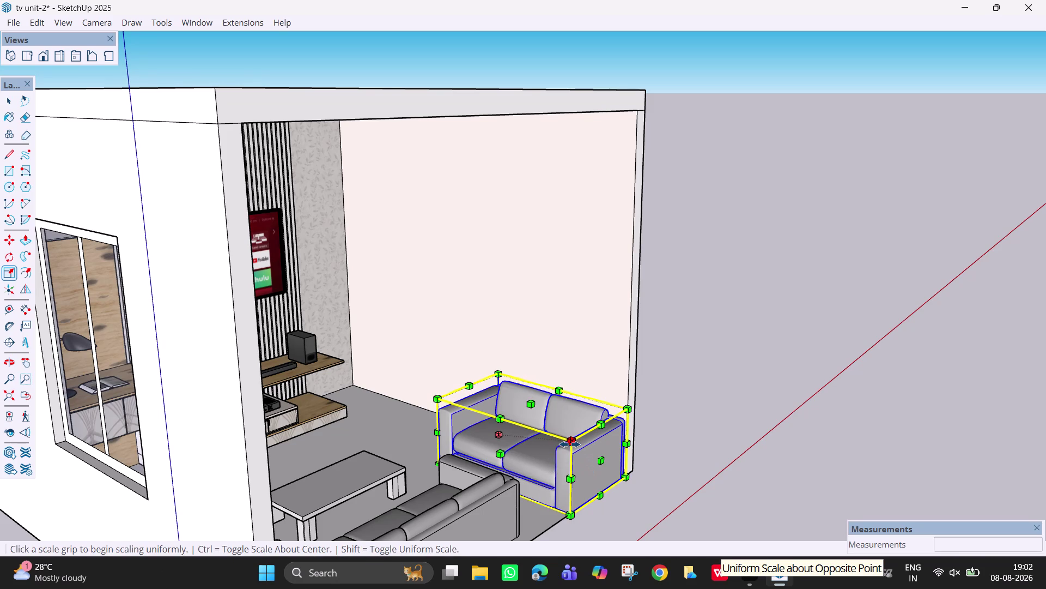
click(570, 444)
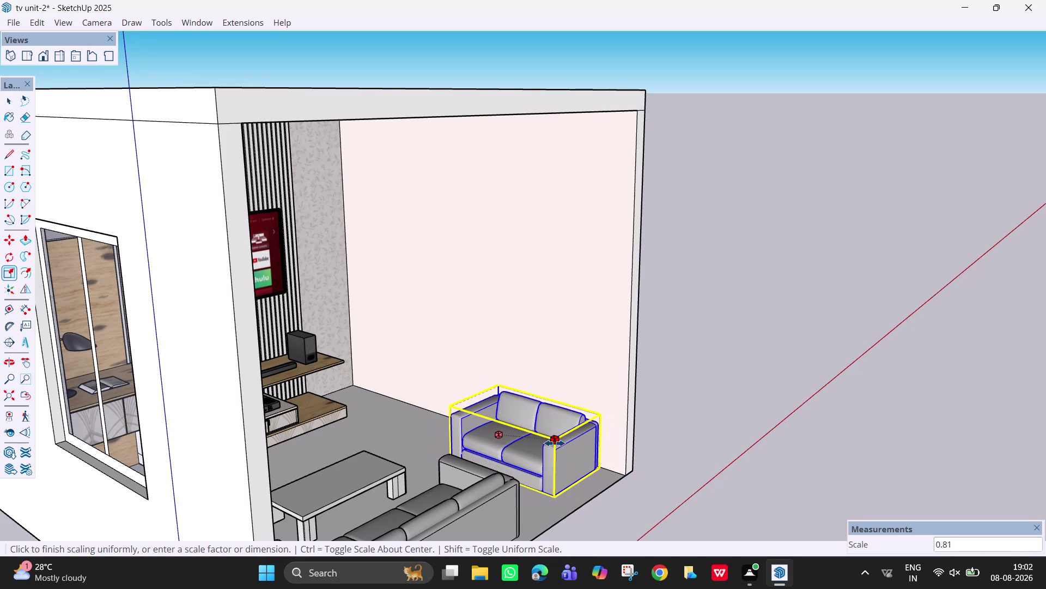
click(555, 443)
scroll(down, 3)
middle_drag(540, 373, 378, 402)
Retry Scale on the sofa, cancel it, and select the long three-seater sofa.
click(429, 470)
click(419, 465)
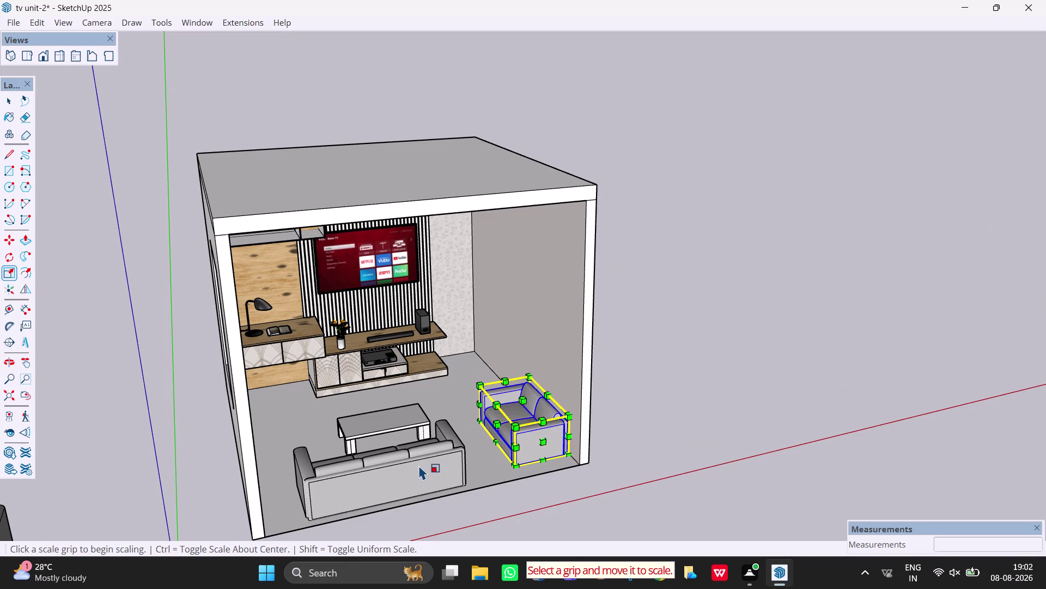
key(space)
key(s)
click(422, 467)
key(Escape)
key(Escape)
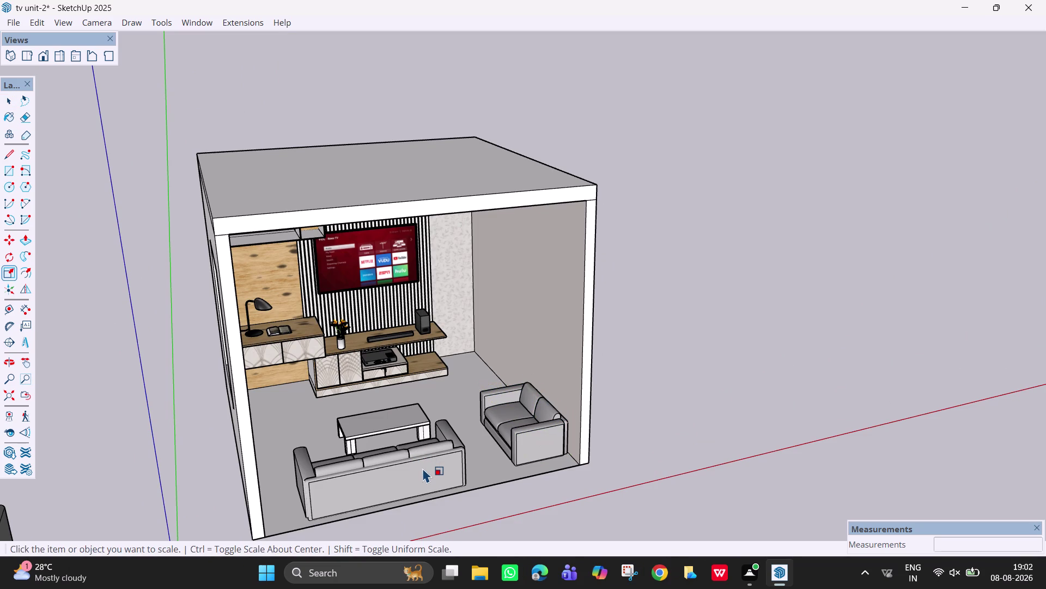
click(422, 467)
click(427, 476)
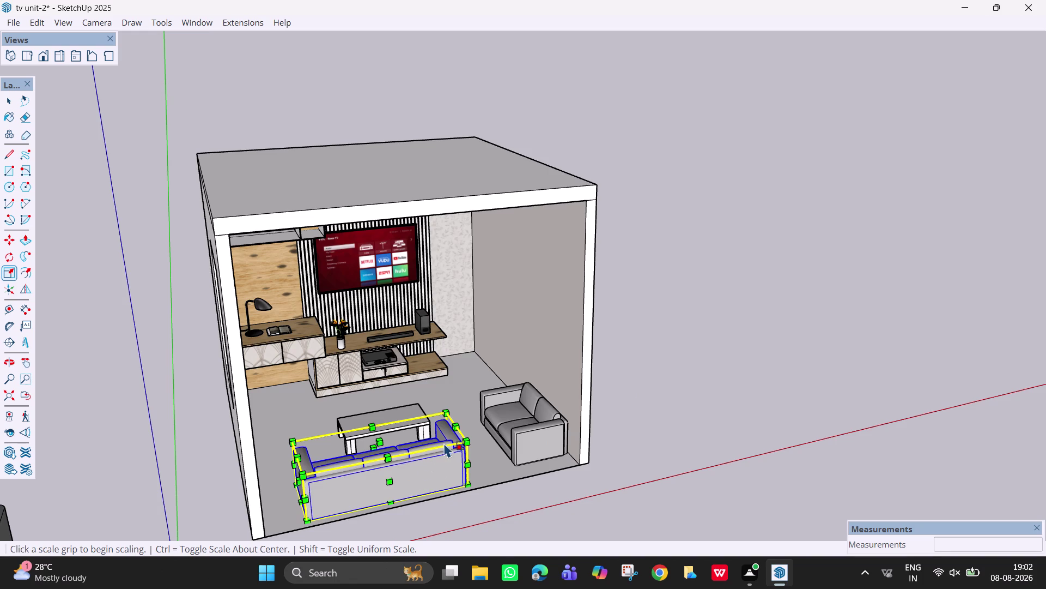
Scale the three-seater but finish at 1.00, leaving its size unchanged.
click(468, 441)
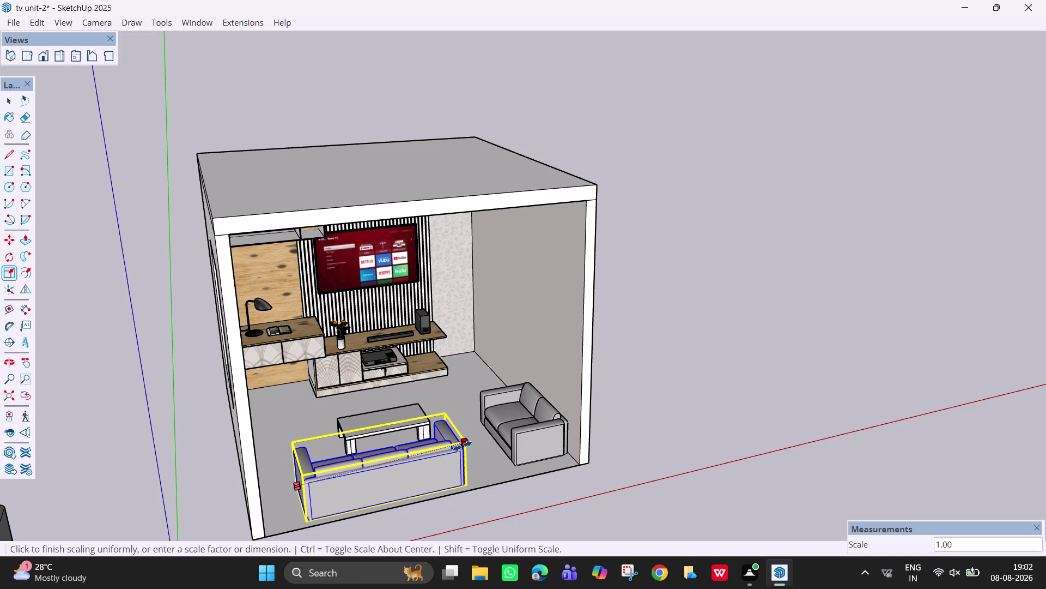
click(444, 456)
scroll(up, 3)
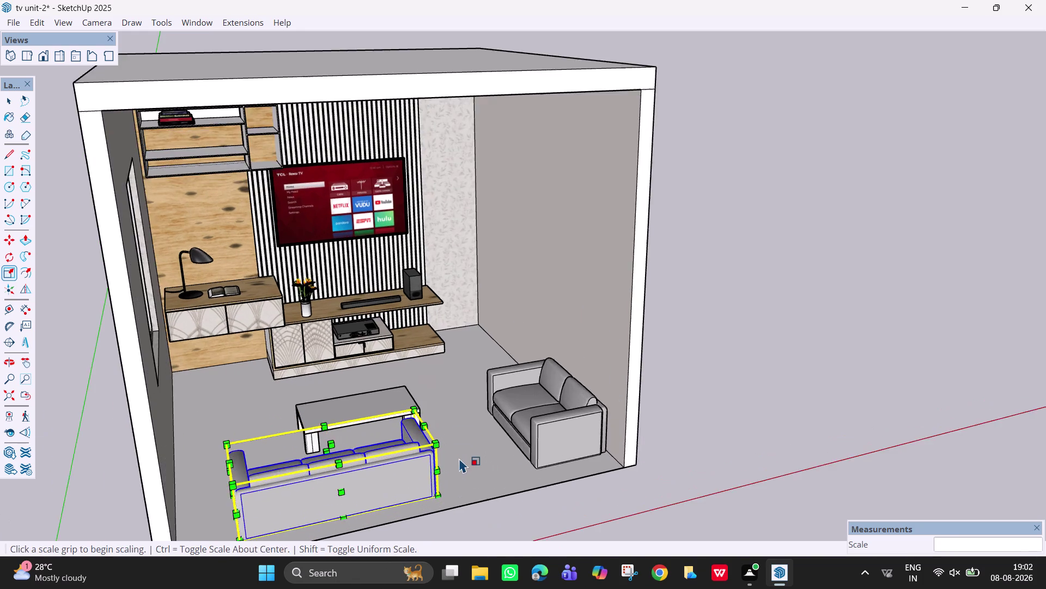
middle_drag(458, 458, 405, 451)
click(427, 457)
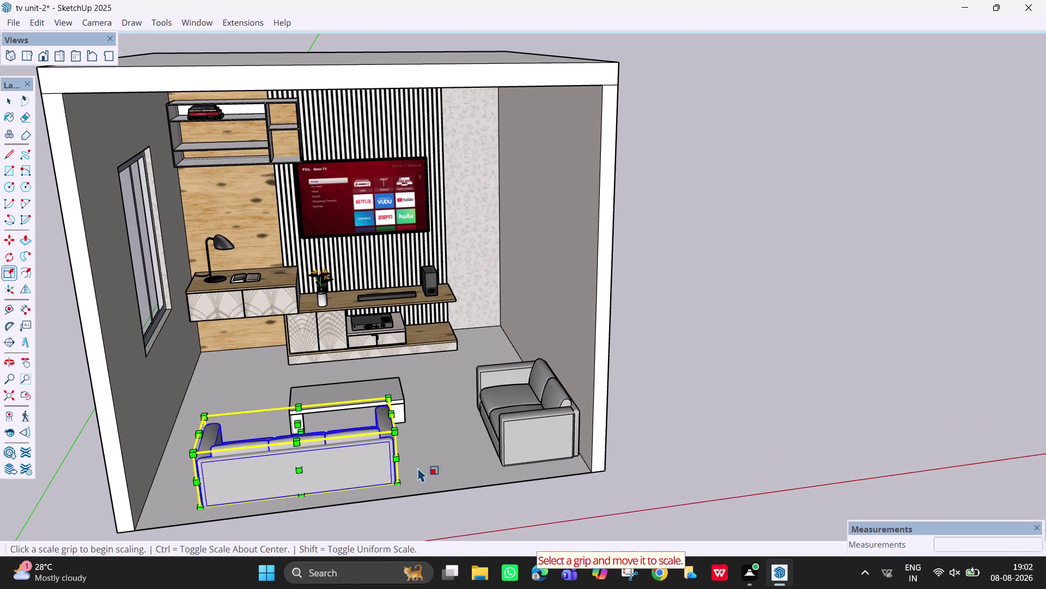
Move the three-seater closer to the coffee table, undo a second pickup, and select the table.
key(space)
key(m)
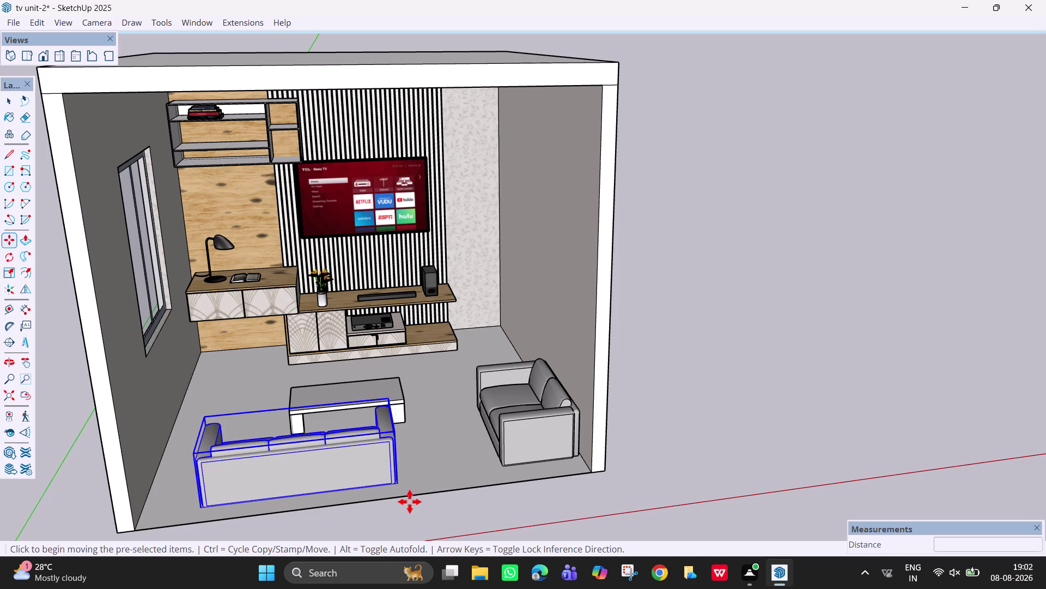
click(397, 483)
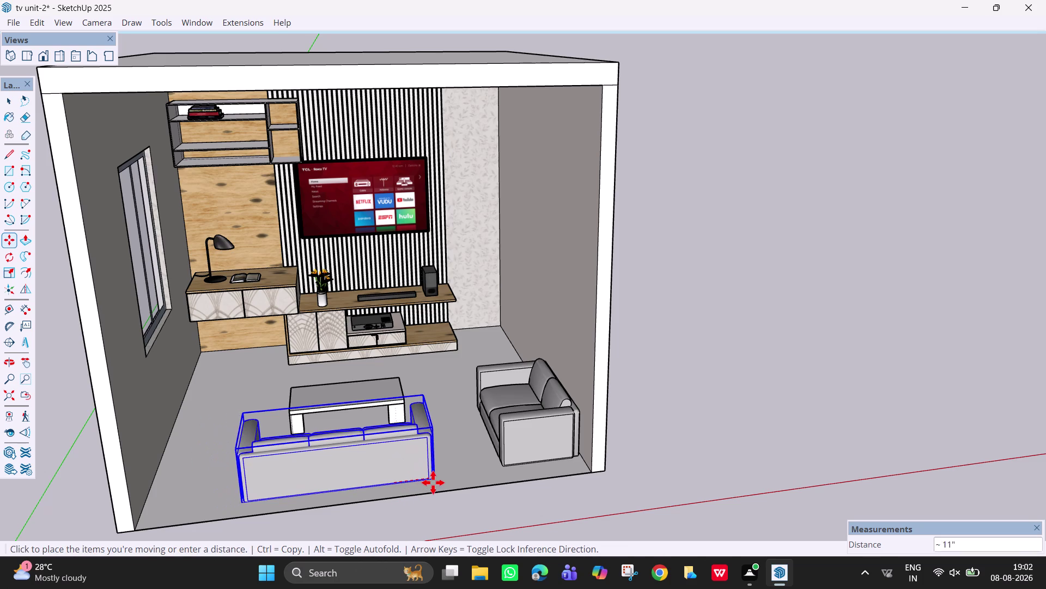
click(457, 481)
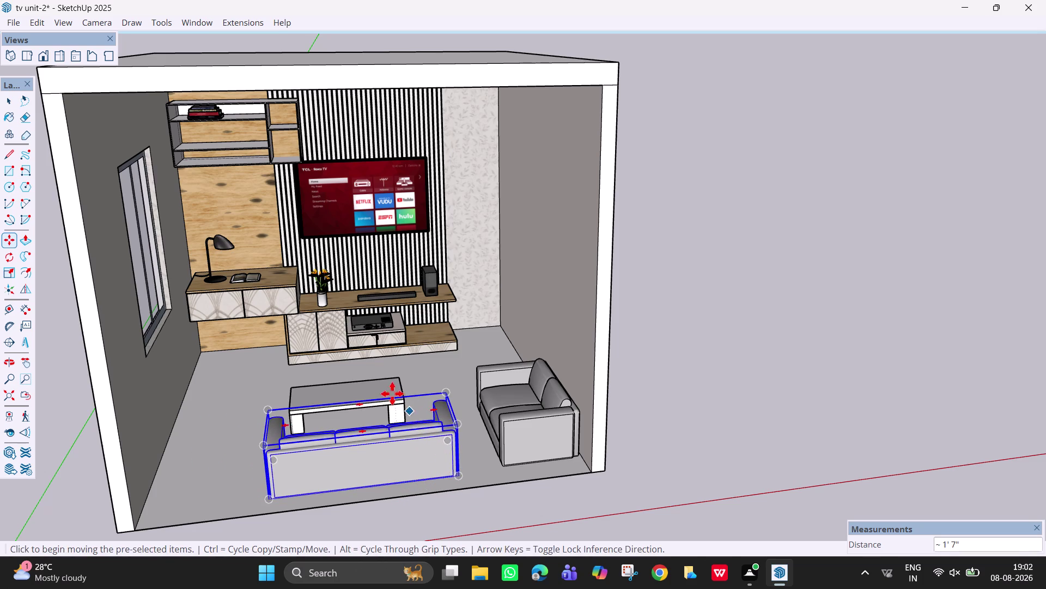
middle_drag(392, 393, 348, 489)
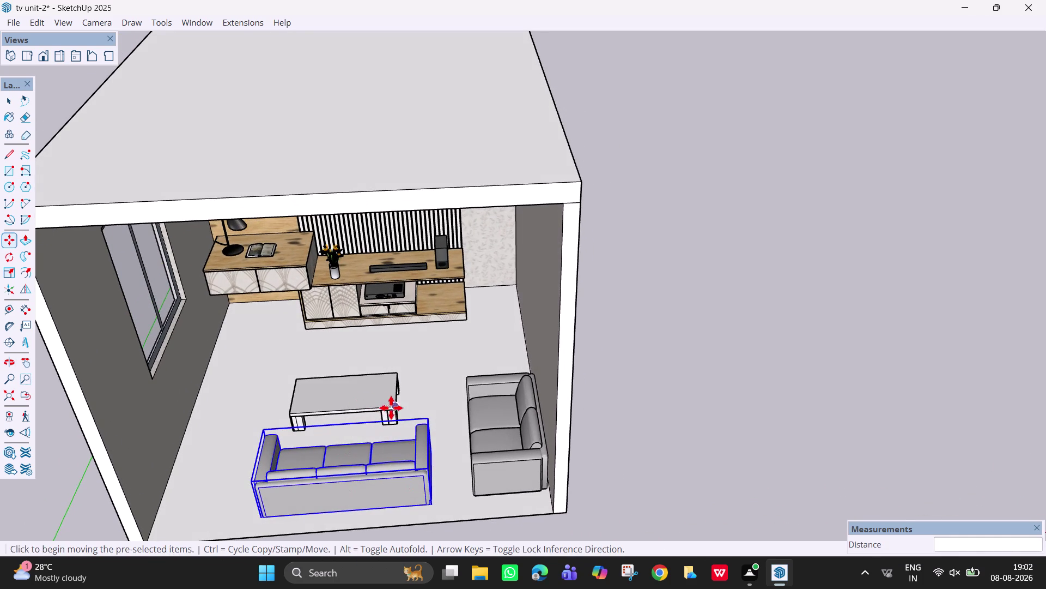
click(395, 410)
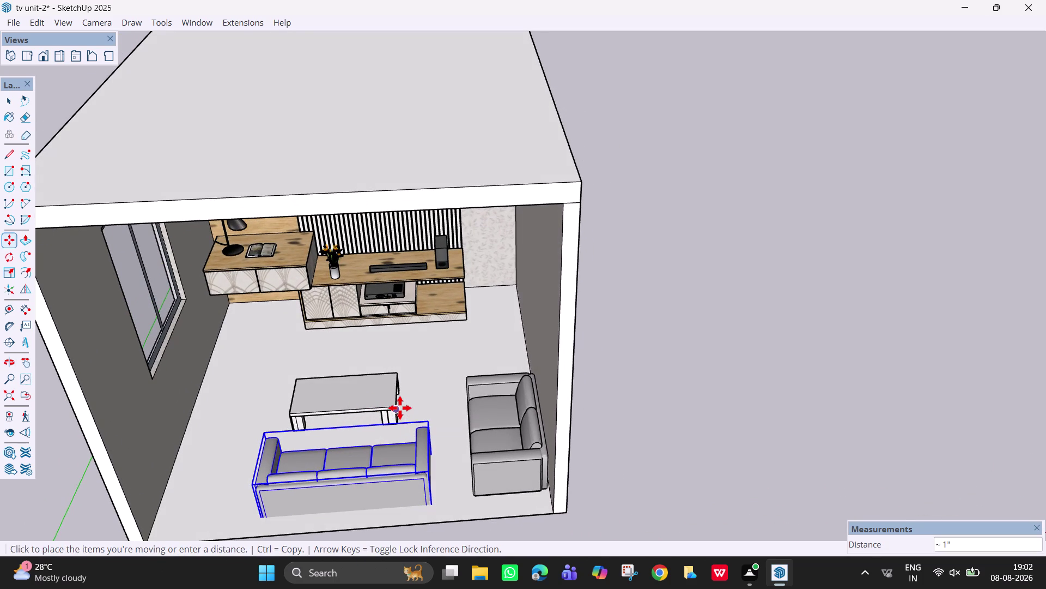
key(ctrl+z)
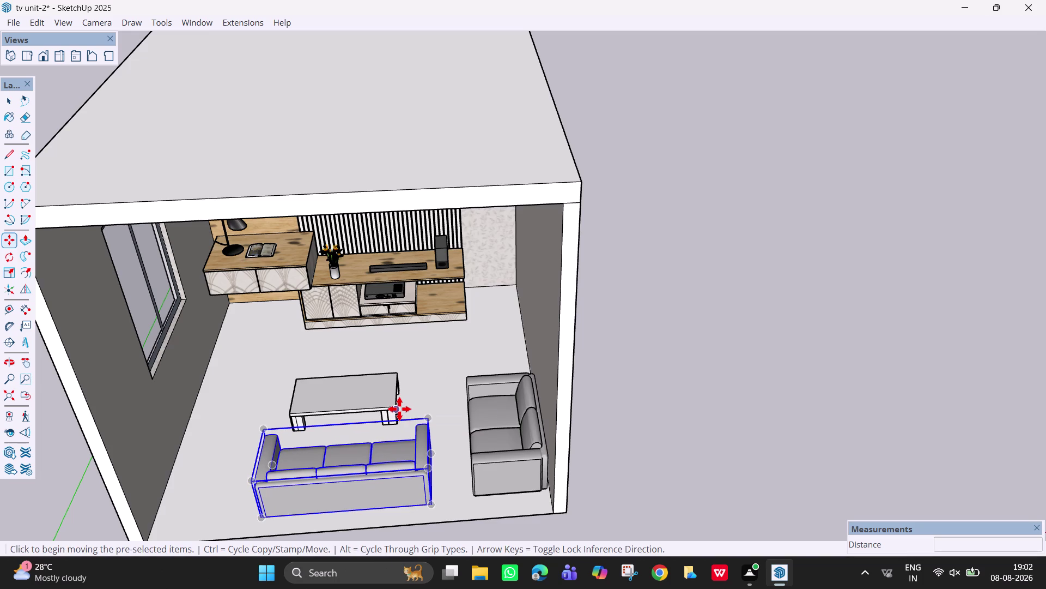
key(space)
click(380, 397)
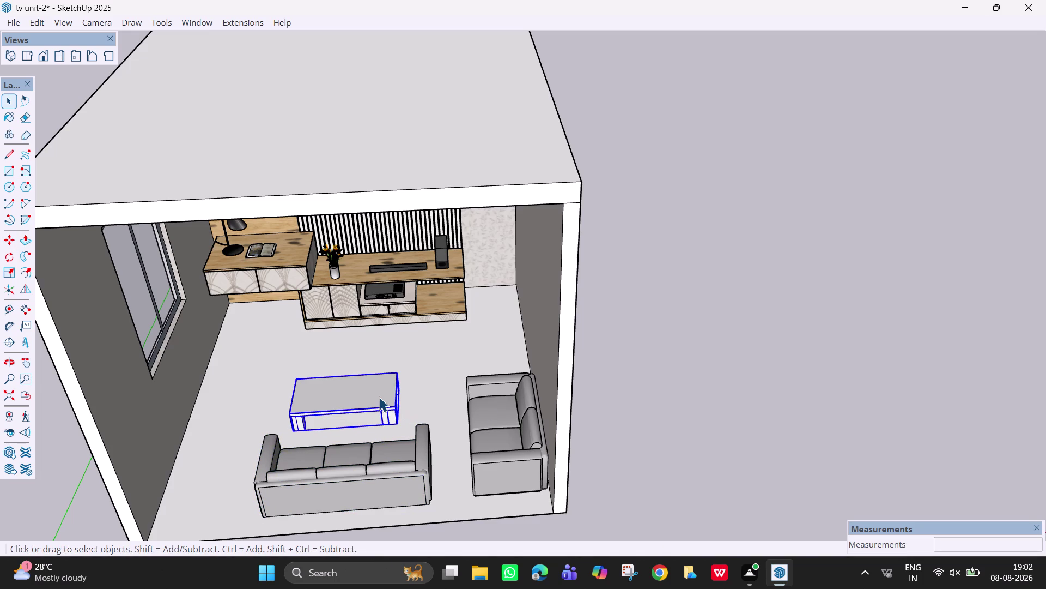
Move the coffee table about 2 inches sideways along the red axis.
key(m)
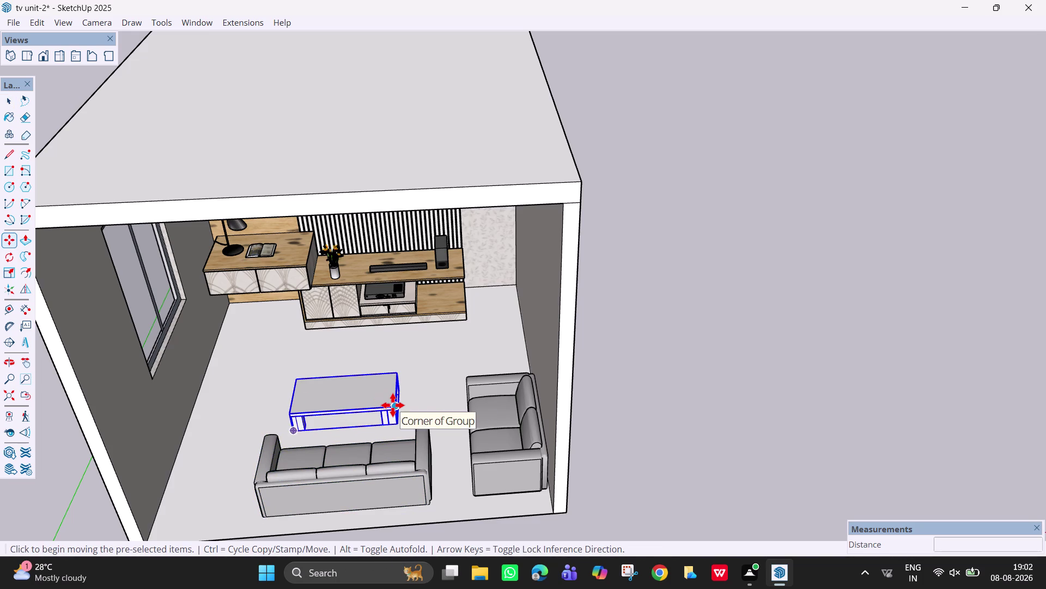
click(393, 405)
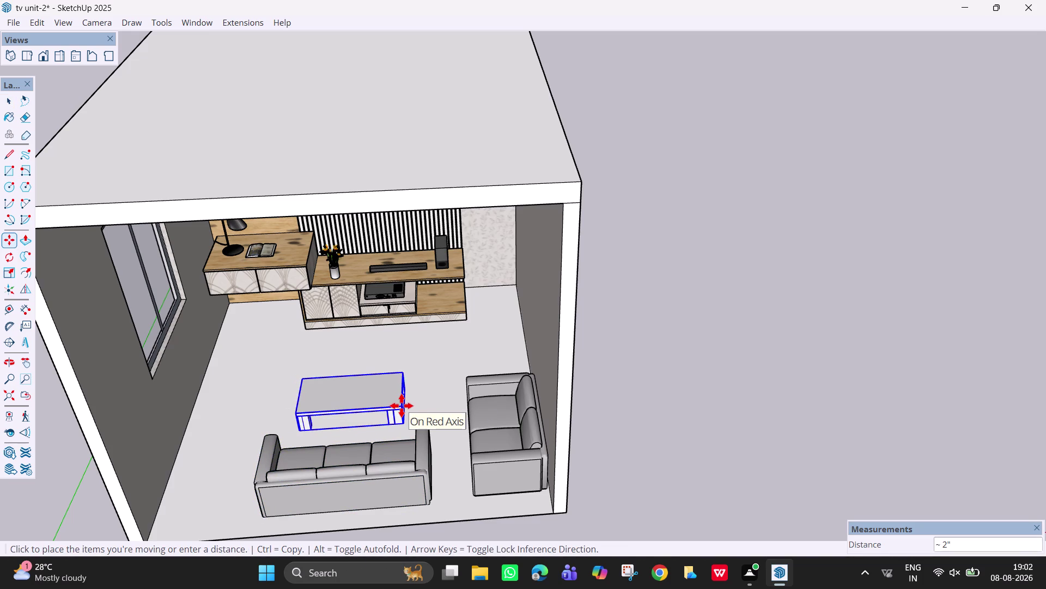
click(402, 405)
scroll(down, 3)
middle_drag(393, 422, 376, 406)
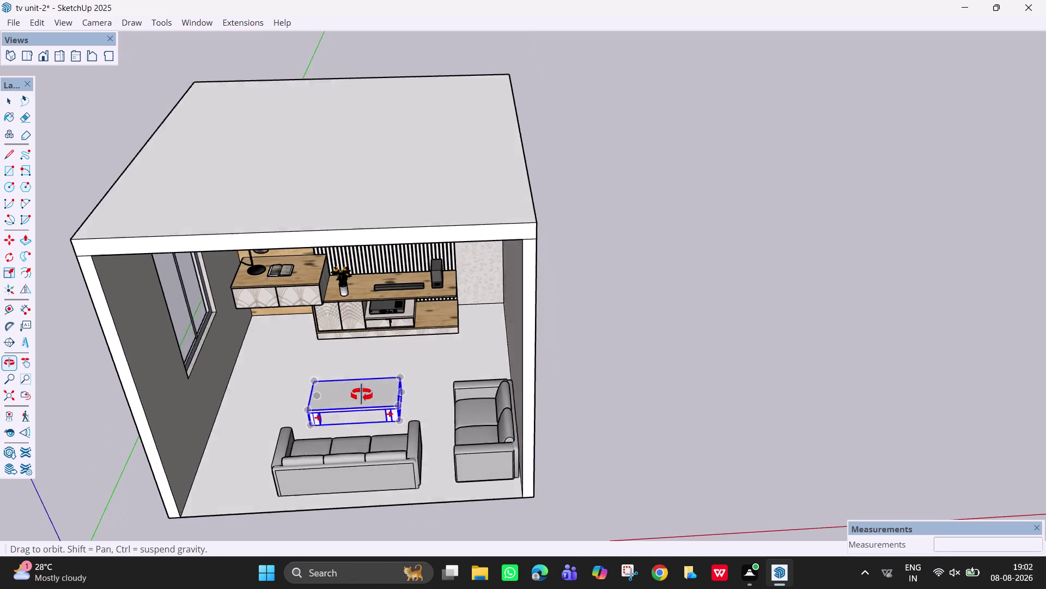
Orbit to review the furniture layout from the TV wall and from above.
middle_drag(375, 406, 426, 309)
middle_drag(407, 319, 383, 271)
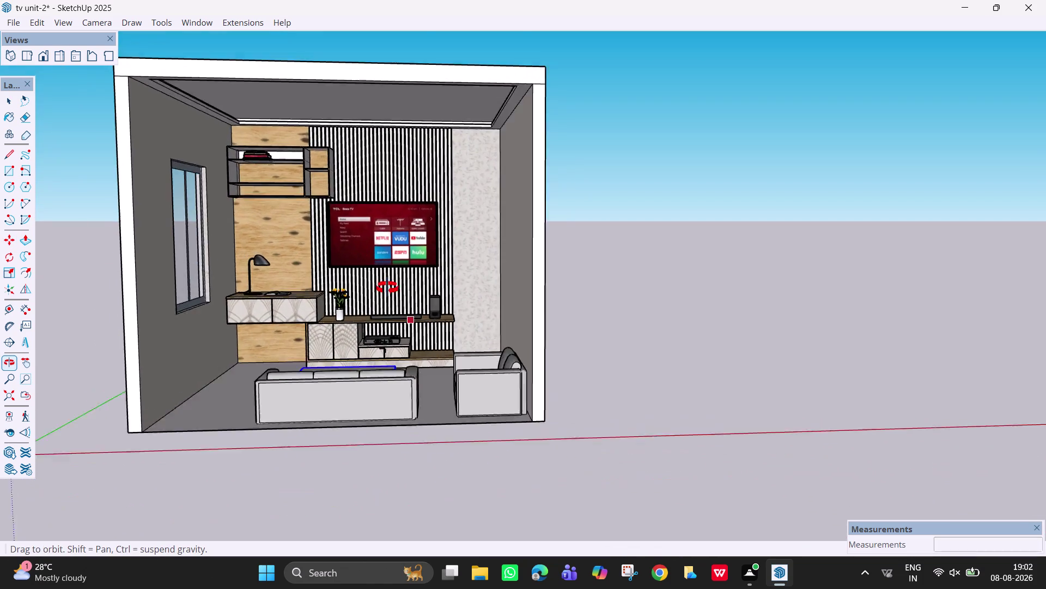
middle_drag(383, 271, 384, 312)
scroll(down, 3)
middle_drag(375, 312, 350, 276)
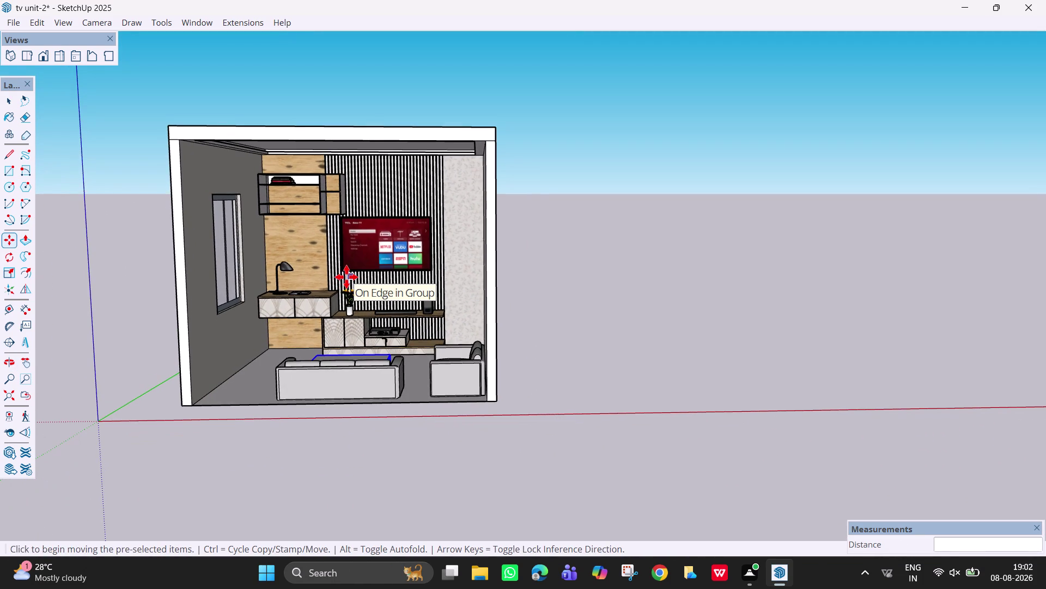
scroll(up, 3)
middle_drag(347, 277, 340, 380)
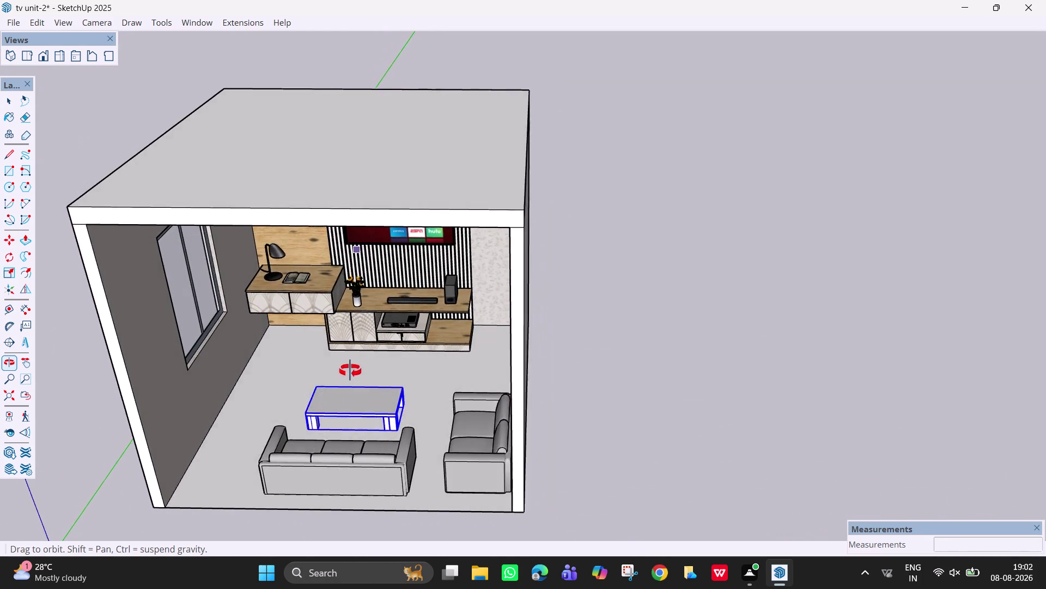
middle_drag(340, 380, 336, 395)
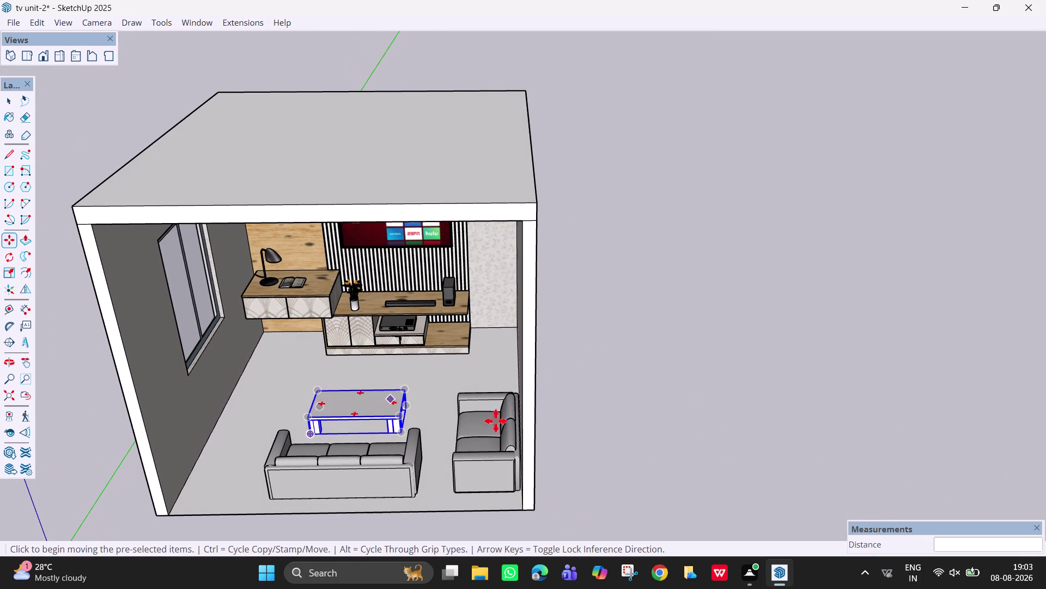
Slide the armchair along the green axis toward the TV unit, then select the three-seater.
key(space)
click(475, 446)
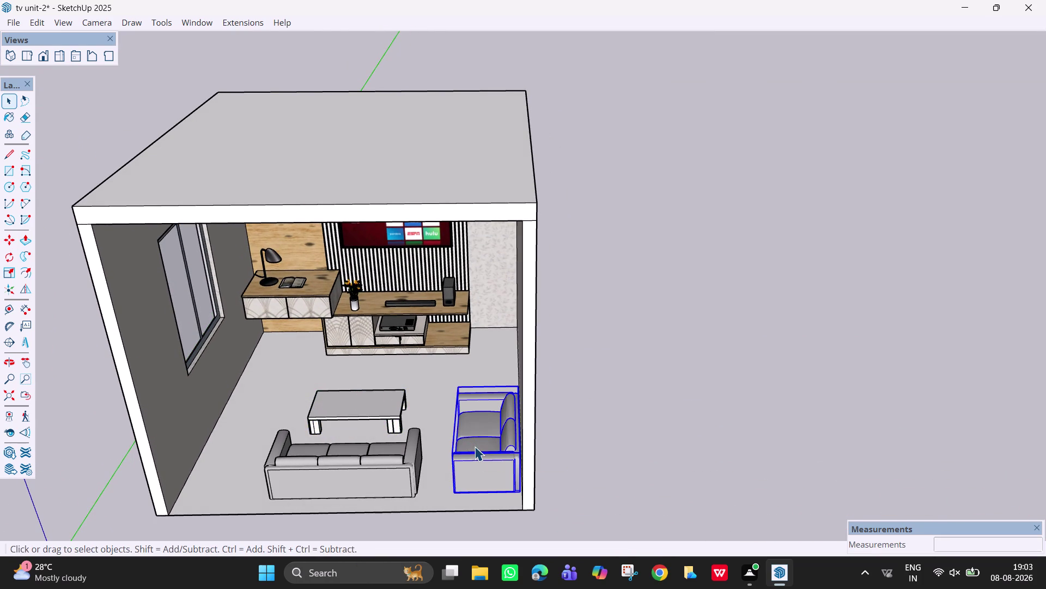
key(m)
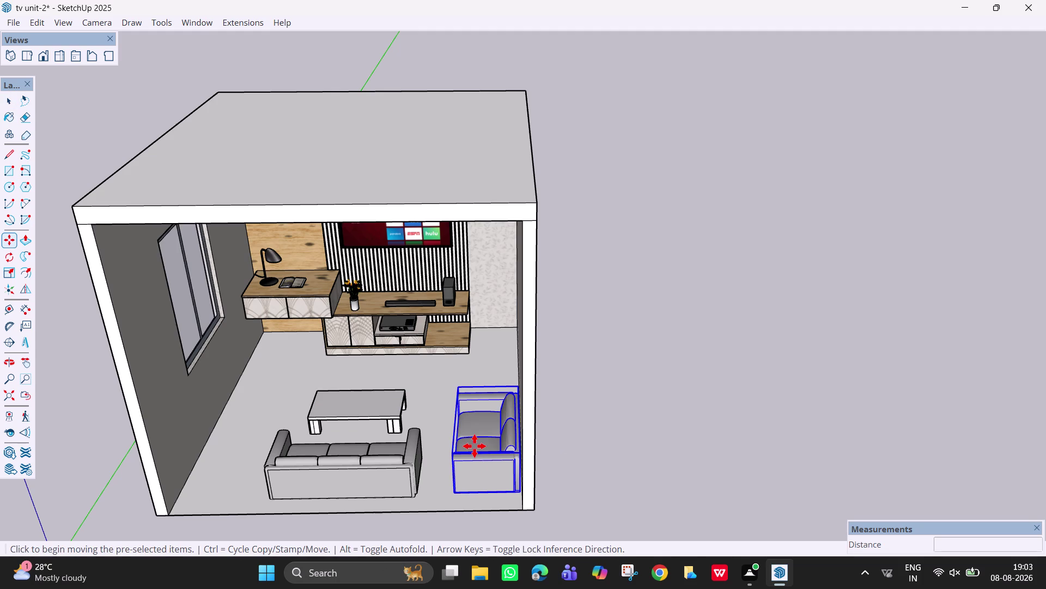
middle_drag(432, 437, 542, 462)
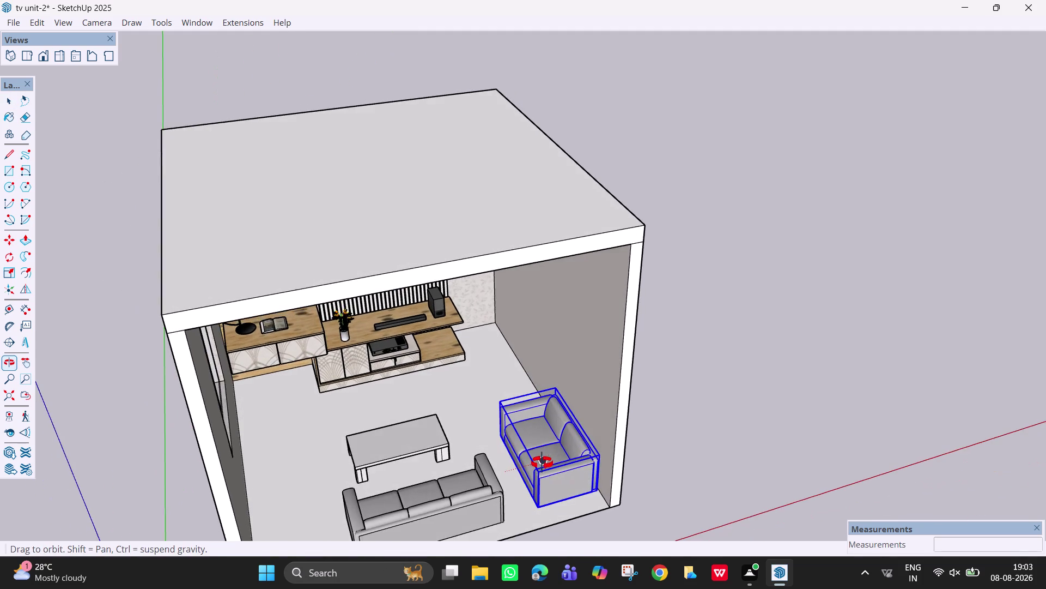
middle_drag(542, 463, 543, 463)
scroll(up, 3)
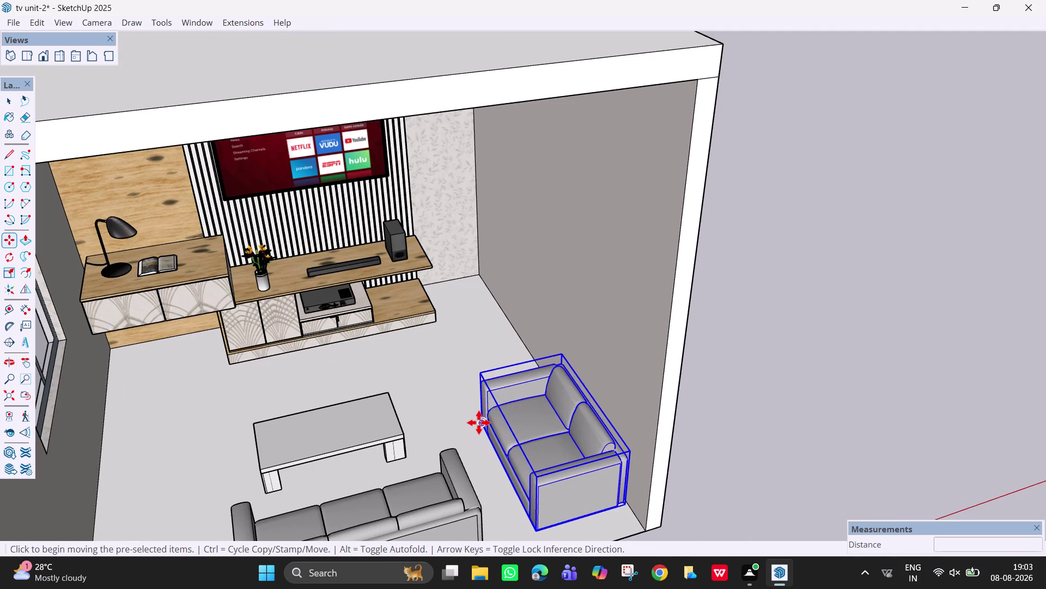
click(482, 423)
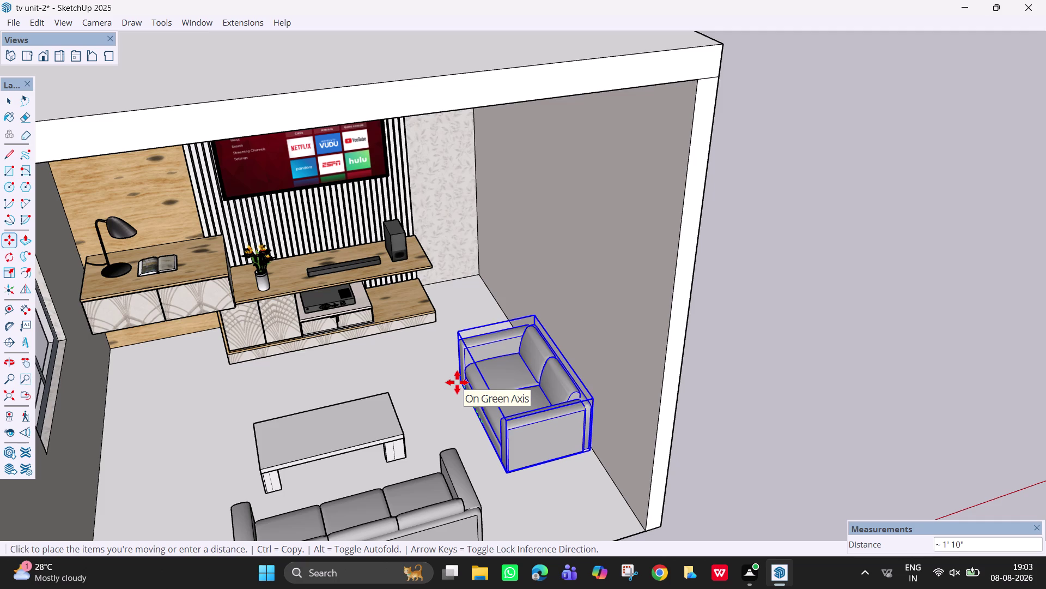
click(457, 382)
key(space)
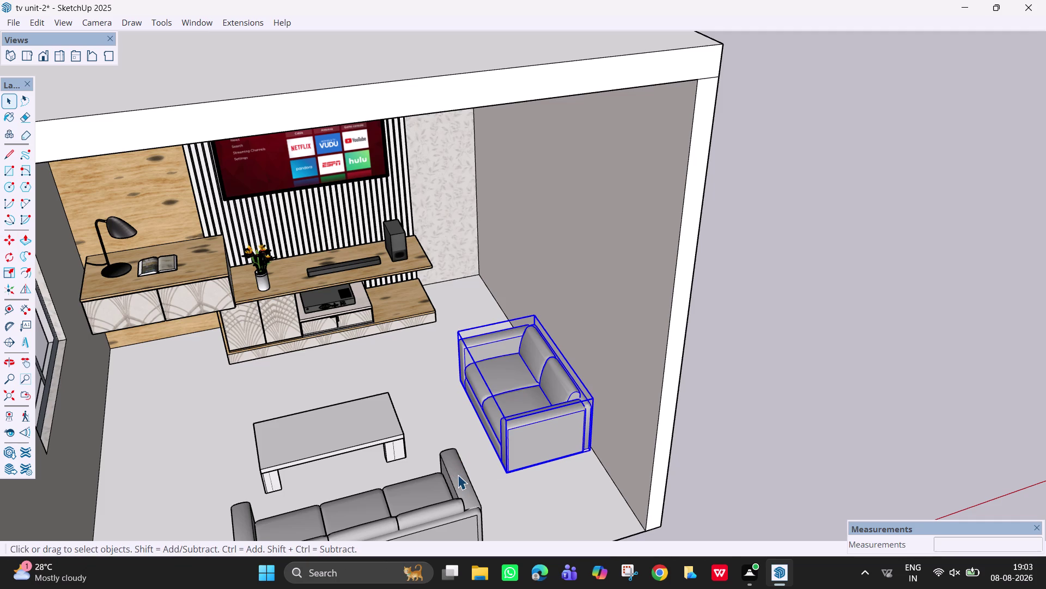
click(458, 475)
scroll(down, 3)
Move the three-seater by its corner in two sideways shifts, checking its alignment from the front.
middle_drag(483, 499, 377, 512)
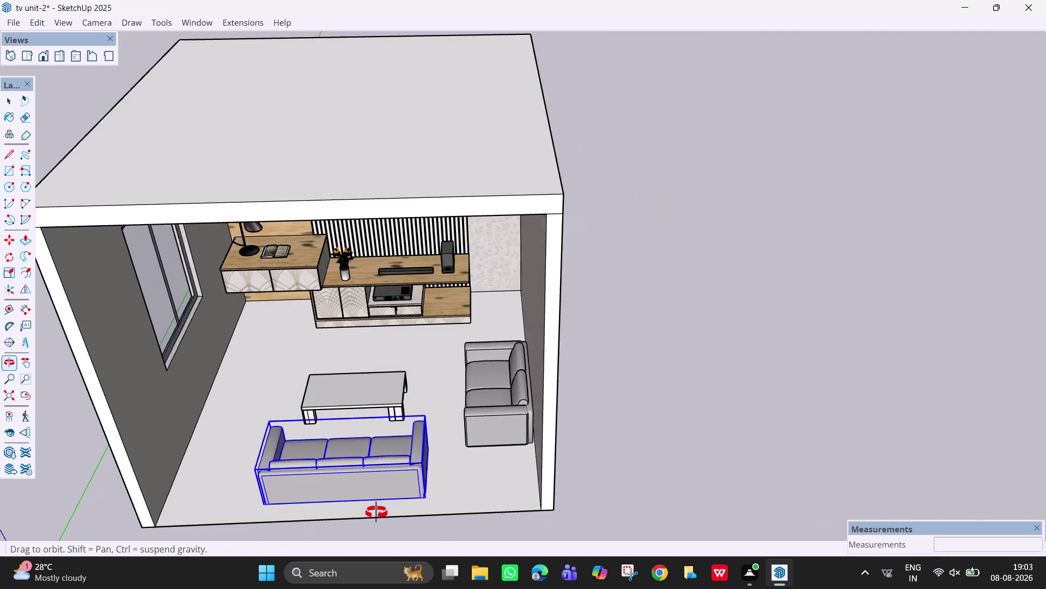
middle_drag(378, 513, 377, 512)
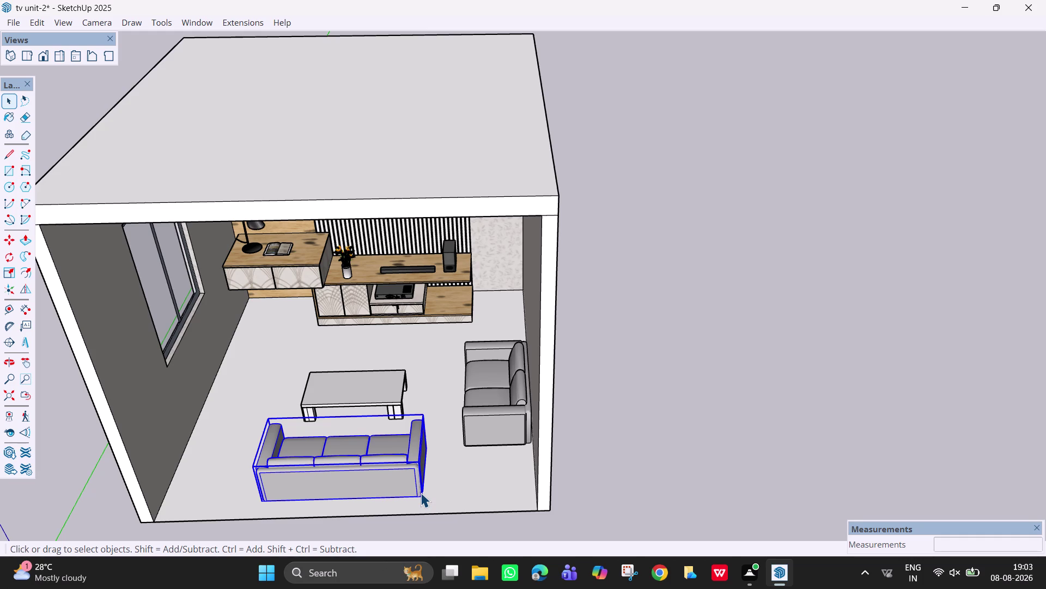
key(m)
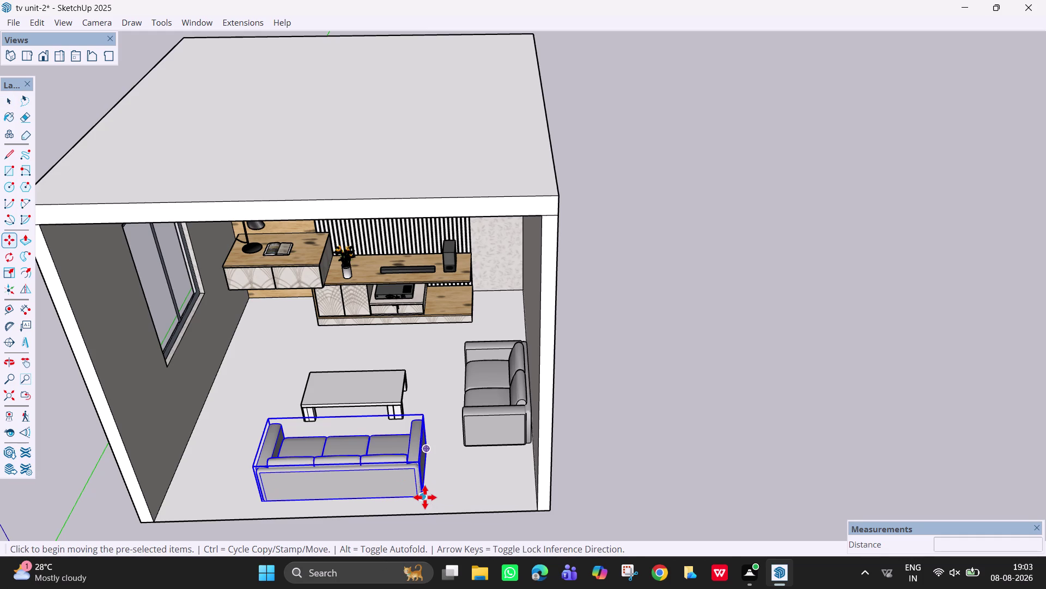
click(425, 497)
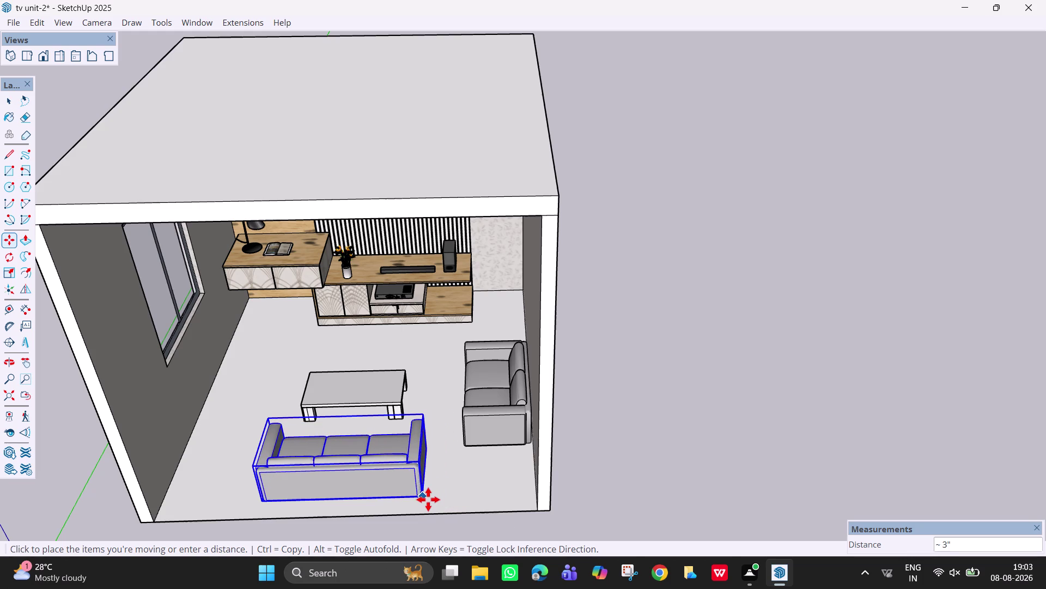
click(426, 498)
middle_drag(449, 437, 477, 325)
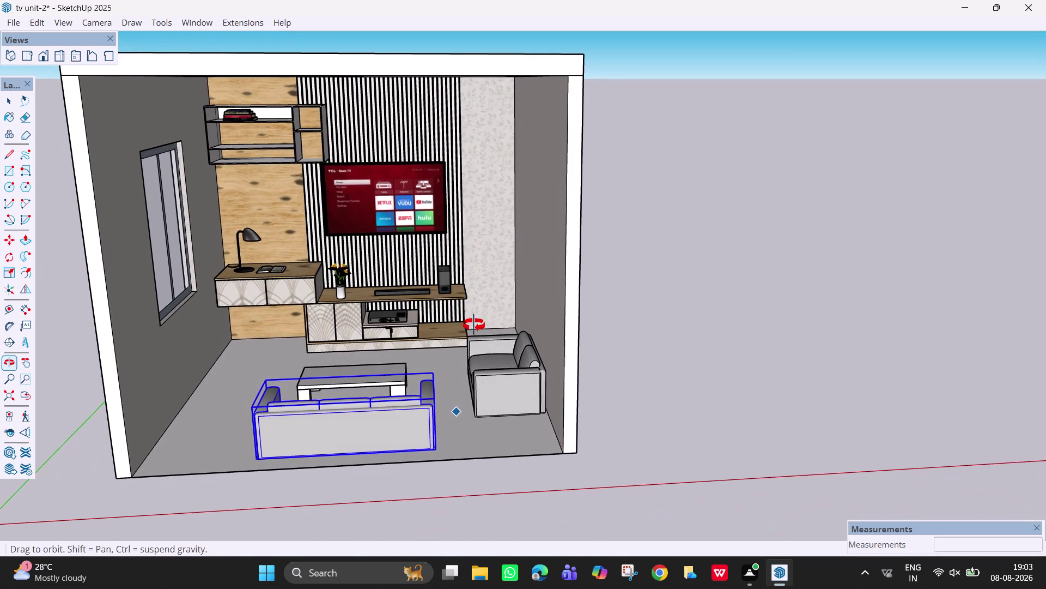
middle_drag(478, 325, 467, 325)
click(429, 448)
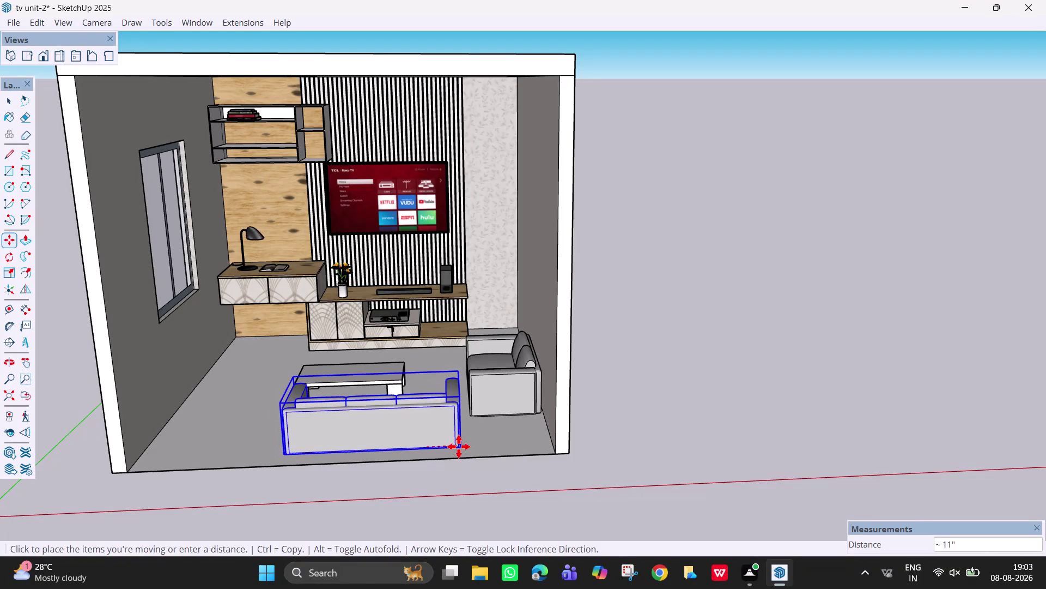
click(459, 446)
middle_drag(420, 334, 428, 406)
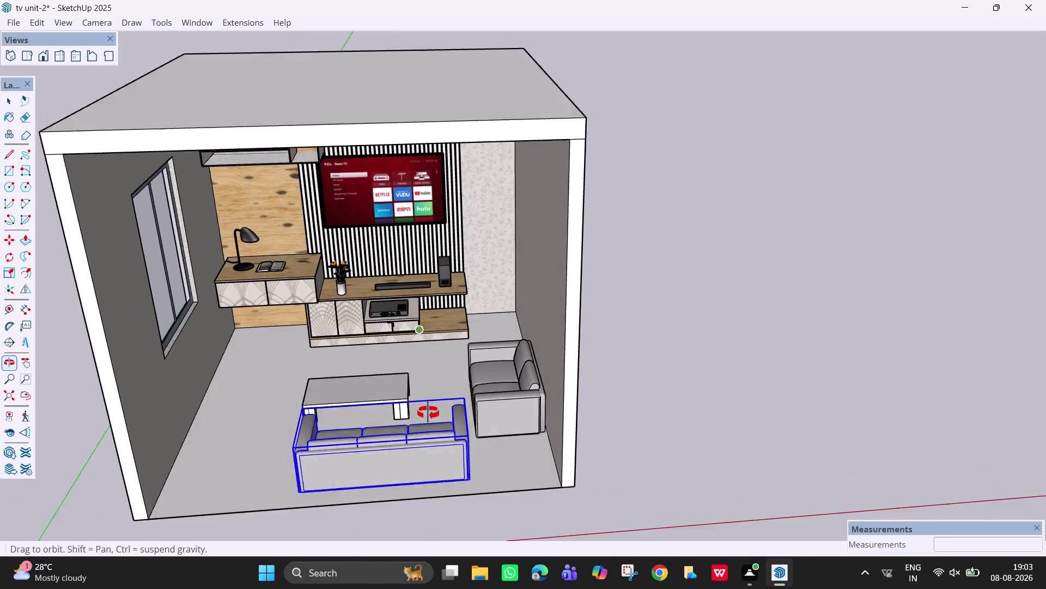
middle_drag(428, 406, 392, 472)
key(space)
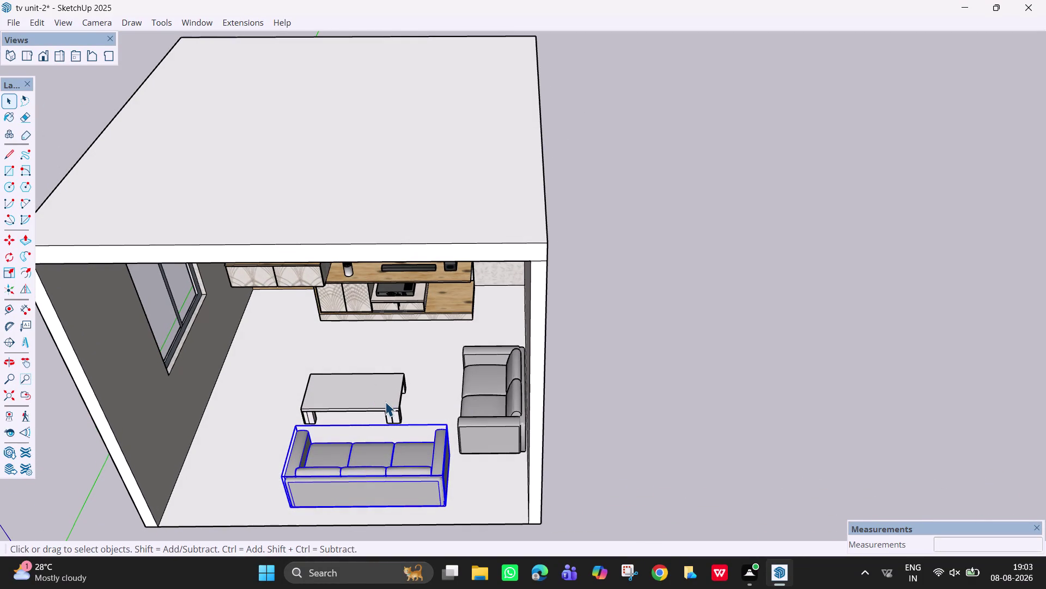
Move the coffee table sideways toward the armchair, then deselect it.
click(385, 401)
key(m)
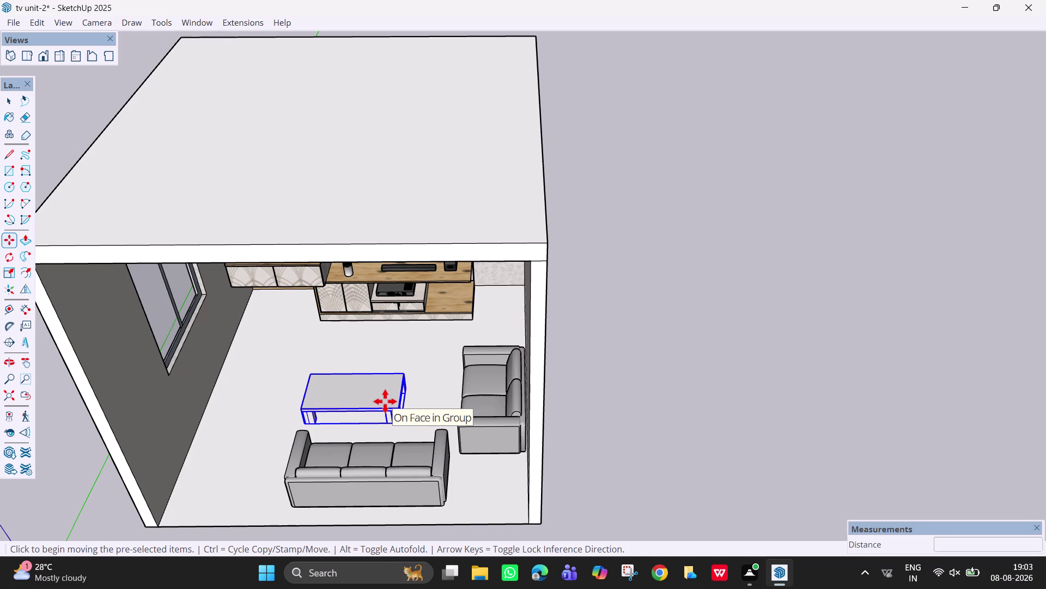
drag(385, 402, 410, 402)
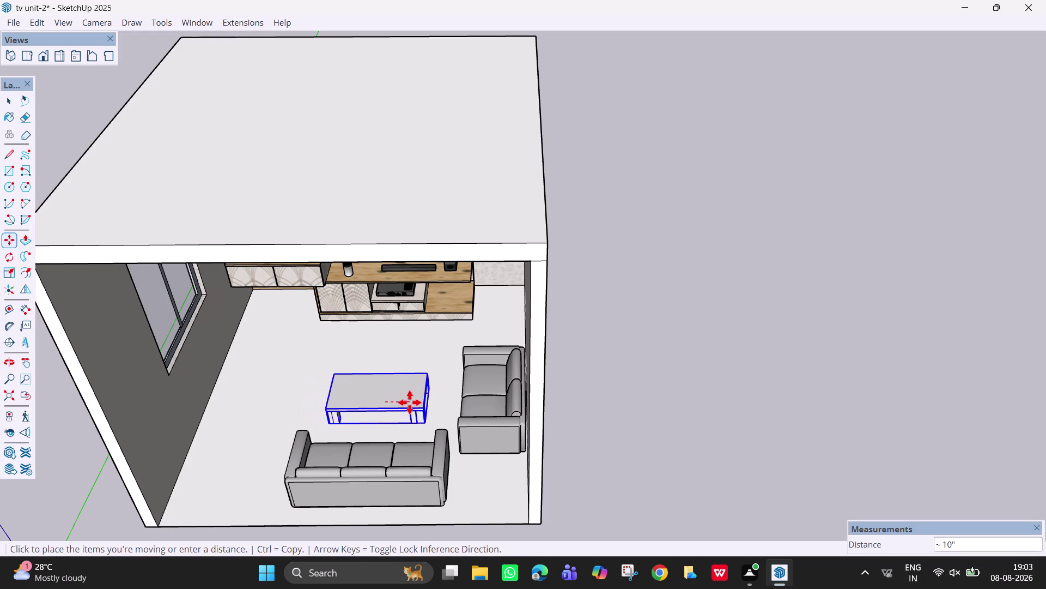
drag(410, 403, 415, 402)
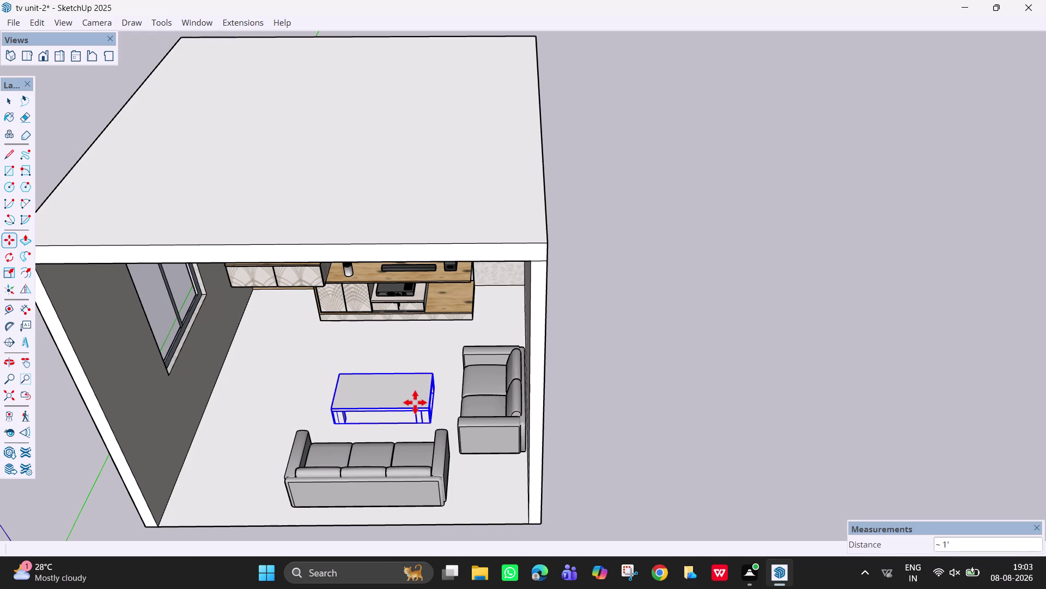
click(415, 403)
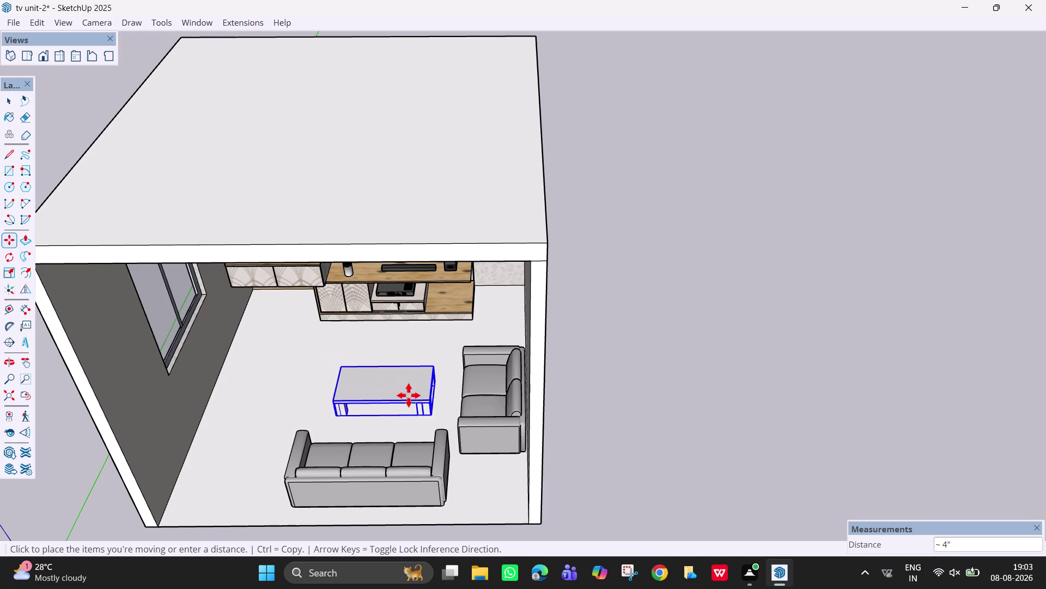
click(410, 395)
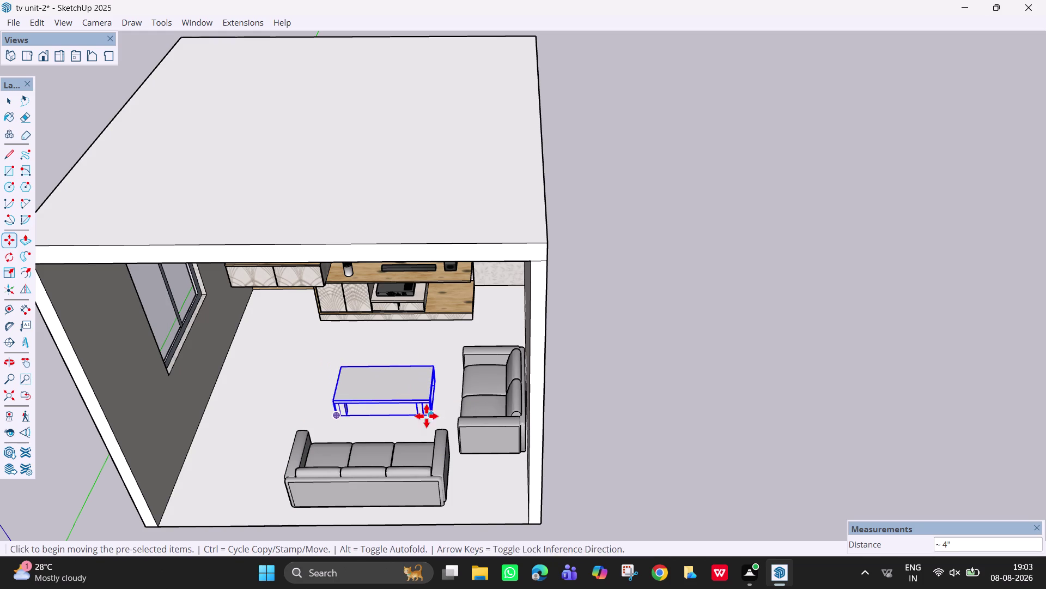
key(space)
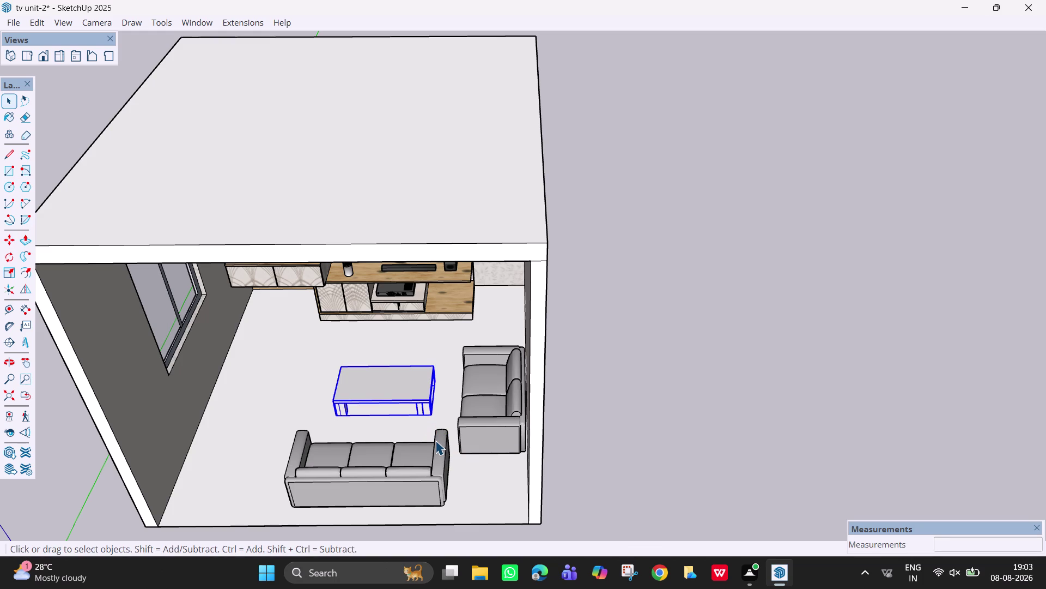
key(Escape)
click(568, 446)
Check the layout from above and nudge the coffee table between sofa and armchair.
scroll(up, 3)
middle_drag(476, 430, 474, 294)
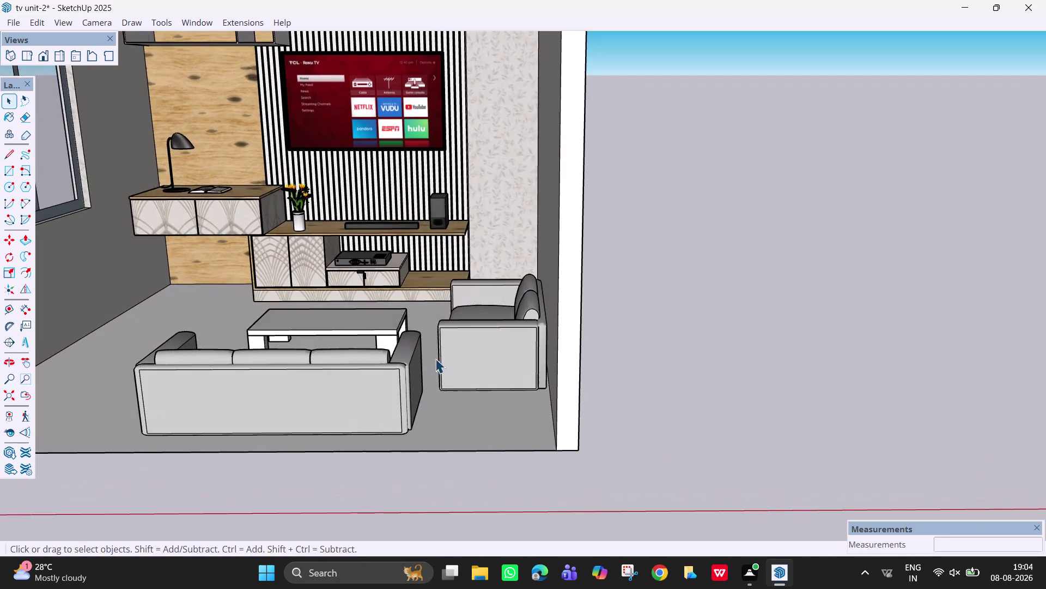
middle_drag(426, 356, 533, 350)
middle_drag(521, 350, 416, 434)
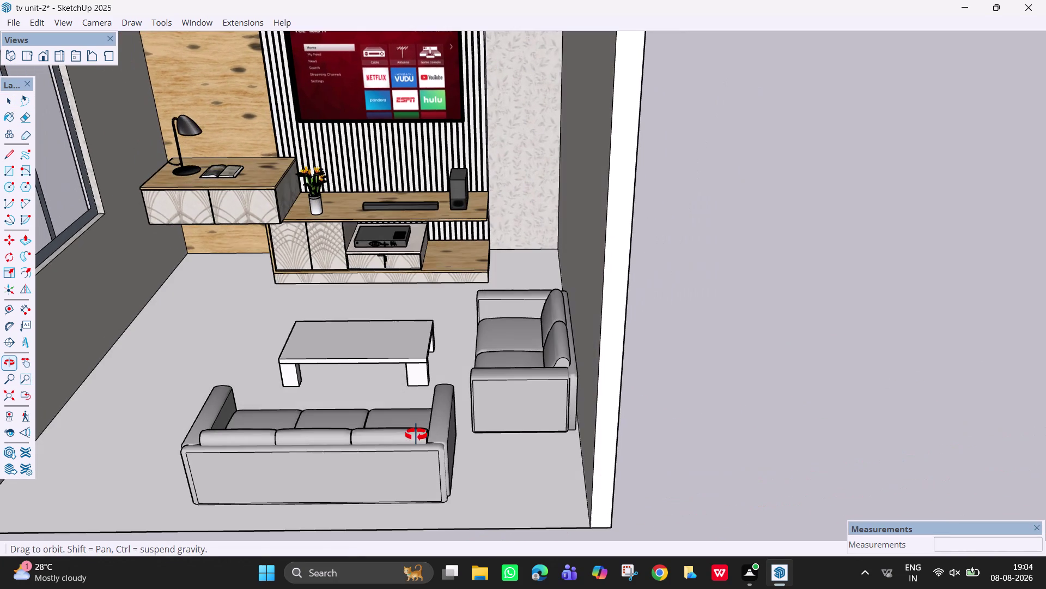
middle_drag(416, 435, 419, 435)
scroll(down, 3)
middle_drag(443, 392, 540, 472)
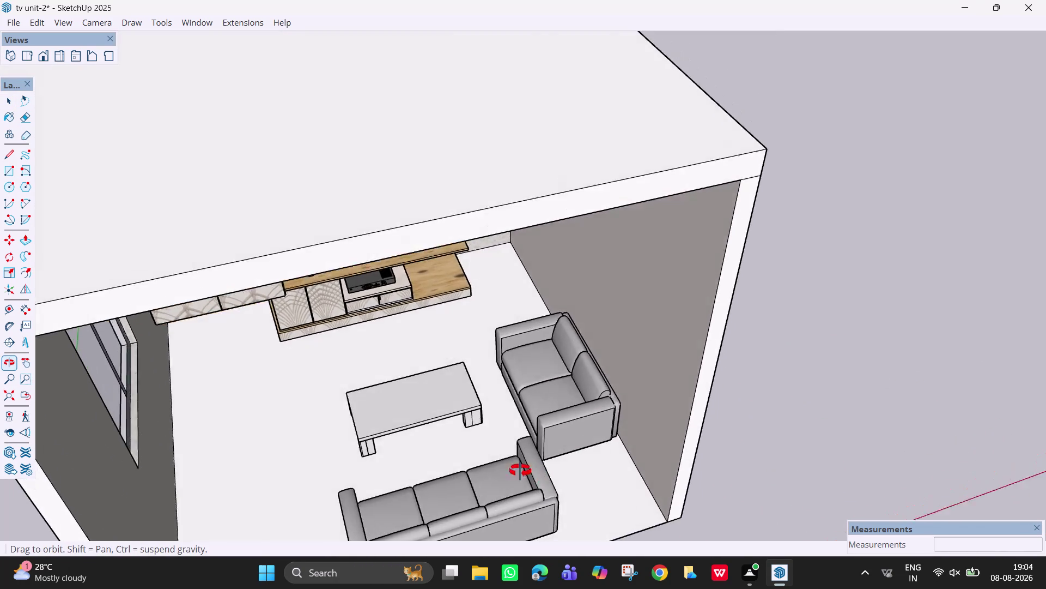
middle_drag(540, 472, 465, 471)
click(392, 381)
key(m)
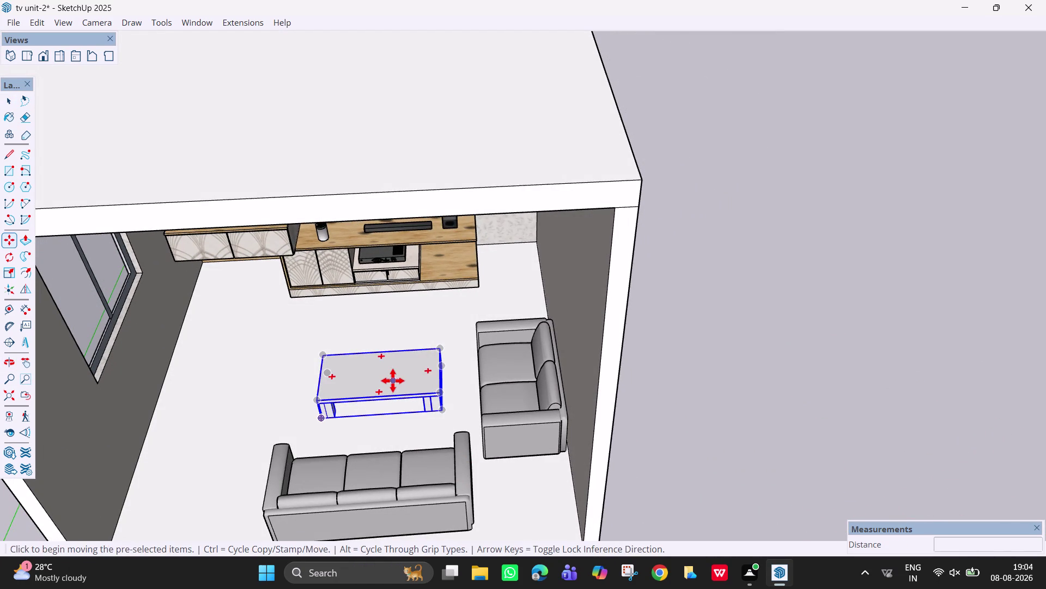
click(441, 408)
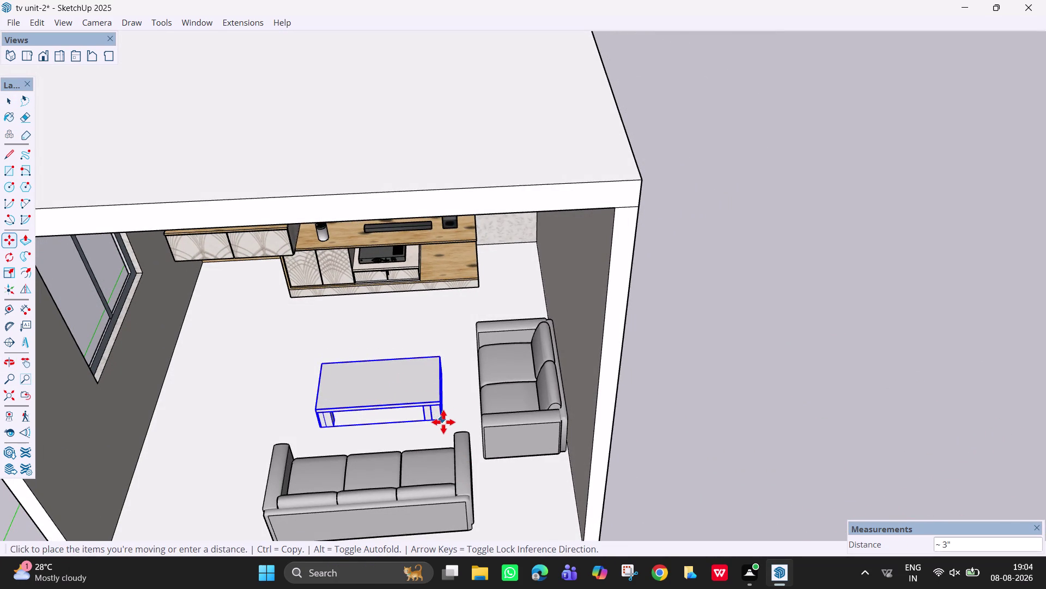
click(448, 421)
key(Escape)
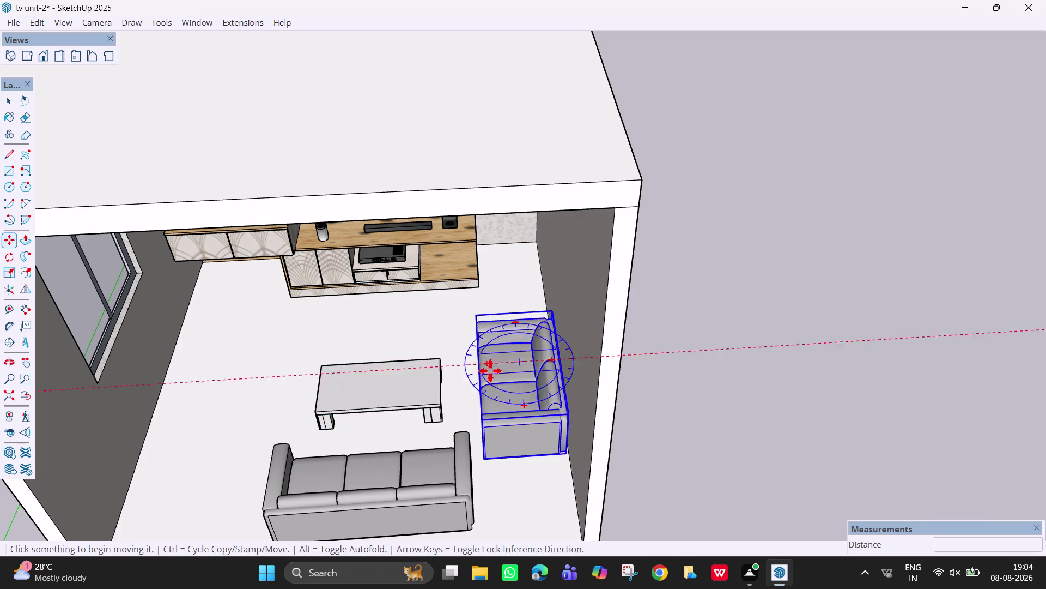
scroll(down, 3)
middle_drag(481, 466, 464, 347)
scroll(down, 3)
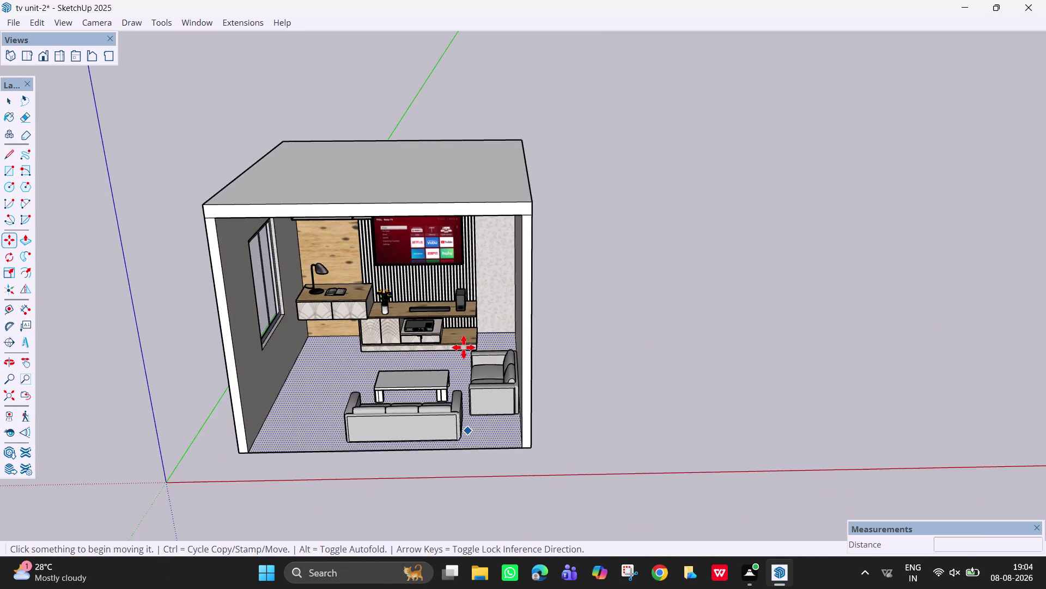
middle_drag(446, 423, 459, 351)
scroll(down, 3)
key(space)
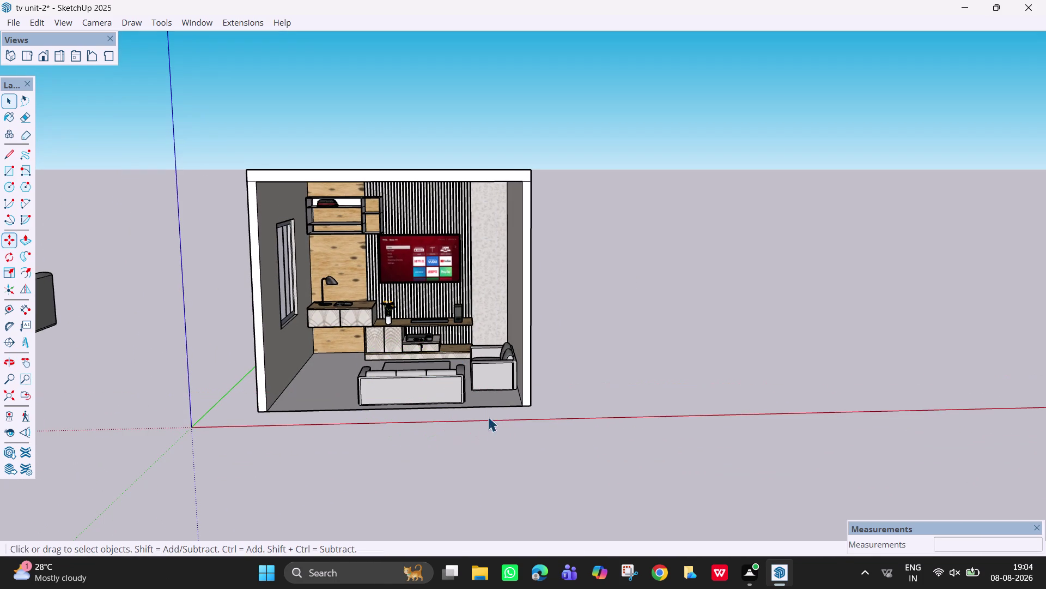
middle_drag(202, 381, 210, 445)
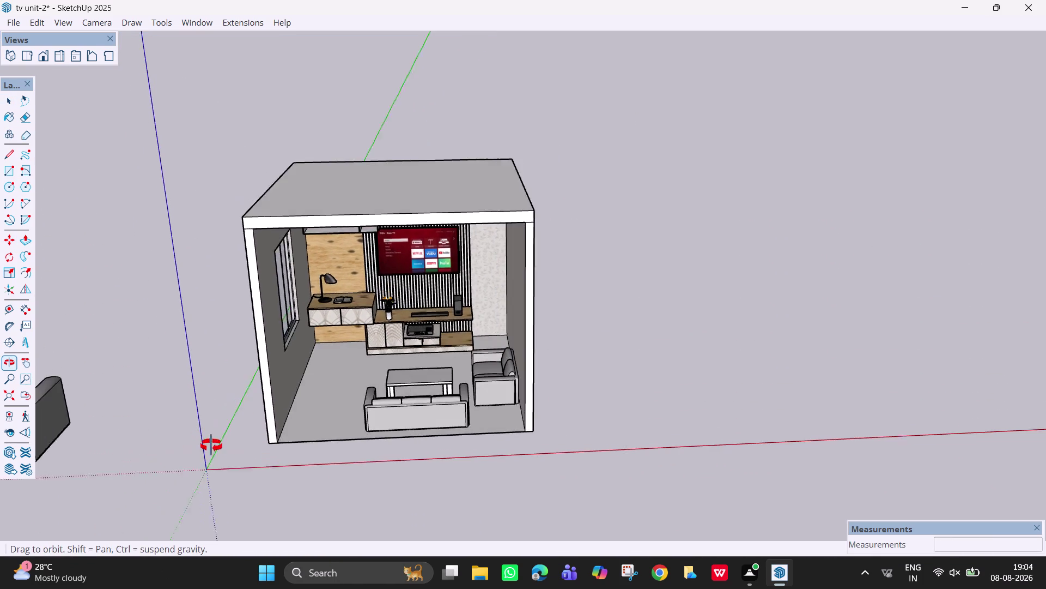
middle_drag(211, 445, 175, 433)
scroll(down, 3)
scroll(down, 3)
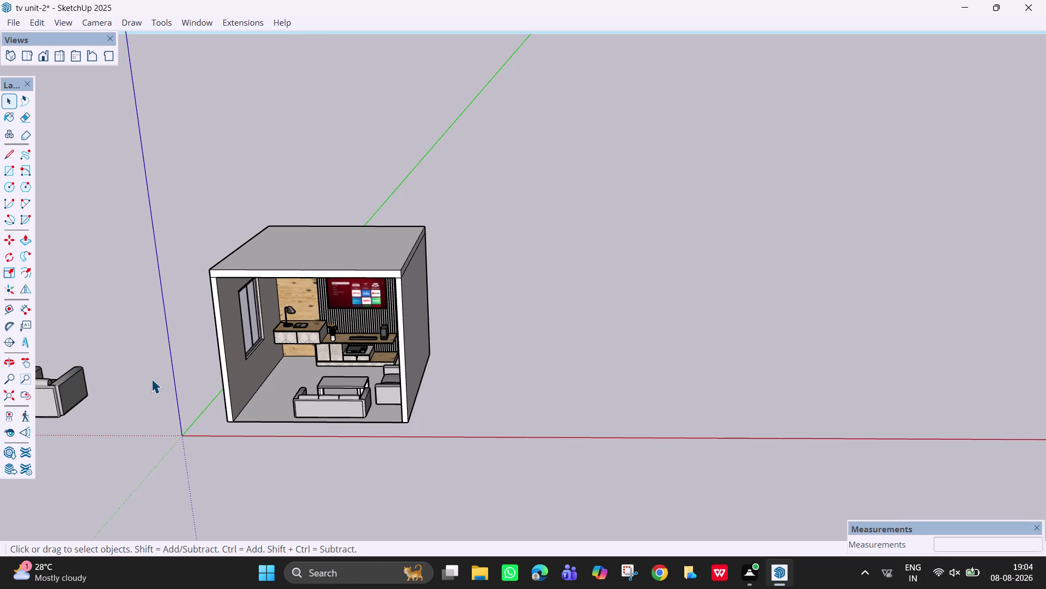
key(h)
drag(151, 378, 353, 361)
key(space)
drag(319, 434, 208, 326)
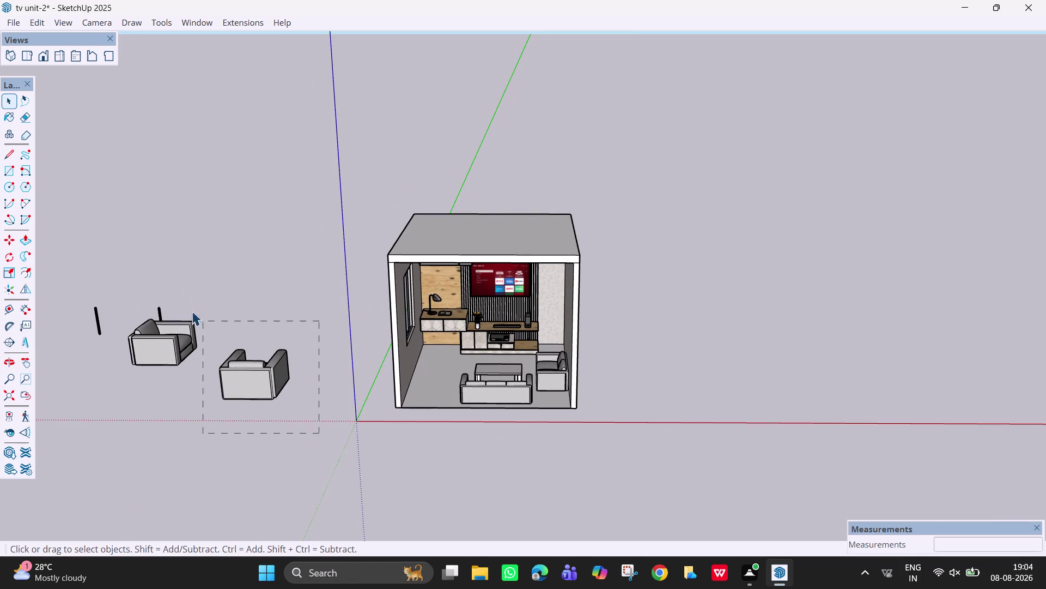
drag(208, 327, 70, 245)
key(Delete)
scroll(down, 3)
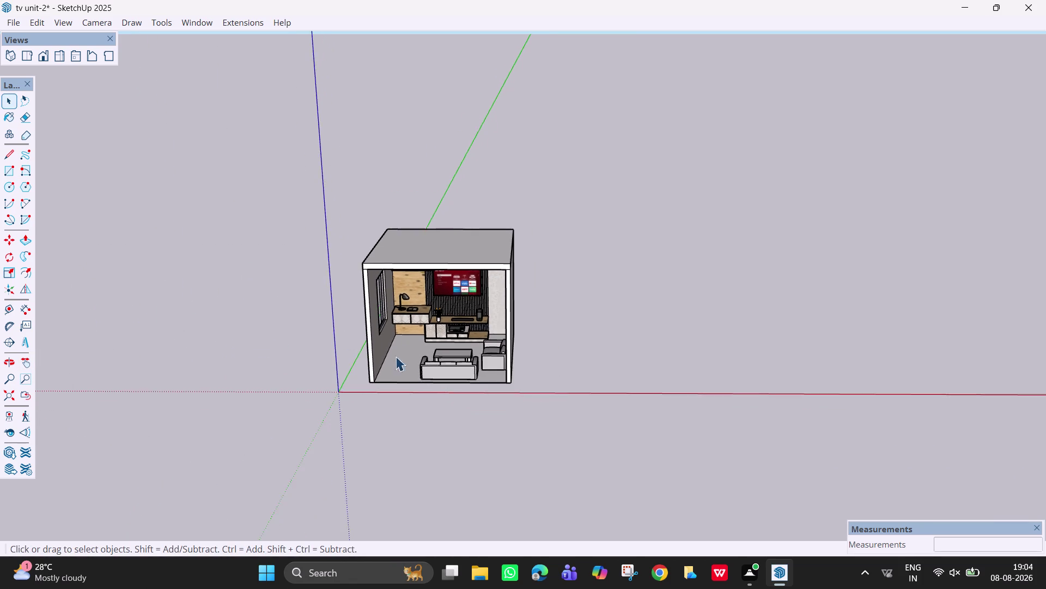
middle_drag(397, 328, 394, 324)
scroll(up, 3)
scroll(up, 3)
middle_drag(438, 362, 426, 298)
scroll(up, 3)
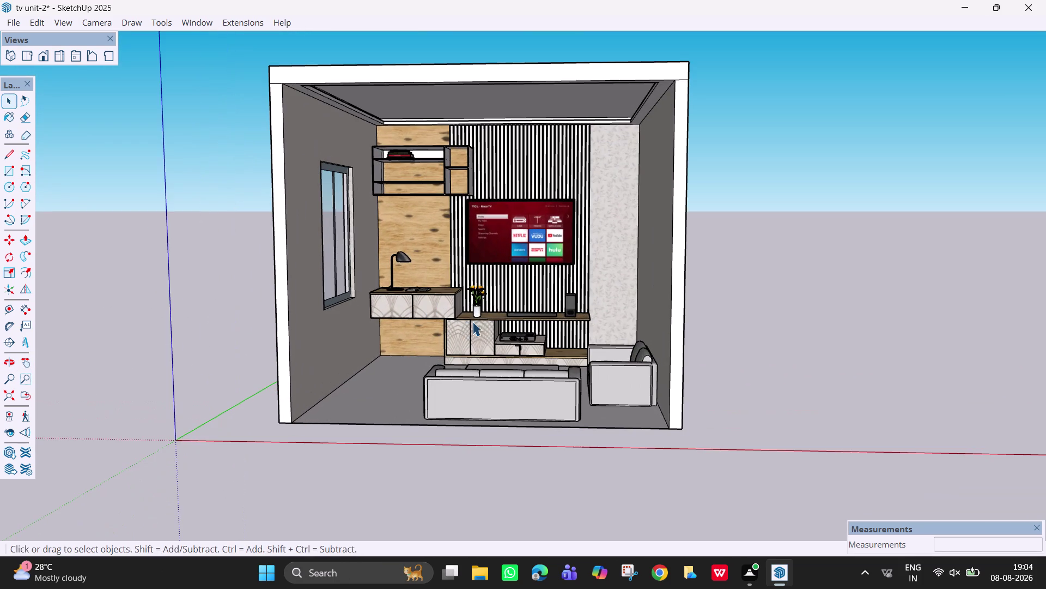
middle_drag(512, 300, 524, 309)
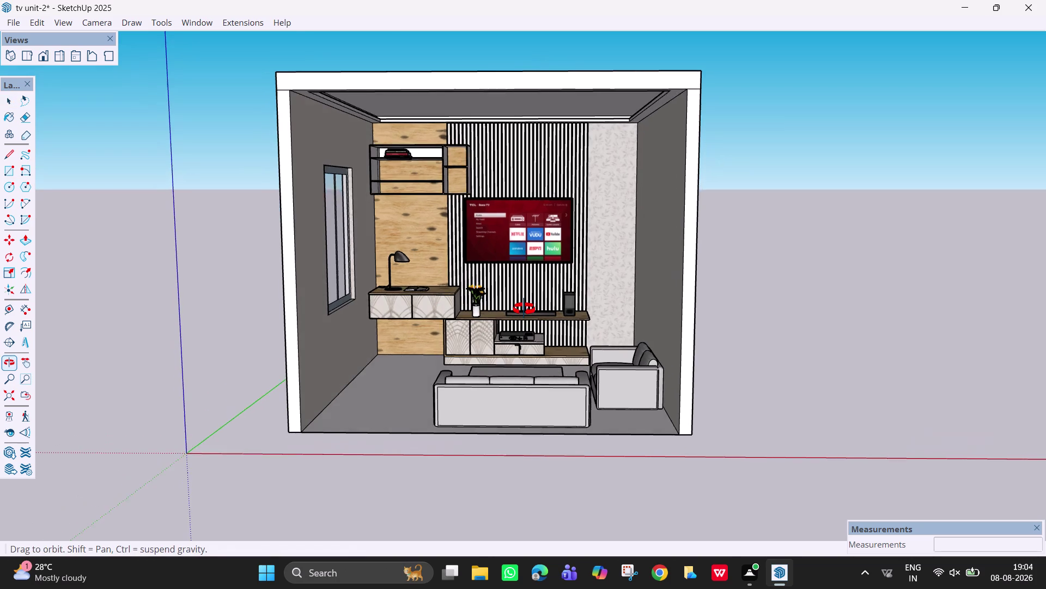
middle_drag(524, 309, 509, 307)
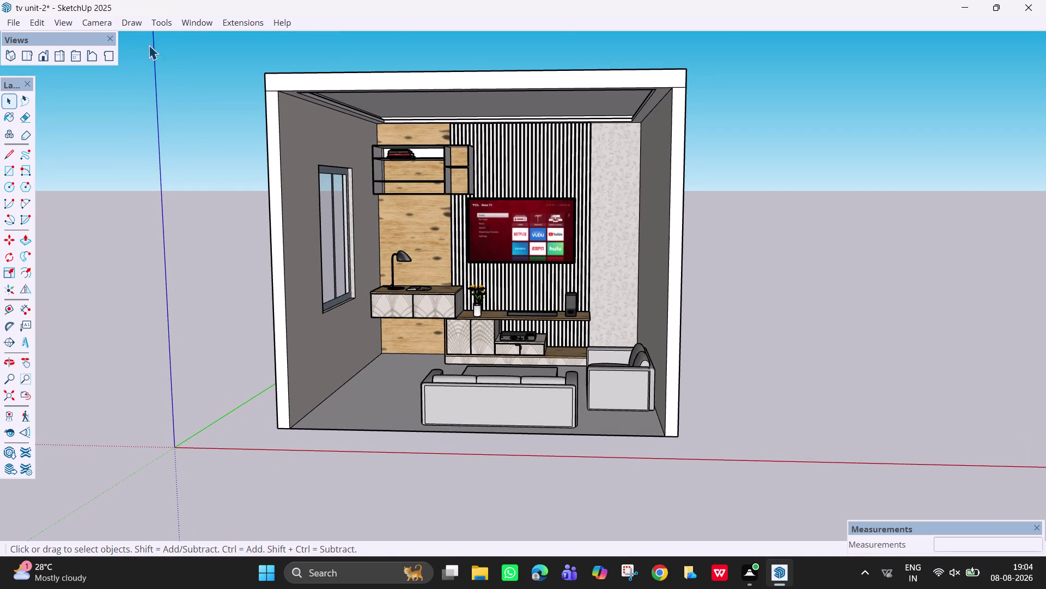
click(197, 20)
Search the 3D Warehouse library for 'car'.
click(236, 129)
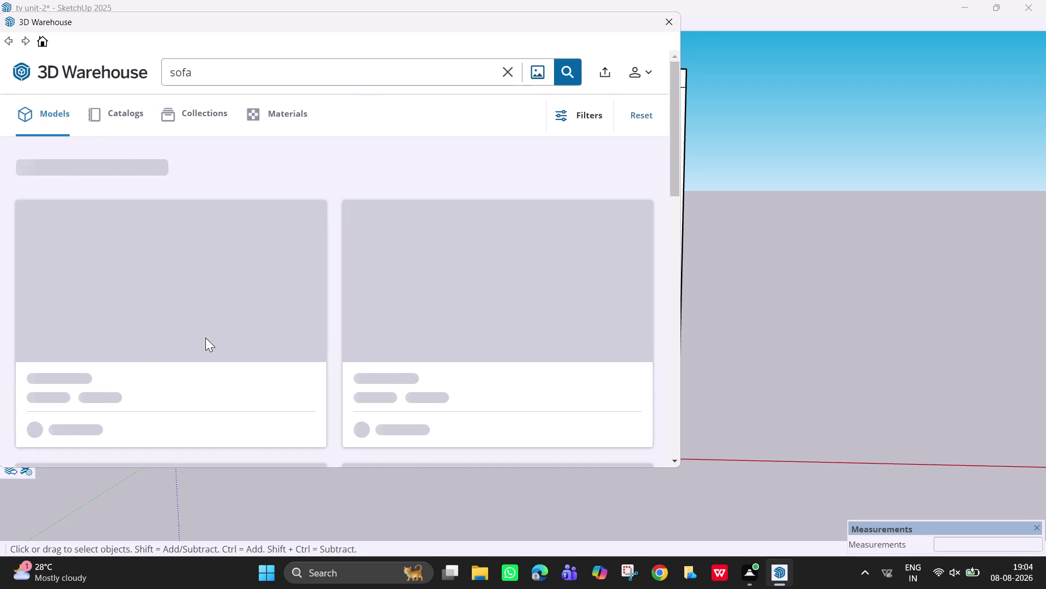
click(511, 70)
text(car)
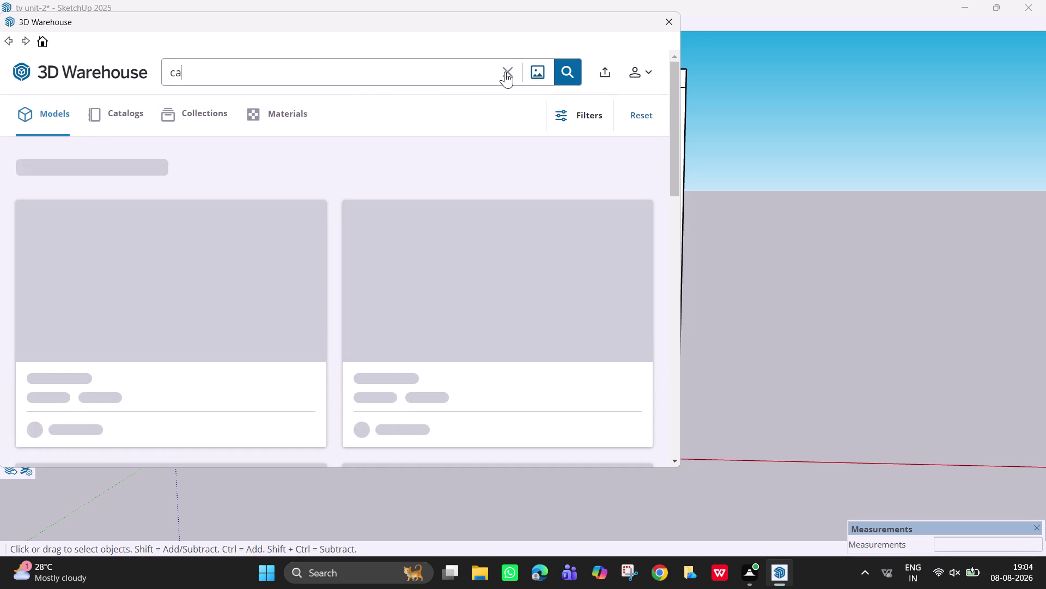
key(space)
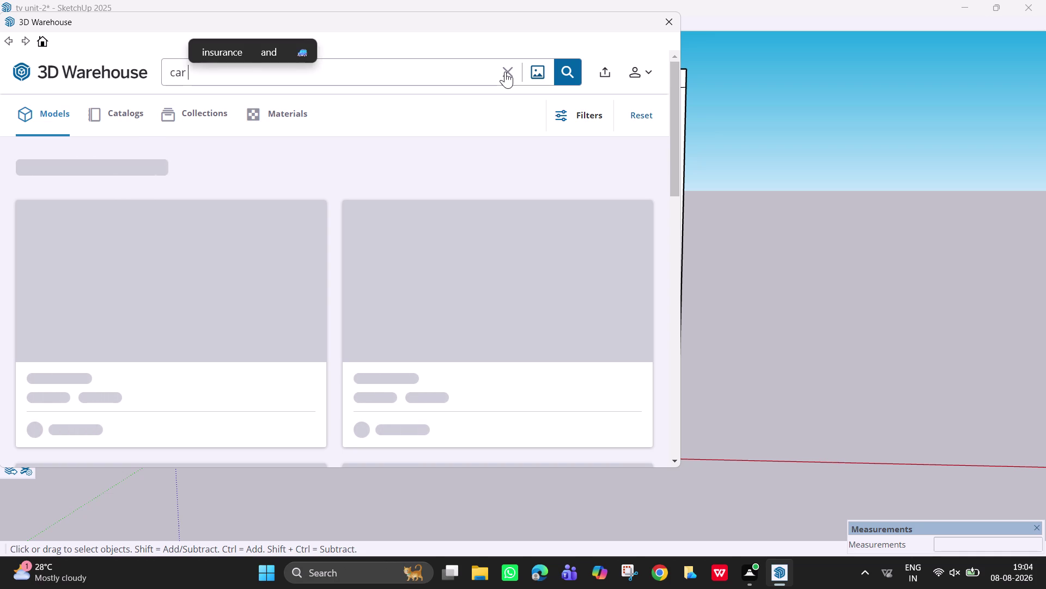
Erase the search text and close the 3D Warehouse window.
key(BackSpace)
key(BackSpace)
key(BackSpace)
key(BackSpace)
key(BackSpace)
key(BackSpace)
key(BackSpace)
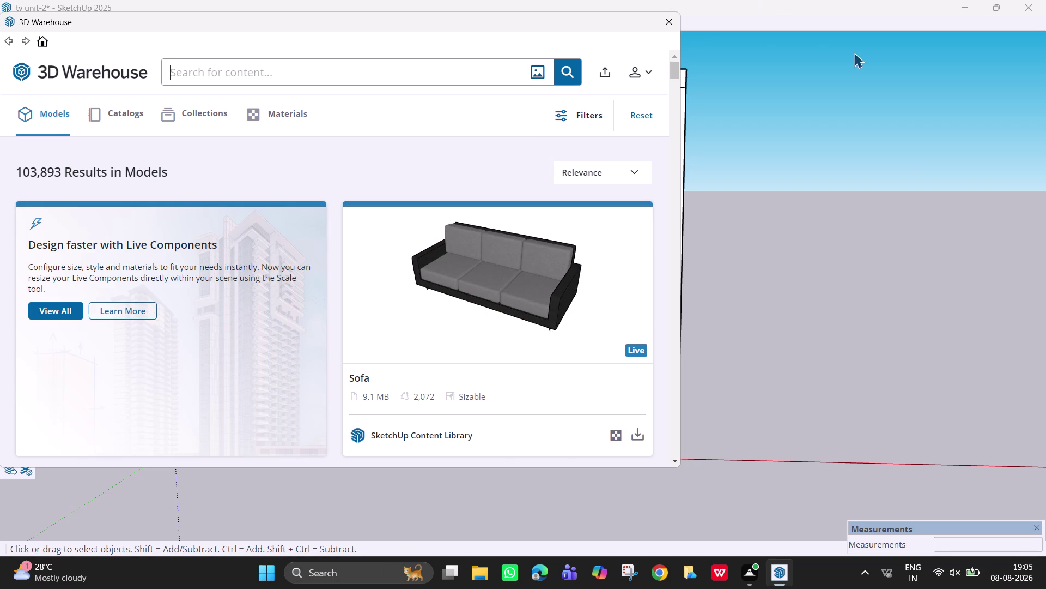
click(668, 19)
Zoom around the room, then save the model with Ctrl+S.
scroll(up, 3)
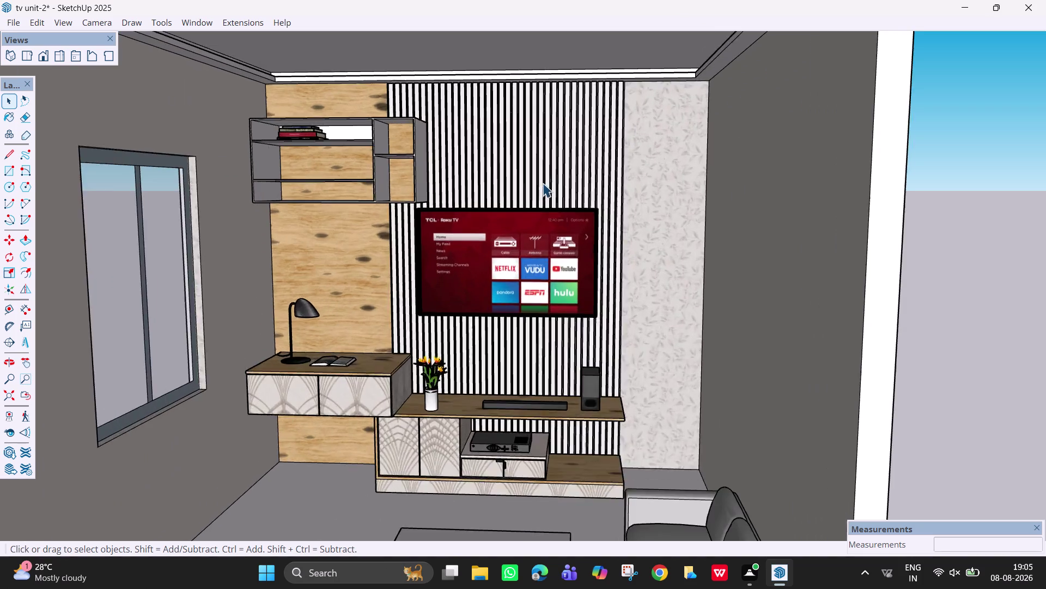
scroll(up, 3)
scroll(down, 3)
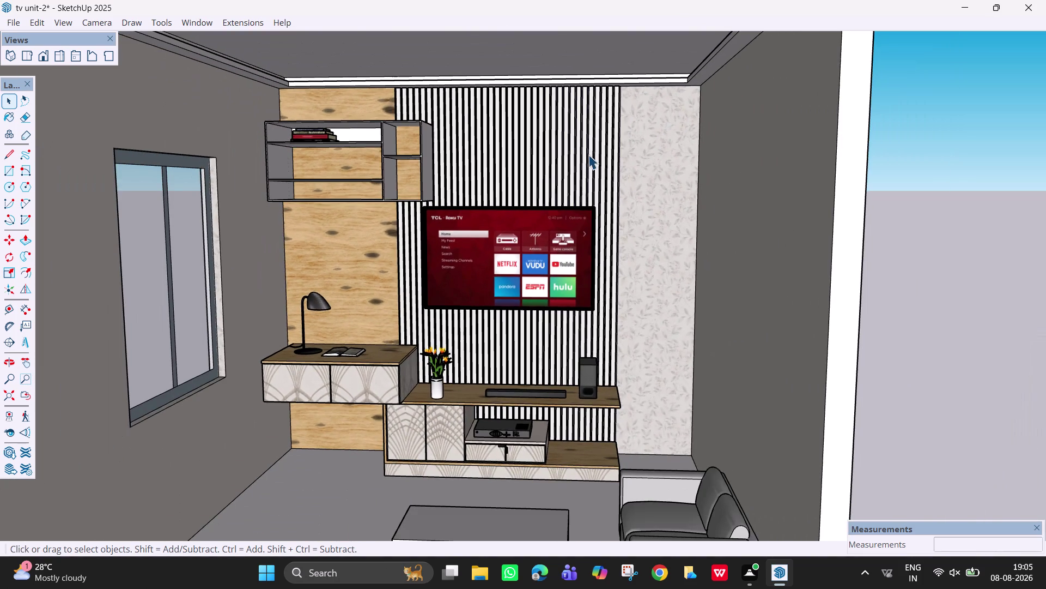
scroll(up, 3)
scroll(down, 3)
scroll(down, 3)
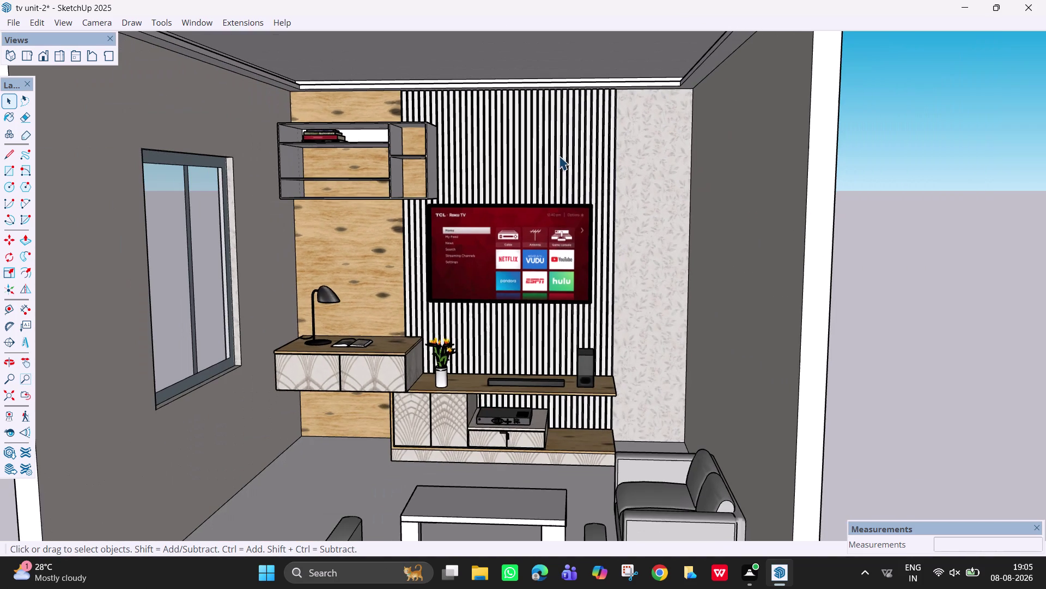
scroll(up, 3)
scroll(up, 3)
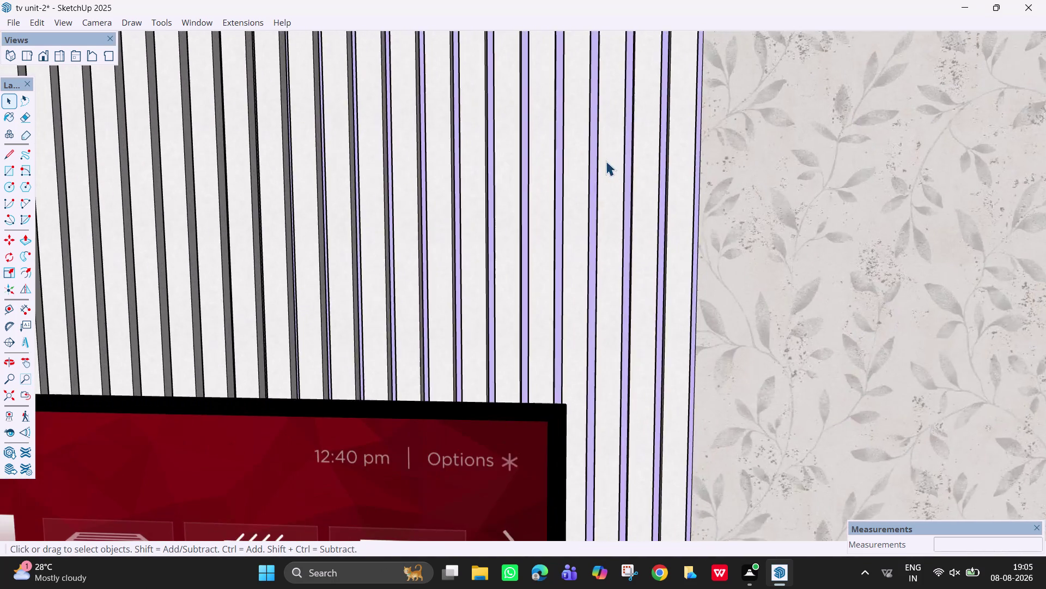
scroll(down, 3)
scroll(down, 3)
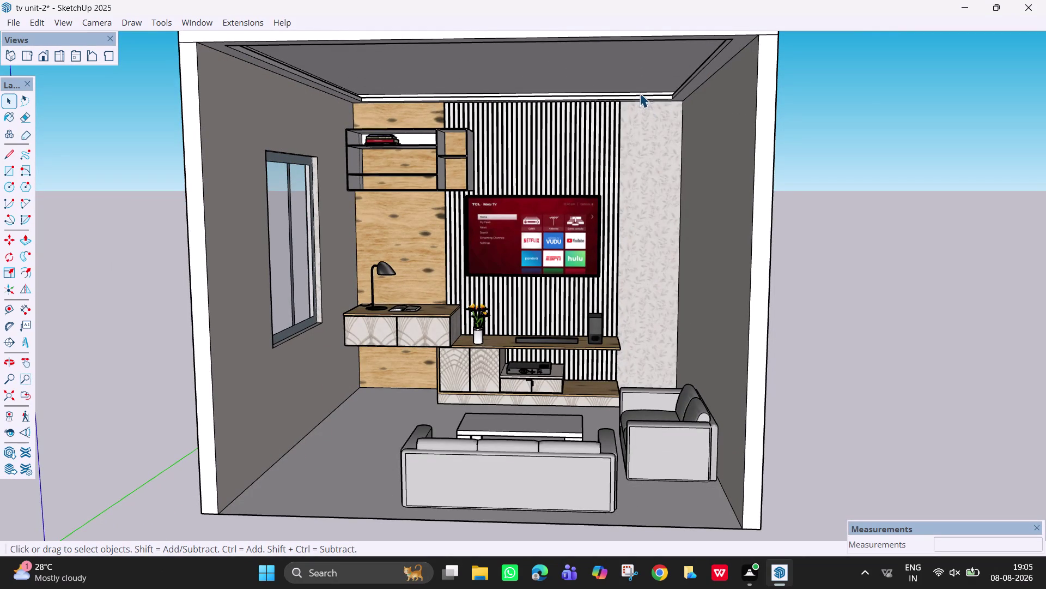
scroll(down, 3)
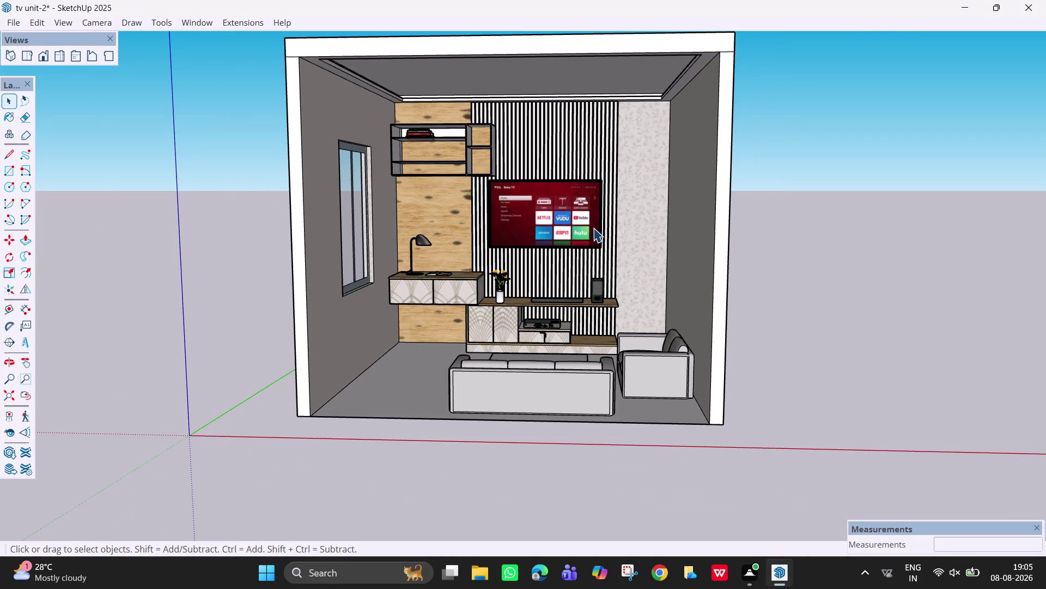
key(ctrl+s)
Turn the view toward the room's window wall.
click(487, 388)
middle_drag(653, 235, 625, 266)
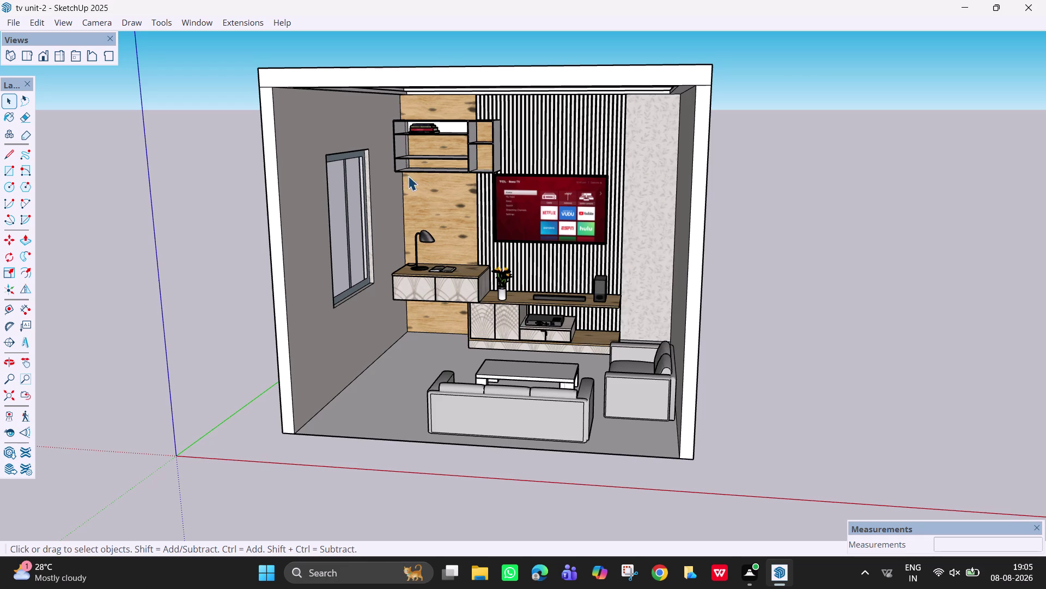
middle_drag(408, 176, 291, 202)
scroll(up, 3)
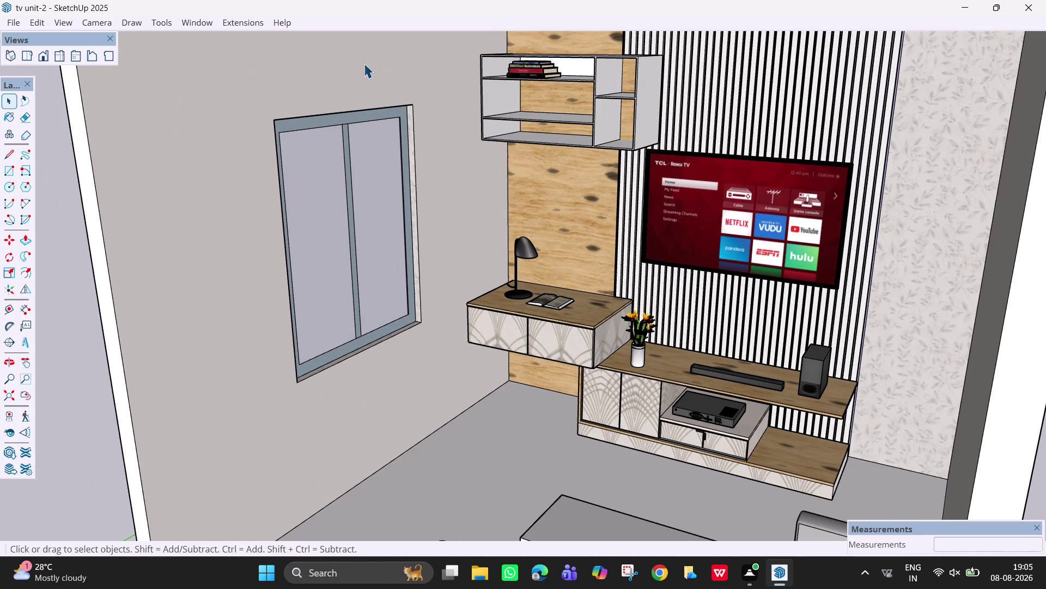
click(186, 21)
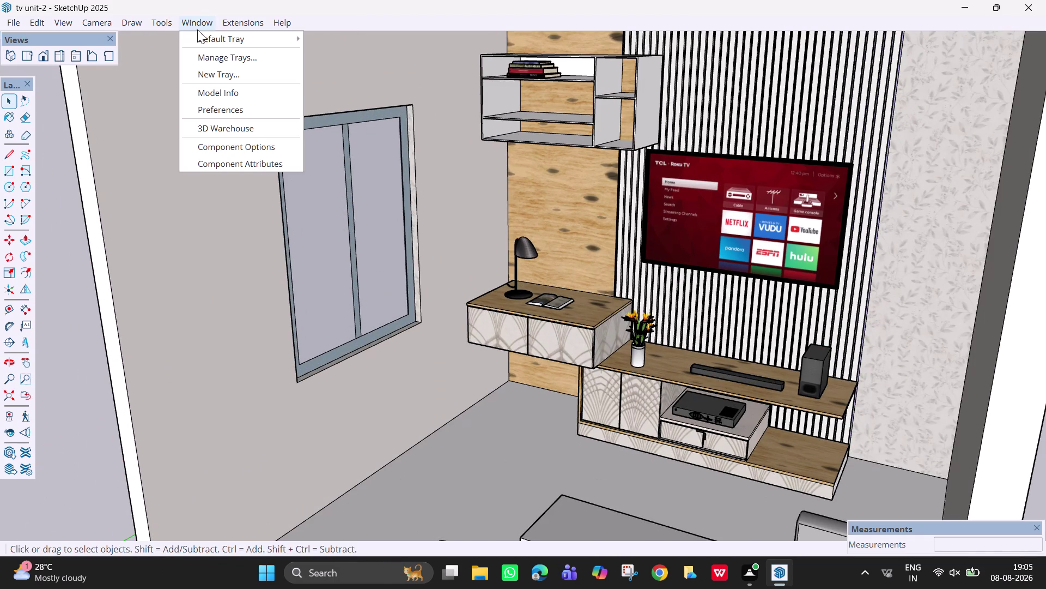
Show the Default Tray side panel with the Materials panel.
click(207, 36)
click(370, 40)
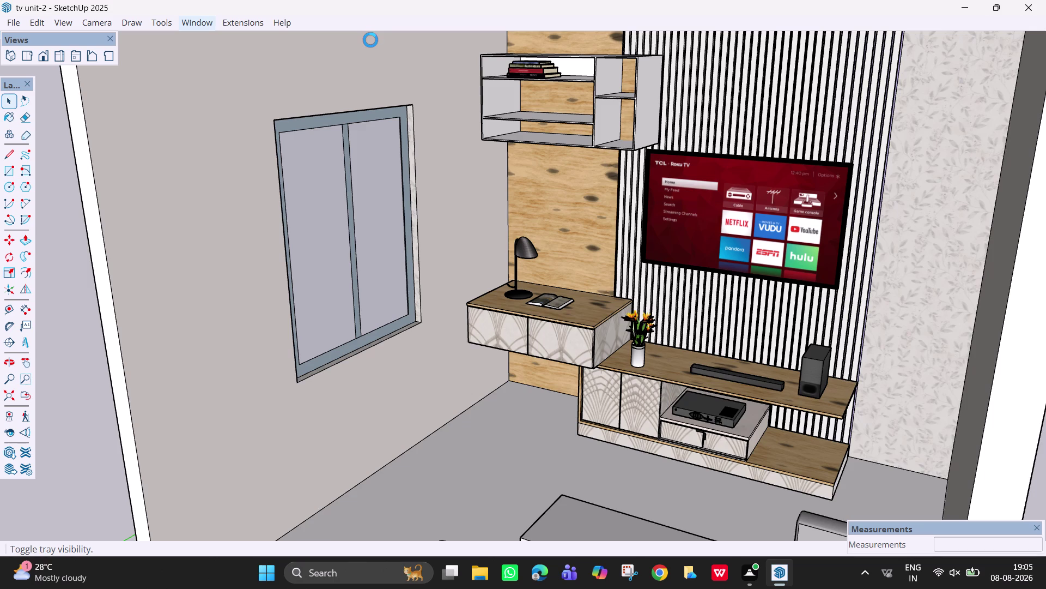
key(space)
key(space)
key(space)
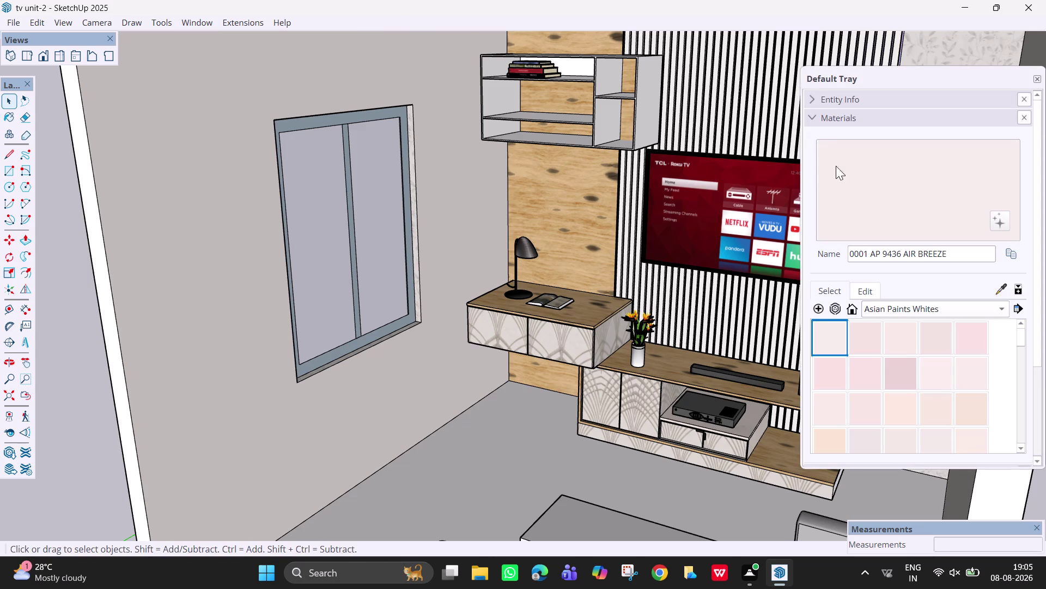
Pick M05_Graphite_Haze from Solid Colors and apply it to the window frame.
click(939, 307)
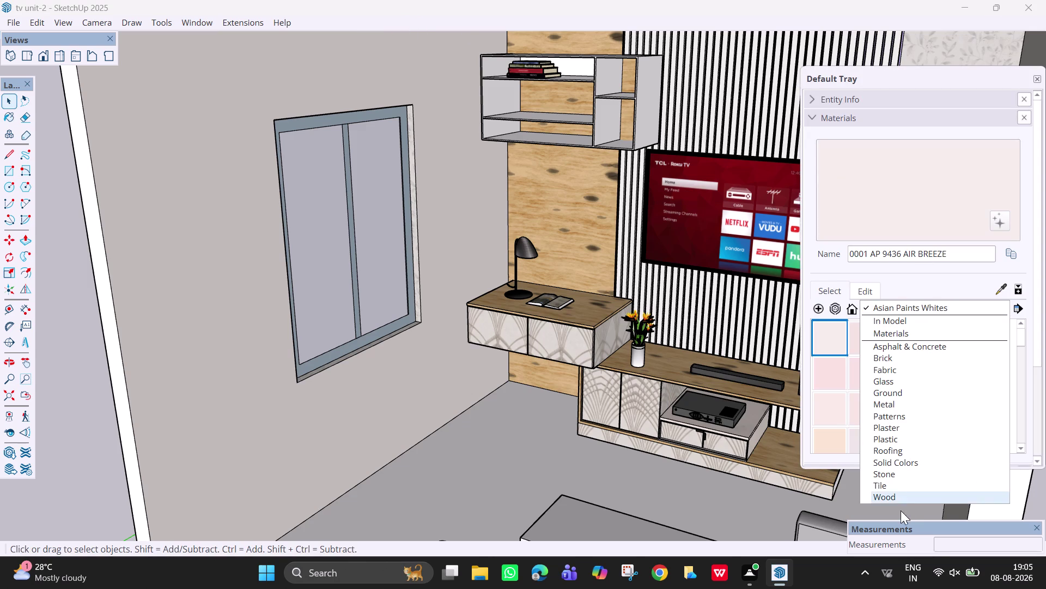
click(898, 463)
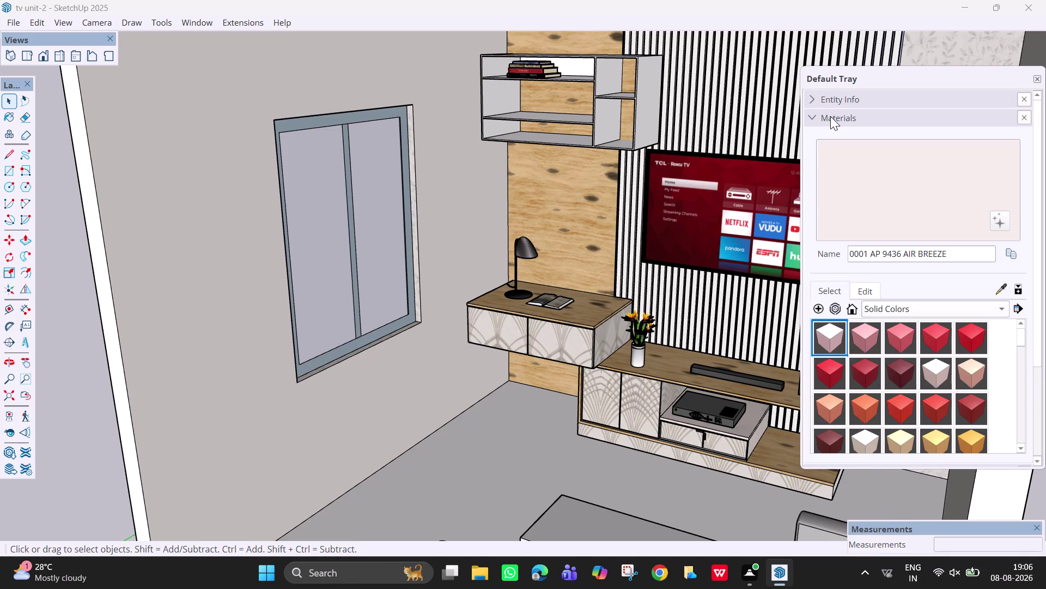
scroll(down, 3)
scroll(down, 3)
scroll(down, 3)
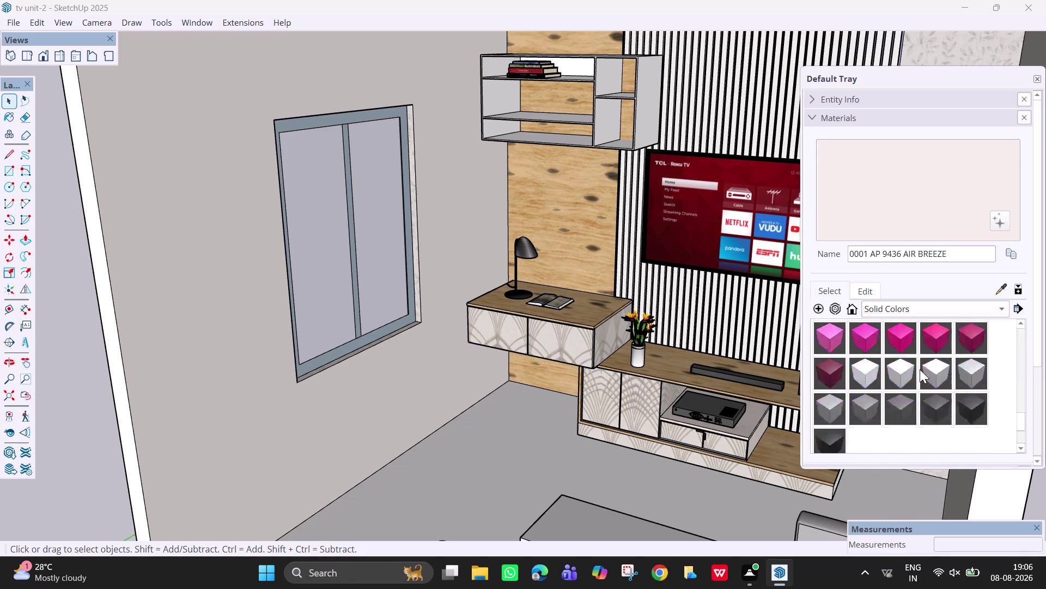
scroll(down, 3)
scroll(down, 3)
scroll(up, 3)
click(870, 310)
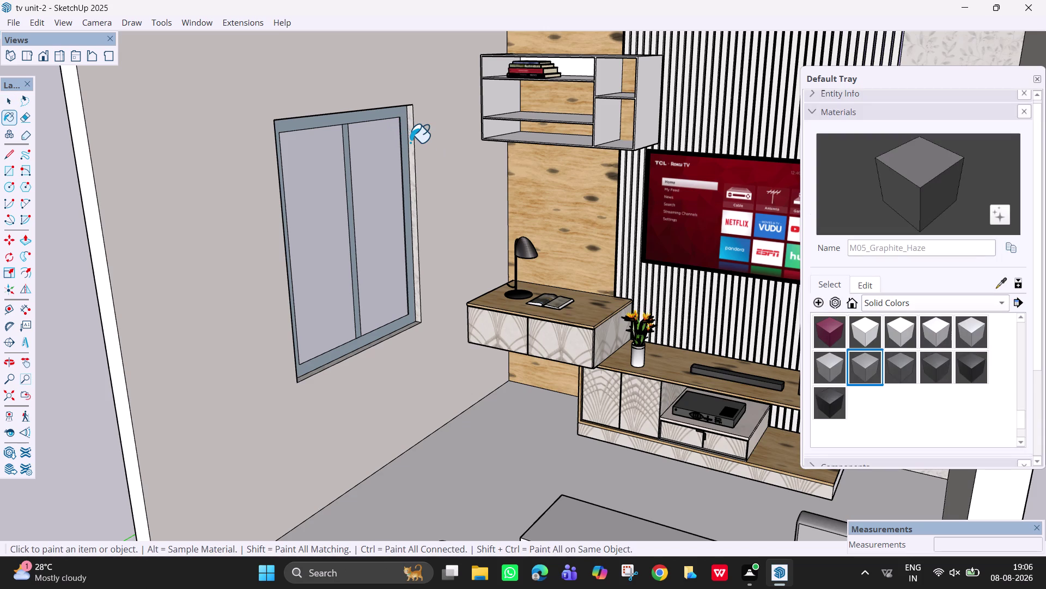
click(406, 136)
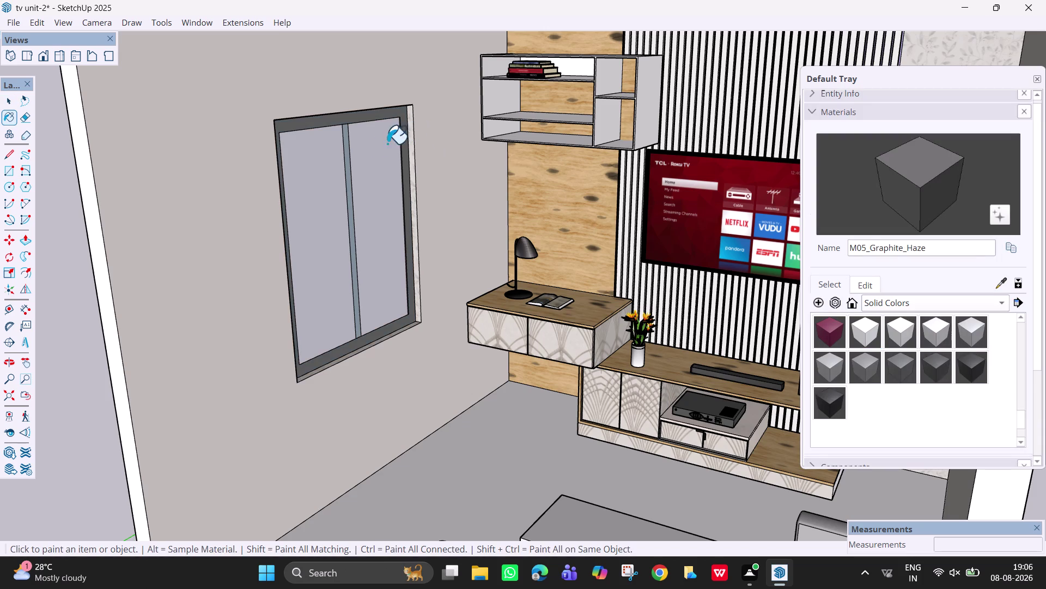
click(347, 167)
scroll(down, 3)
middle_drag(348, 168, 554, 180)
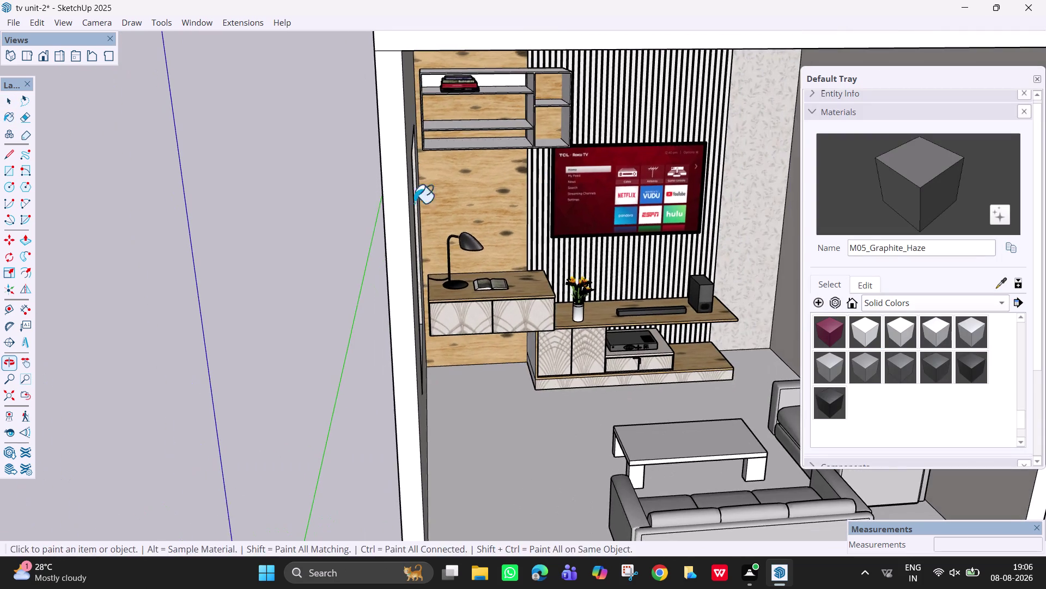
middle_drag(377, 209, 575, 224)
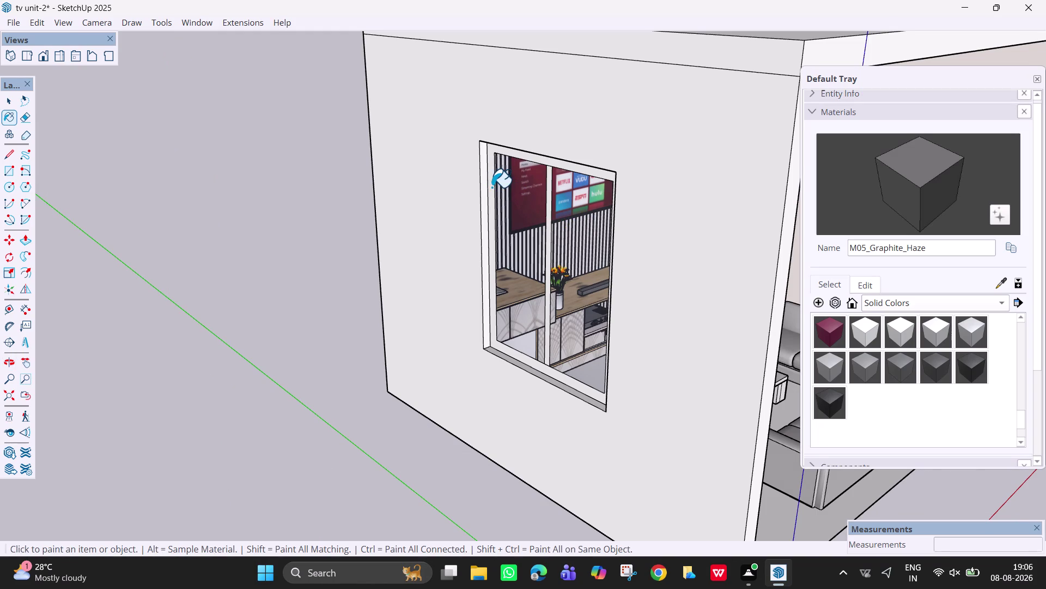
click(492, 187)
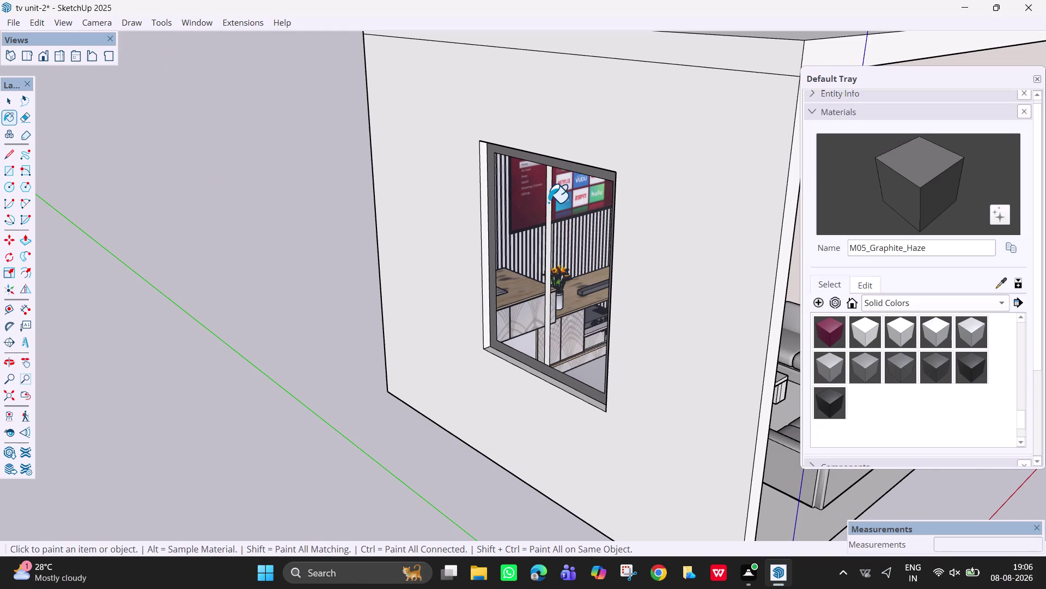
click(549, 202)
middle_drag(574, 211, 539, 211)
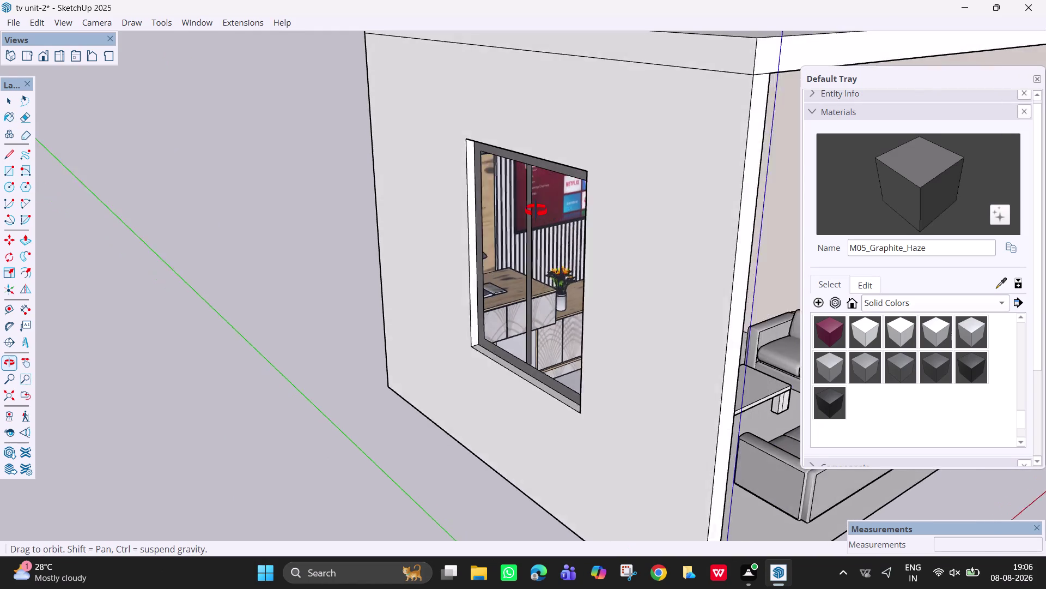
middle_drag(540, 211, 493, 217)
scroll(up, 3)
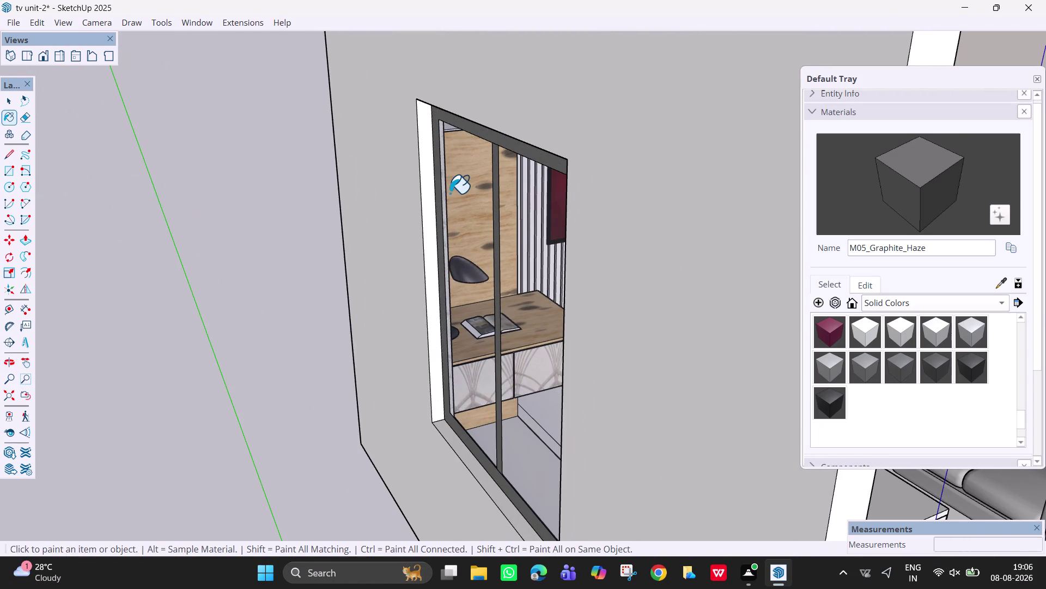
click(445, 190)
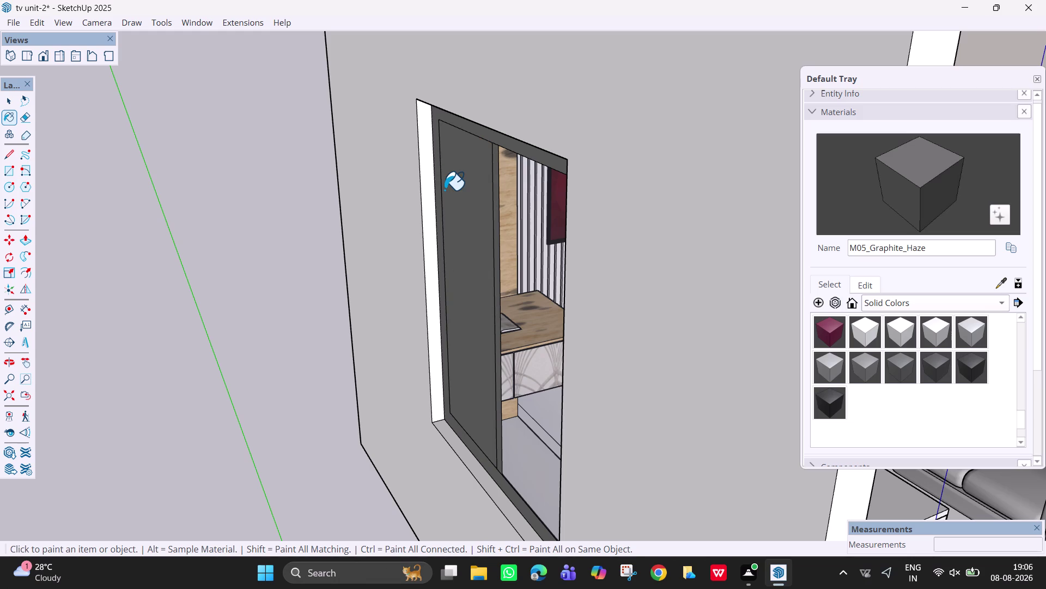
key(ctrl+z)
scroll(up, 3)
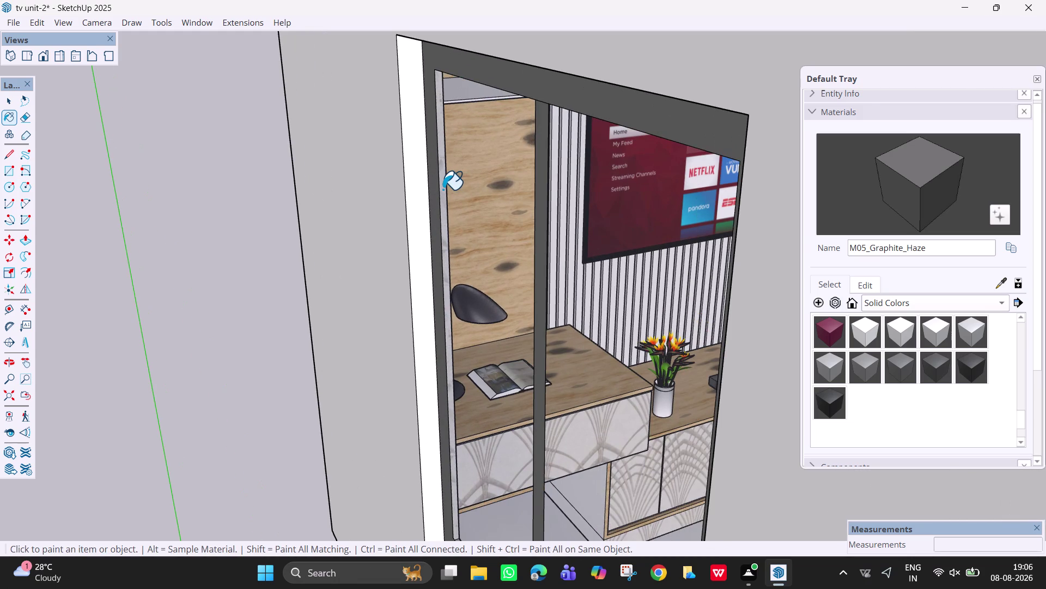
click(444, 189)
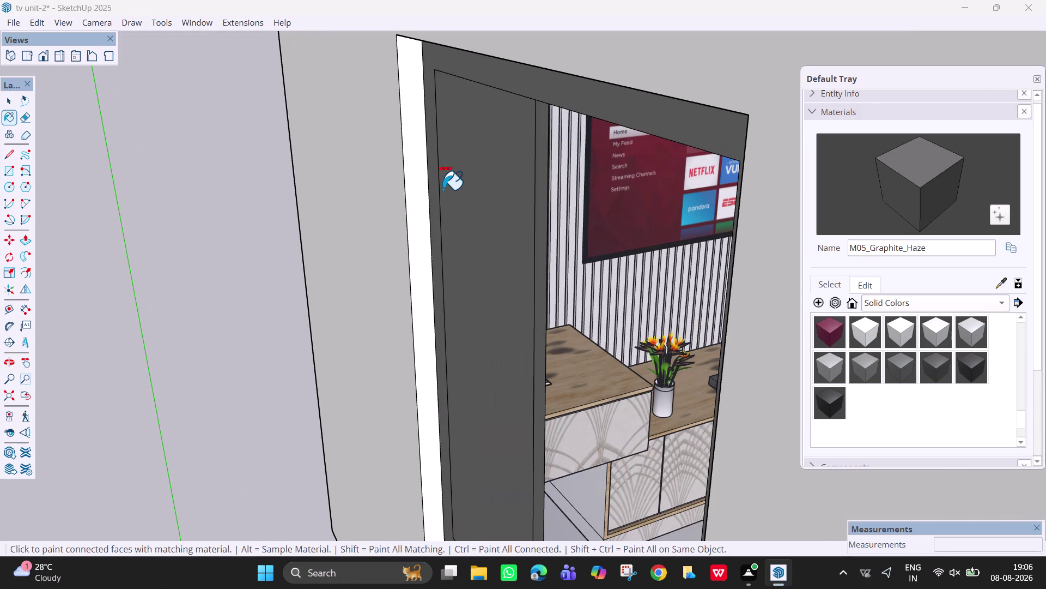
key(ctrl+z)
scroll(down, 3)
middle_drag(449, 190, 555, 215)
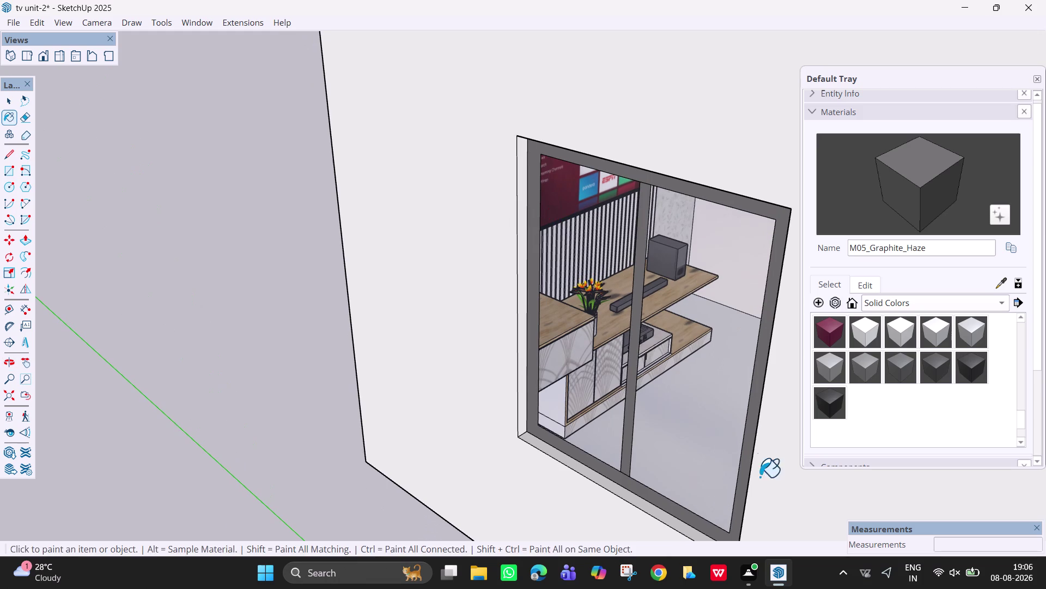
middle_drag(630, 361, 360, 319)
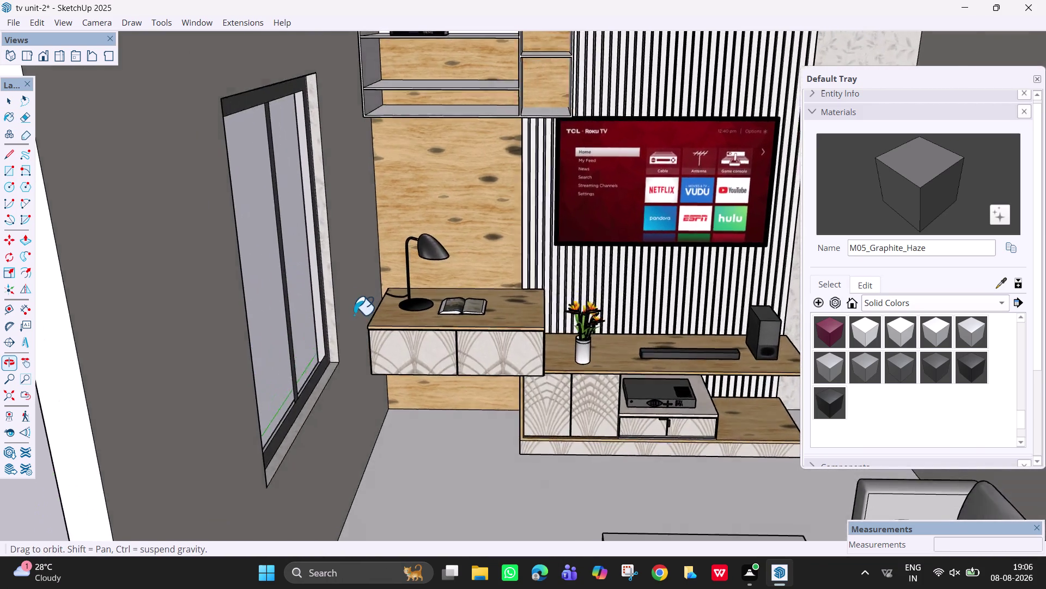
scroll(up, 3)
scroll(down, 3)
middle_drag(323, 283, 385, 296)
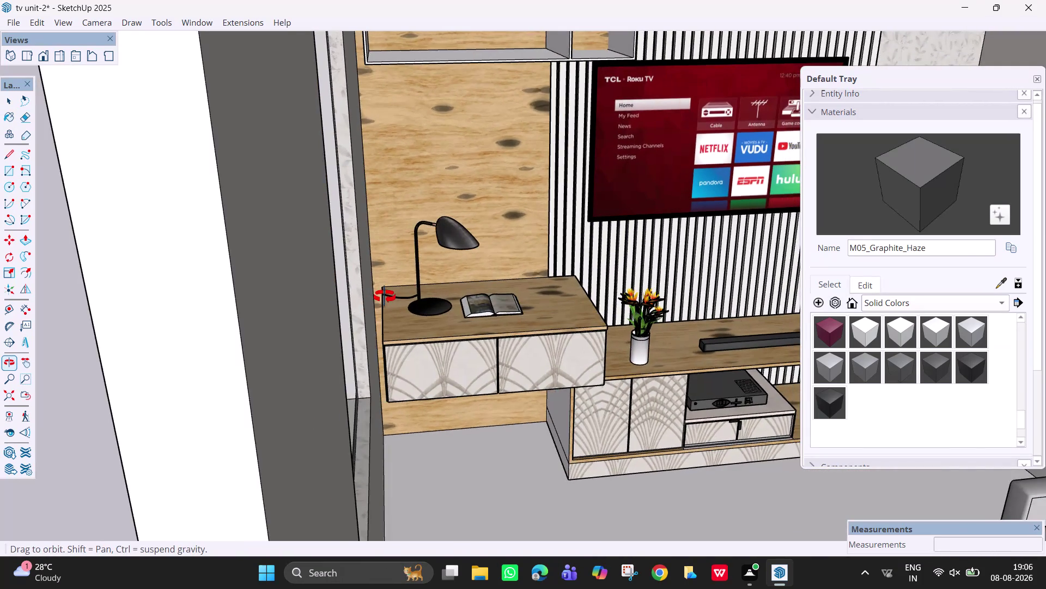
middle_drag(385, 296, 376, 292)
middle_drag(376, 292, 449, 291)
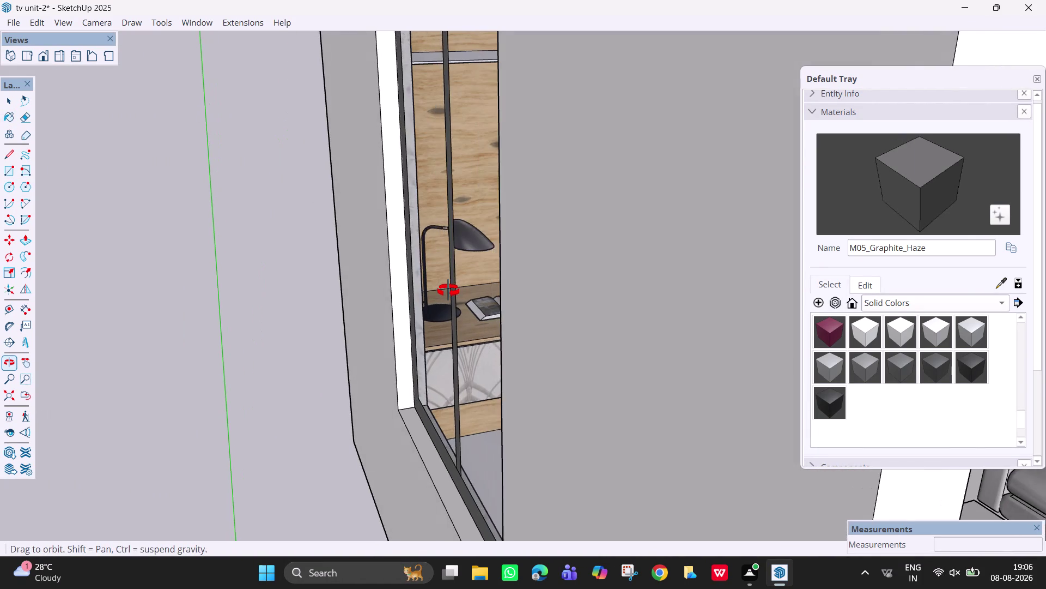
middle_drag(449, 290, 413, 291)
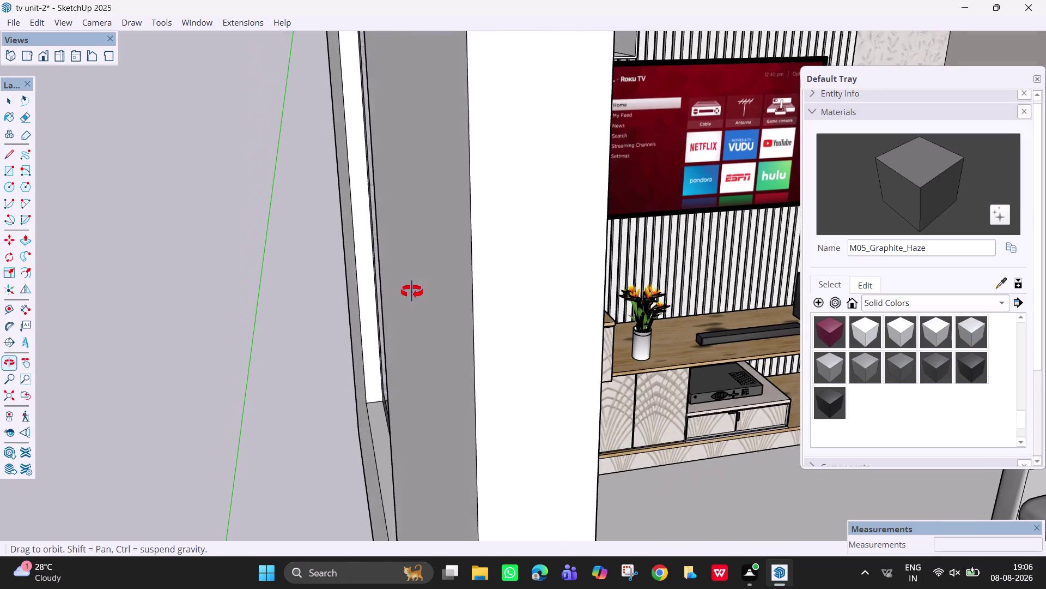
middle_drag(413, 291, 267, 307)
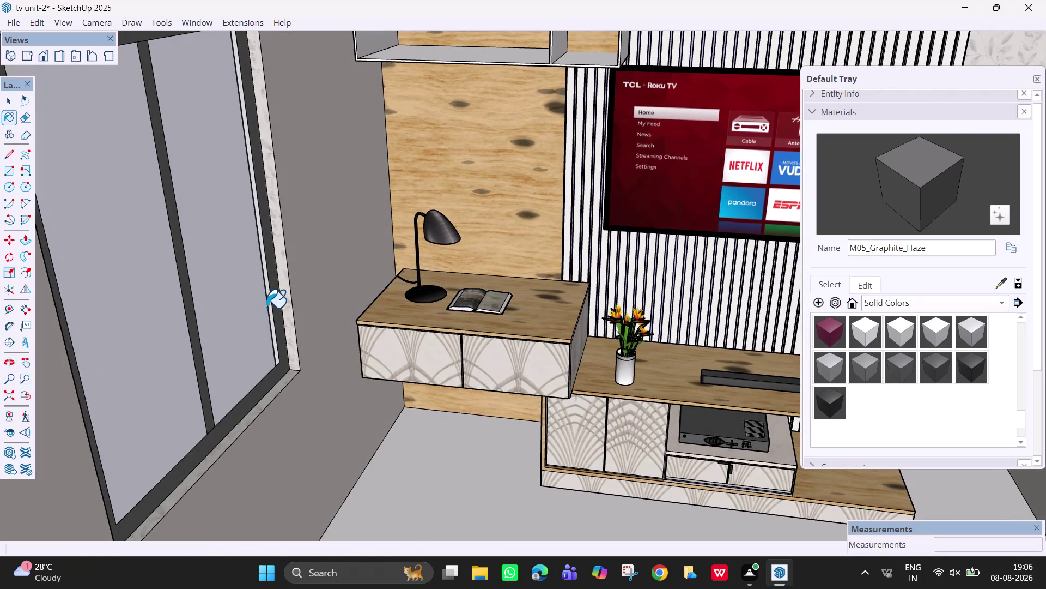
Push/pull the window's outer frame face out by 1 inch.
key(p)
click(282, 320)
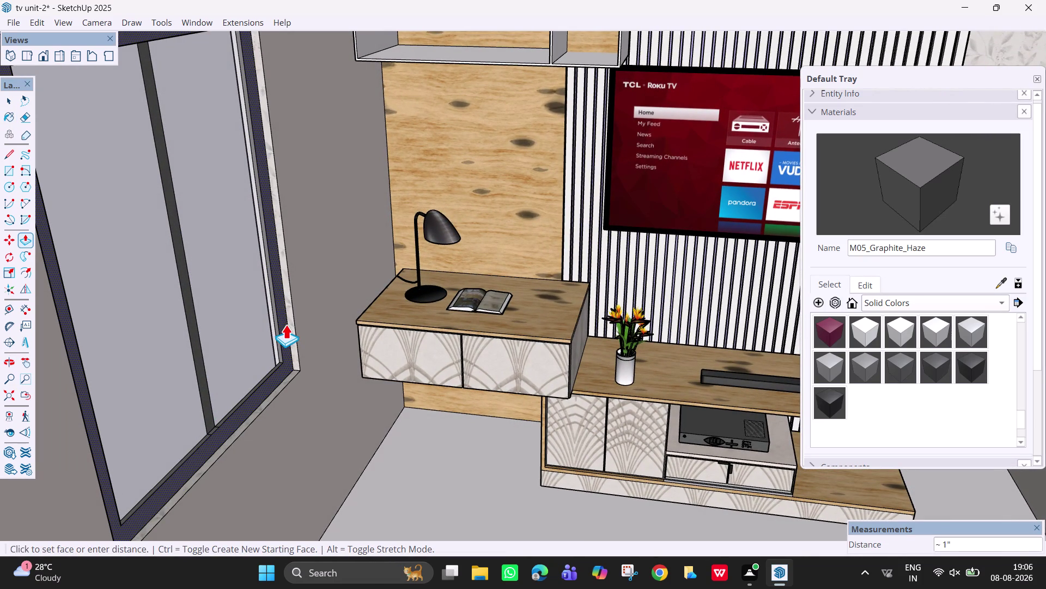
text(1")
key(Return)
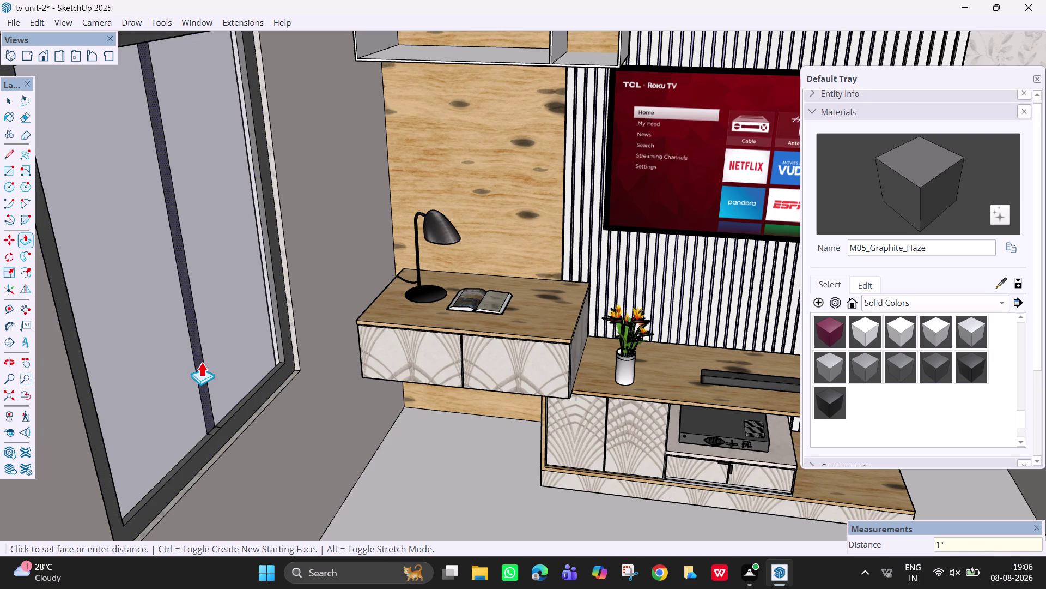
Extrude the middle bar and bottom frame by the same 1 inch.
click(210, 401)
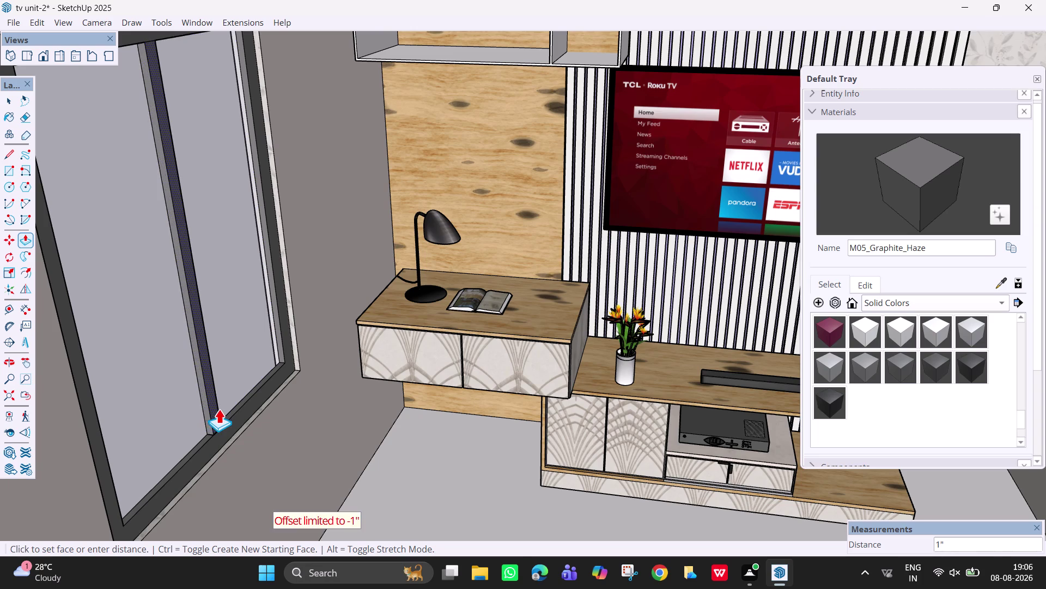
click(214, 439)
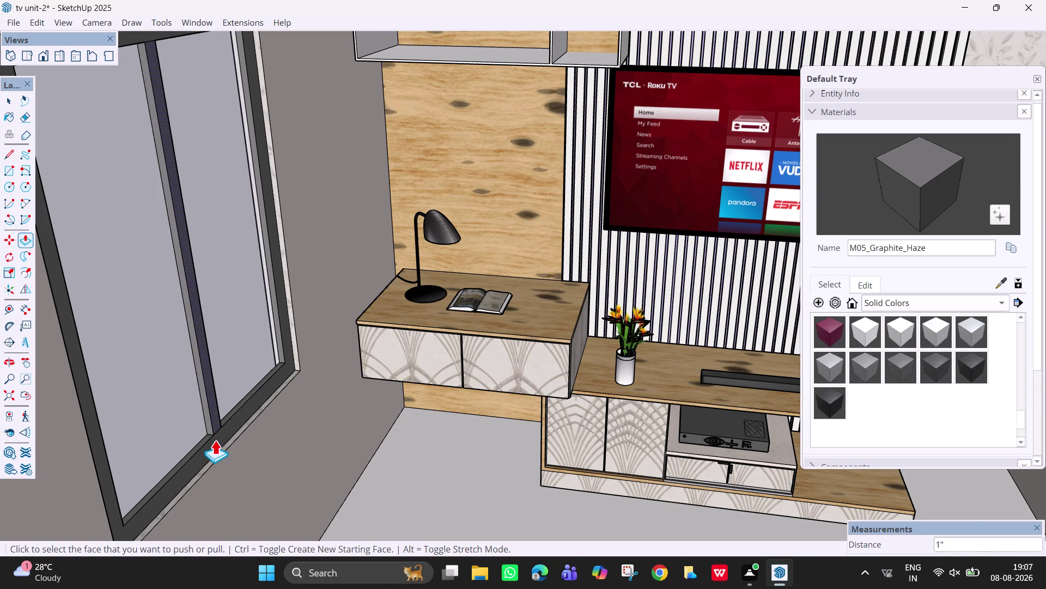
scroll(down, 3)
middle_drag(210, 385, 465, 334)
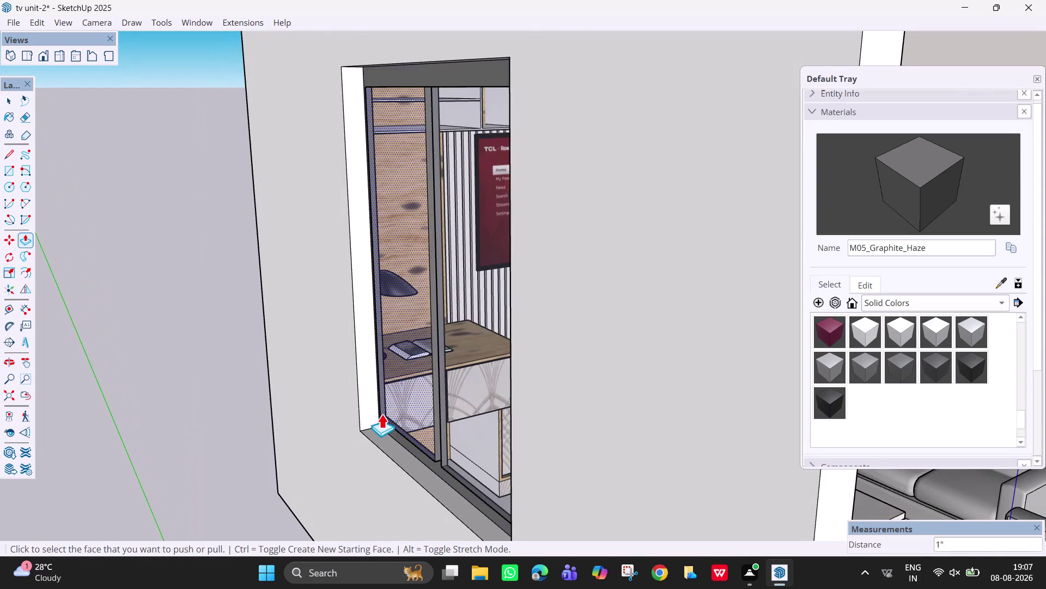
scroll(up, 3)
middle_drag(398, 421, 455, 437)
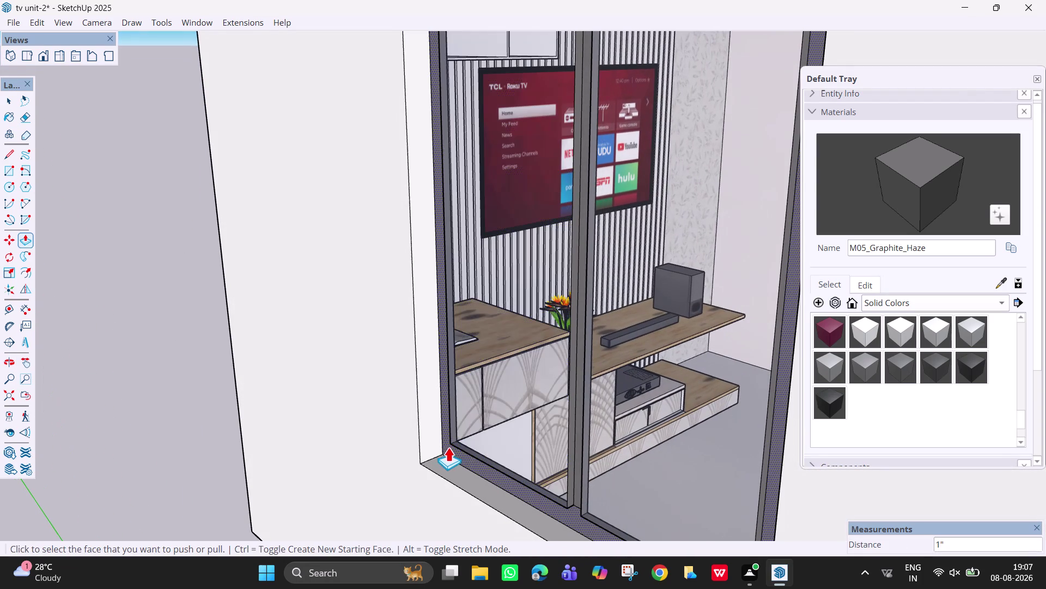
click(460, 452)
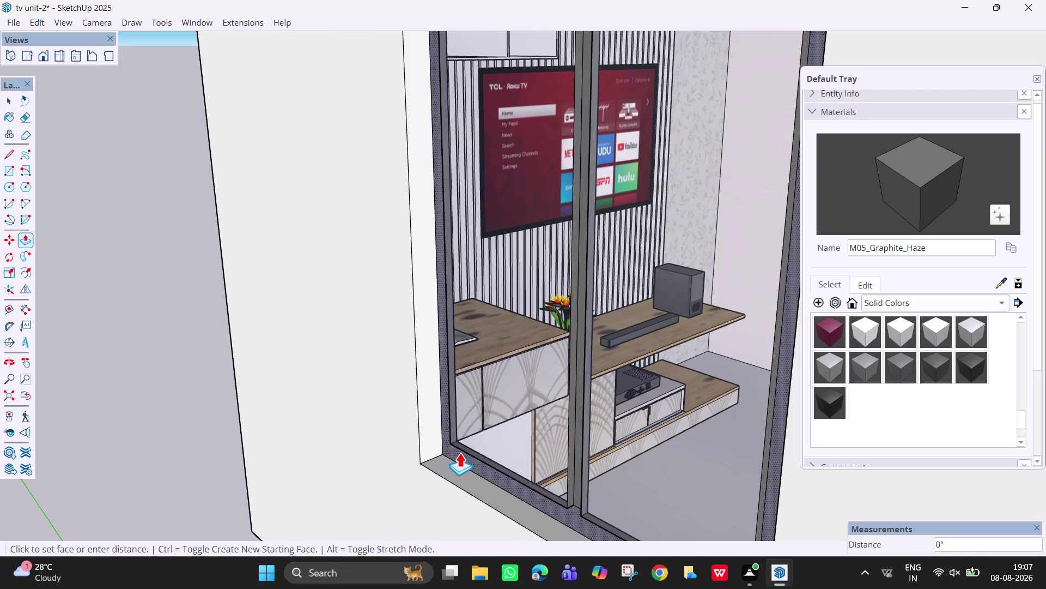
key(Escape)
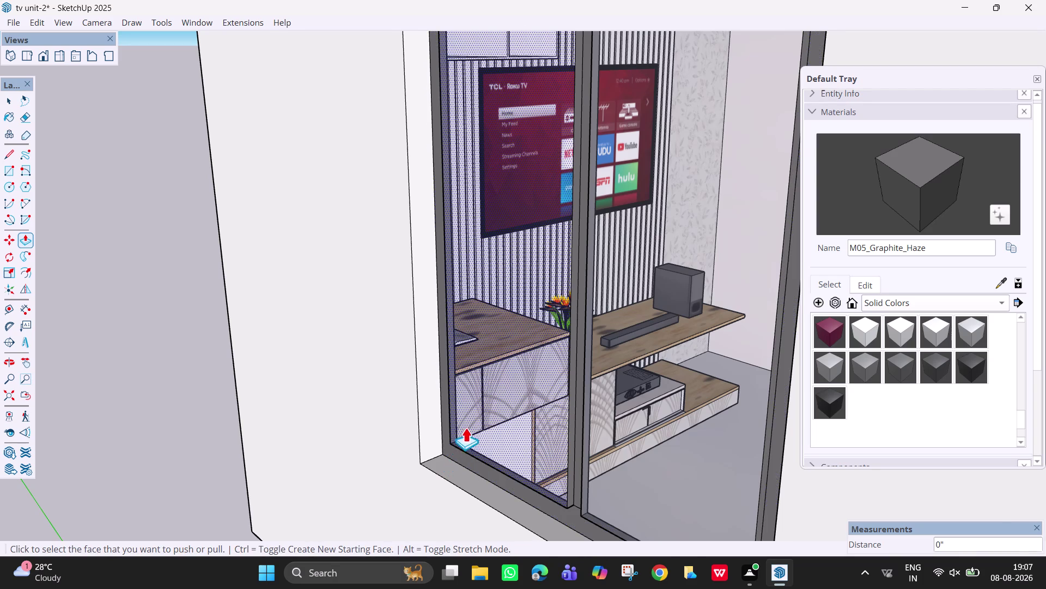
scroll(up, 3)
middle_drag(457, 407, 363, 377)
scroll(down, 3)
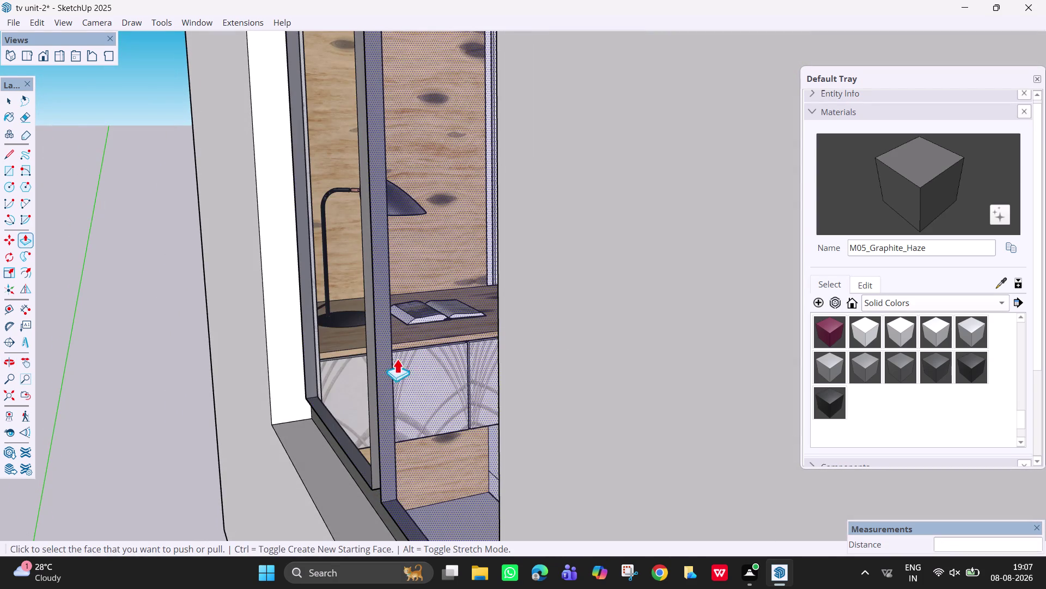
scroll(down, 3)
middle_drag(377, 367, 280, 325)
scroll(down, 3)
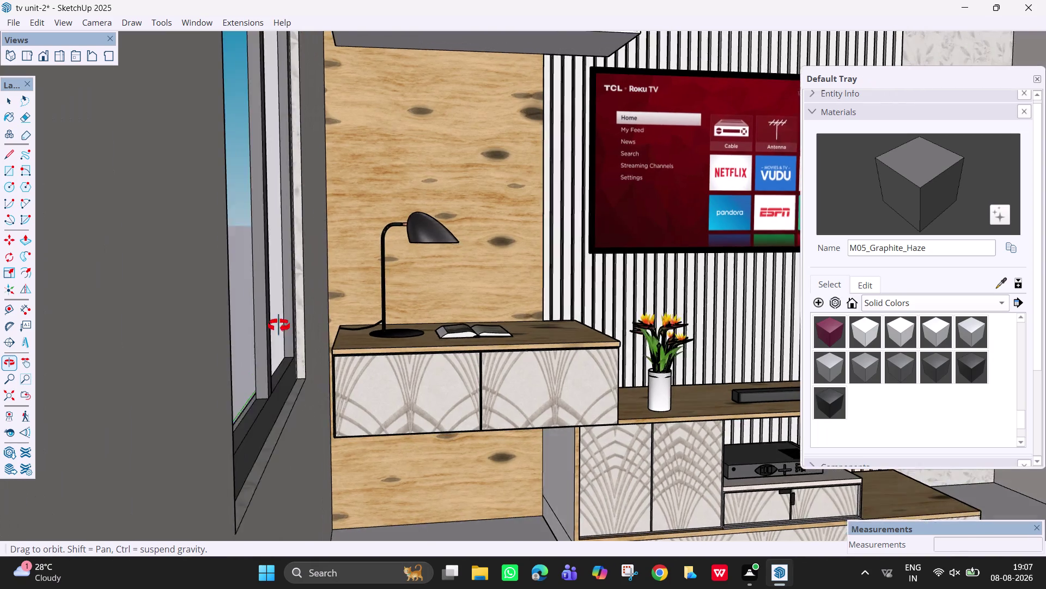
middle_drag(280, 325, 242, 334)
scroll(down, 3)
scroll(down, 3)
key(h)
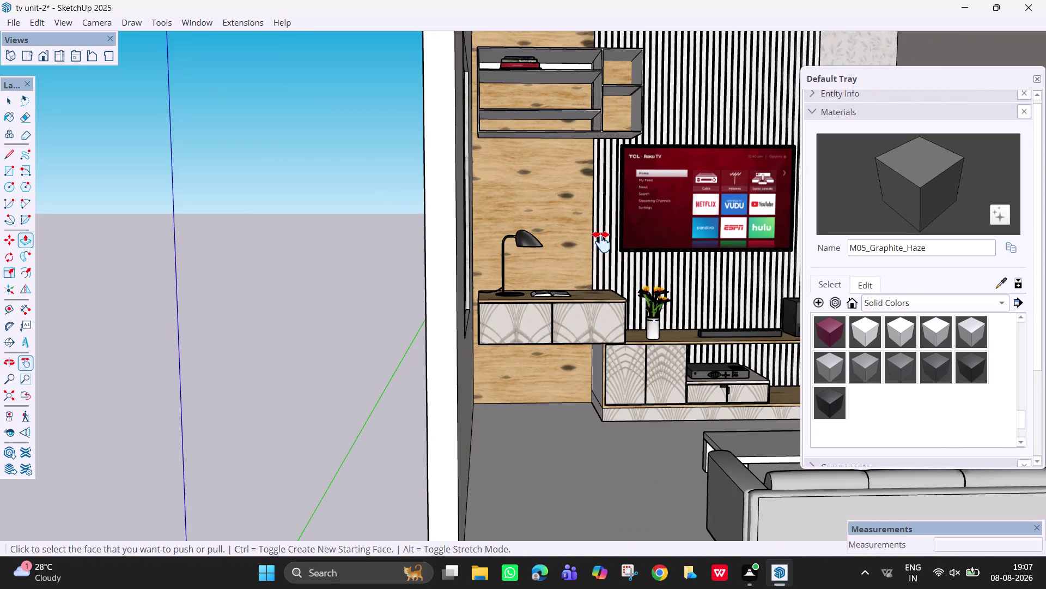
drag(593, 247, 369, 314)
scroll(down, 3)
middle_drag(430, 282, 390, 285)
key(Escape)
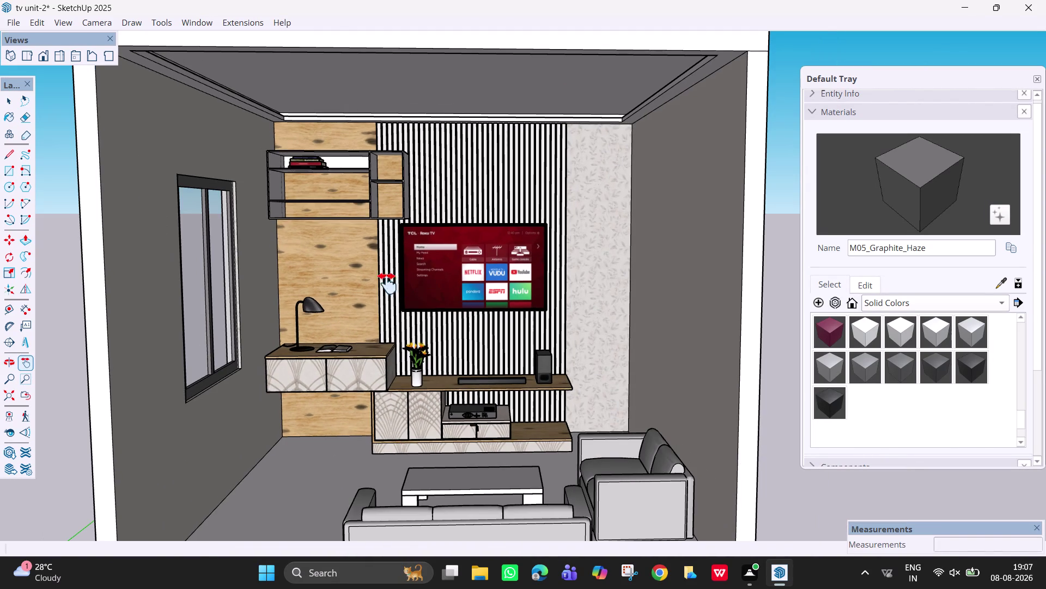
middle_drag(205, 265, 184, 265)
scroll(up, 3)
scroll(up, 3)
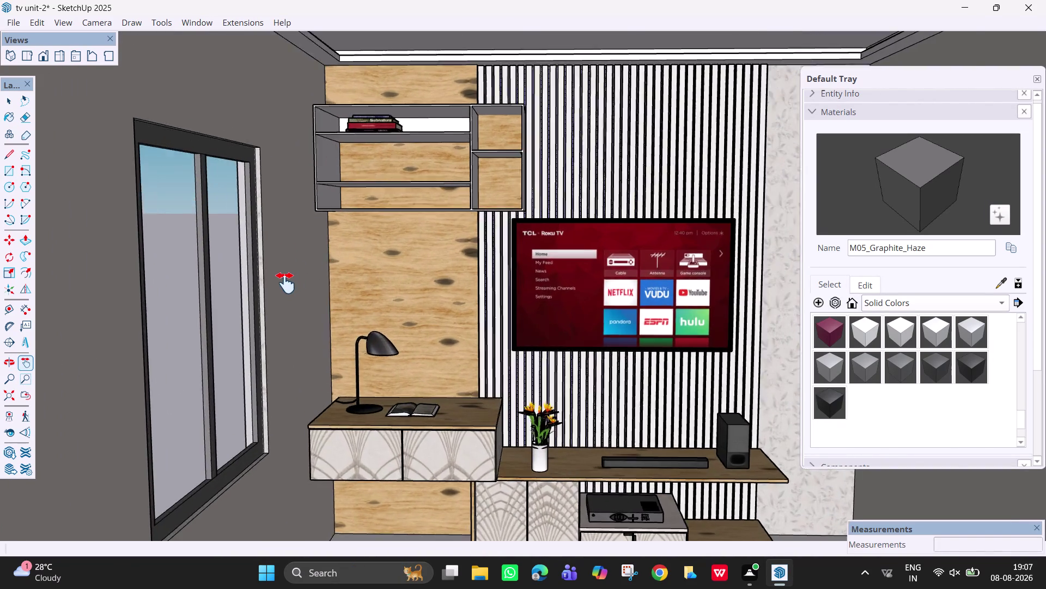
scroll(up, 3)
middle_drag(248, 305, 286, 324)
scroll(up, 3)
scroll(down, 3)
scroll(down, 3)
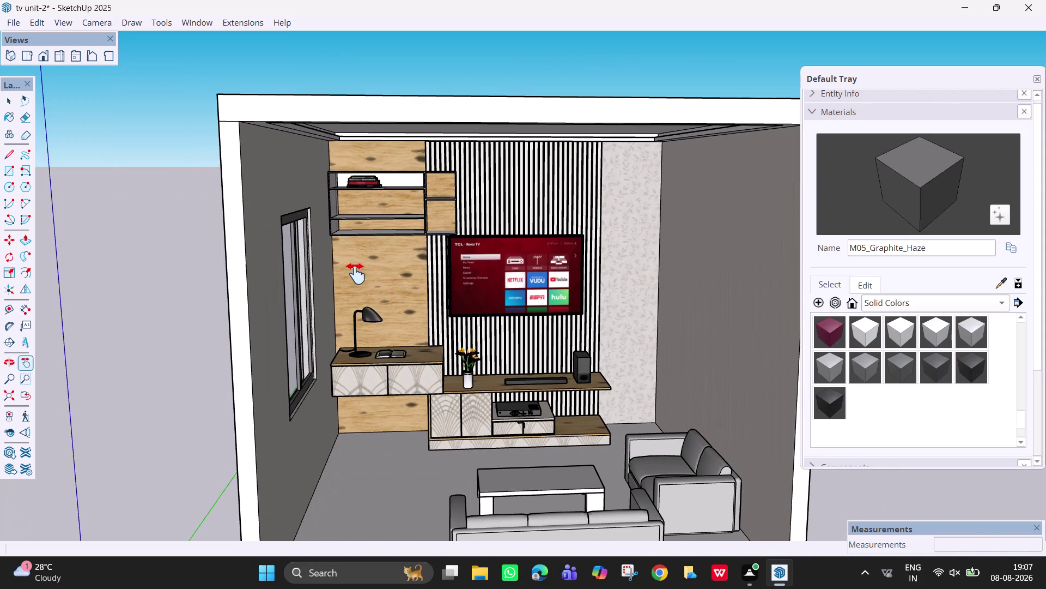
key(h)
drag(478, 321, 423, 281)
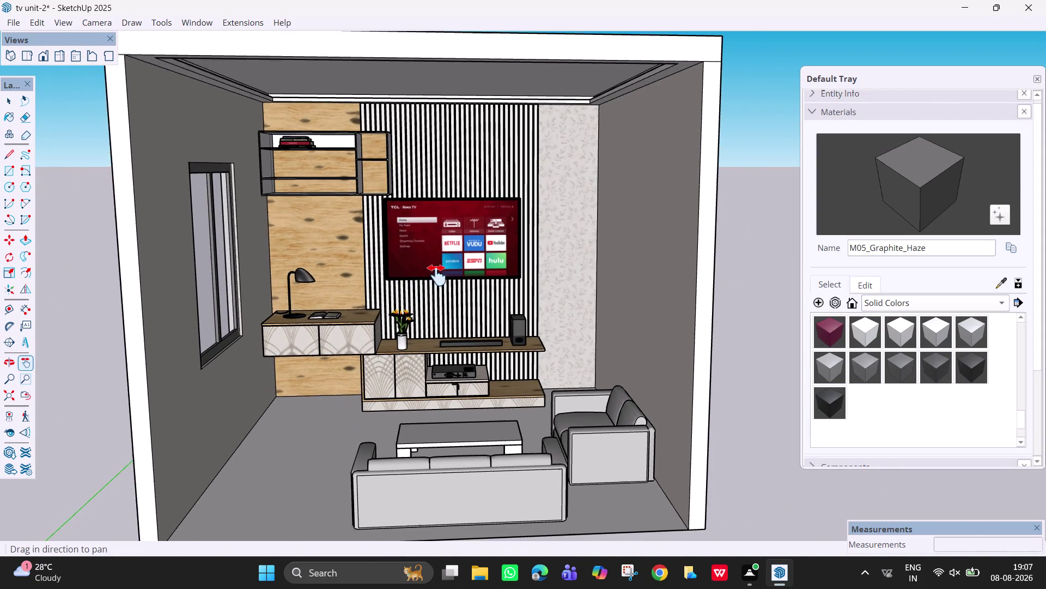
drag(423, 282, 437, 275)
scroll(up, 3)
middle_drag(470, 296, 430, 286)
key(h)
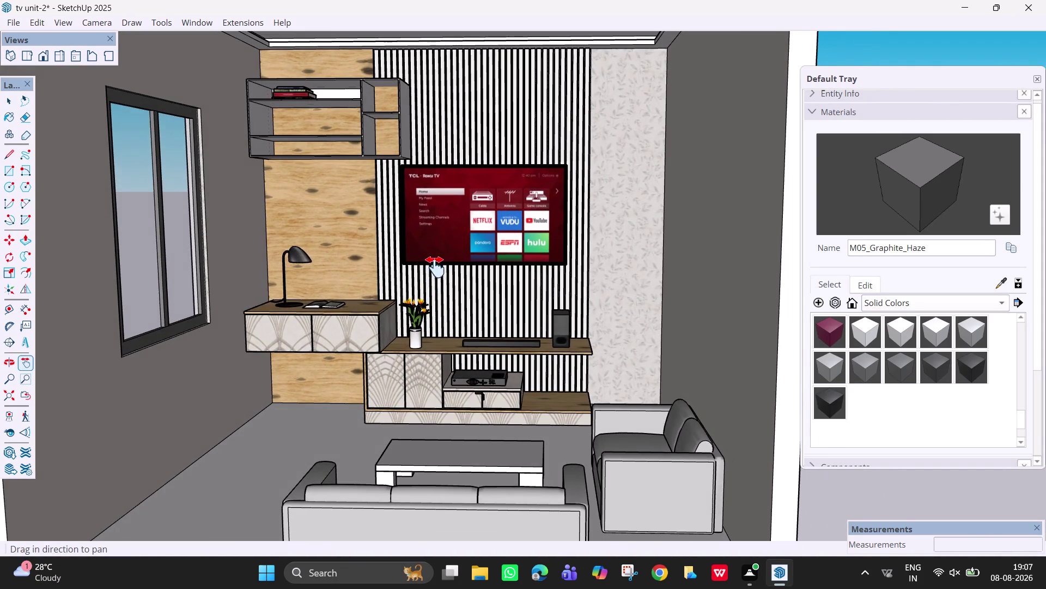
drag(436, 267, 486, 230)
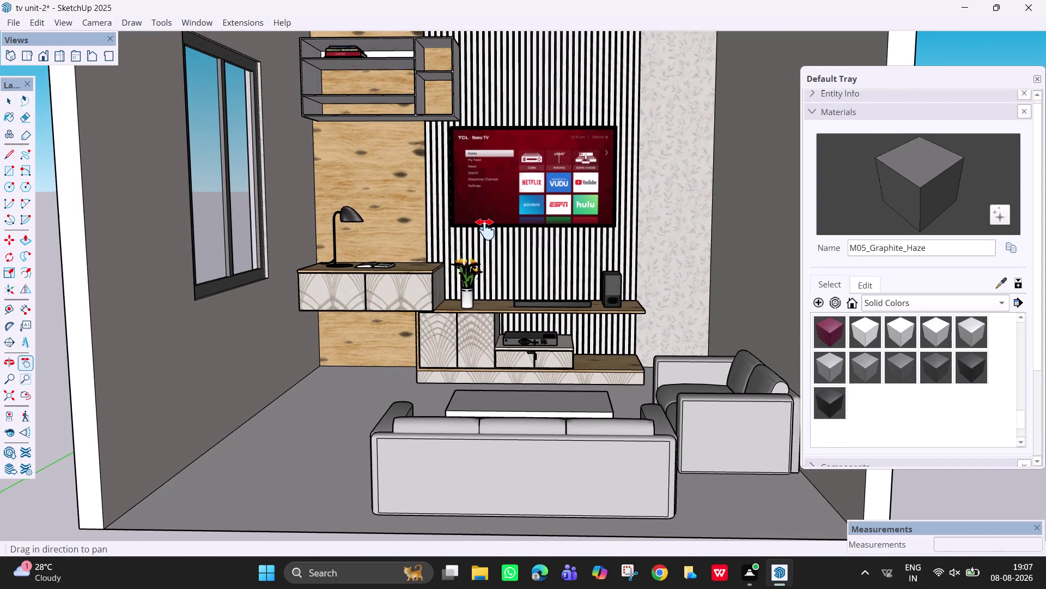
drag(485, 230, 489, 229)
middle_drag(495, 231, 504, 235)
scroll(down, 3)
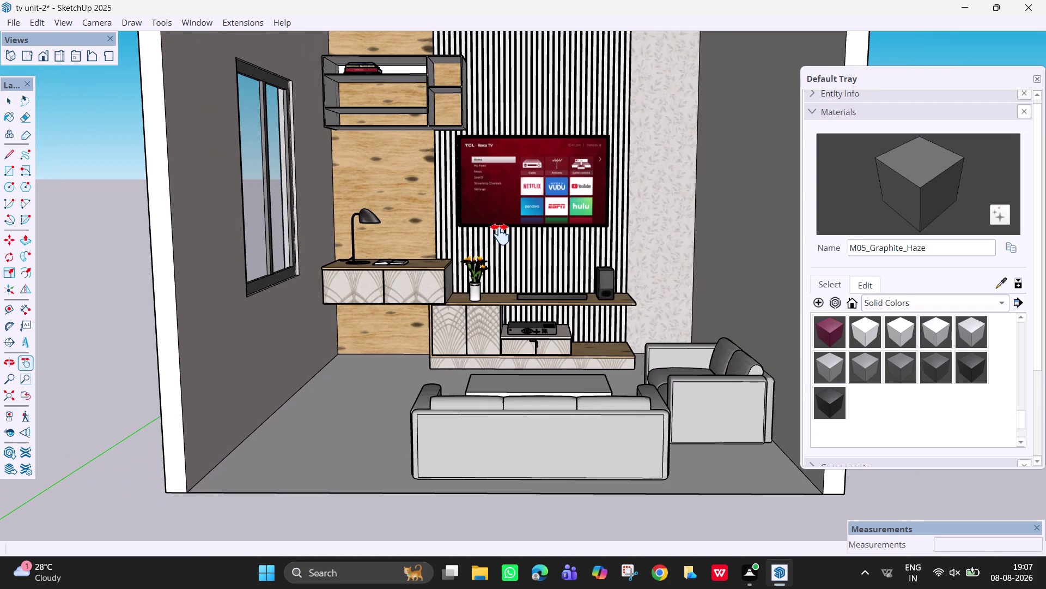
drag(499, 233, 500, 260)
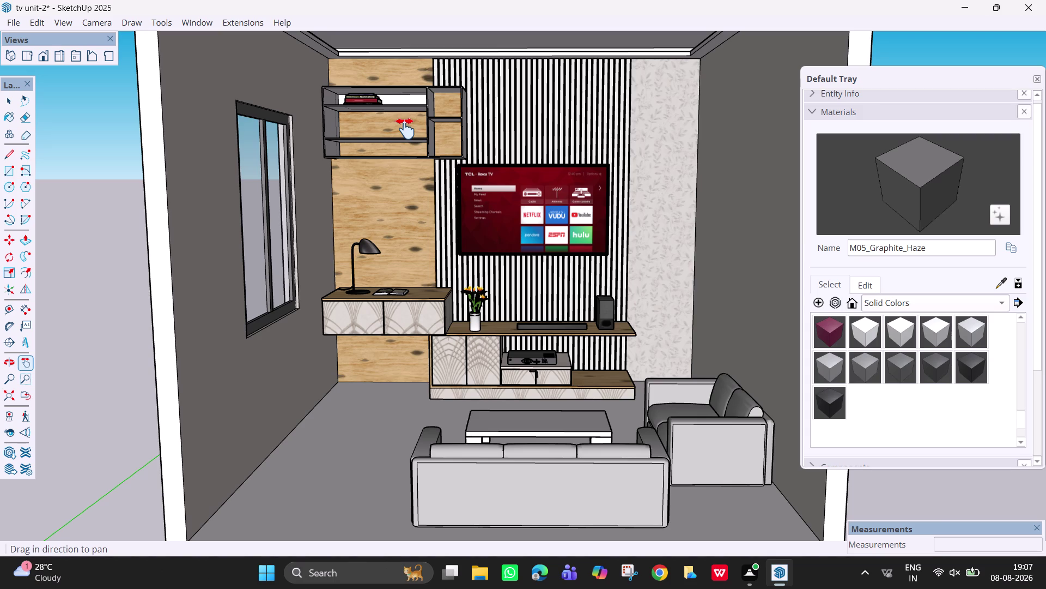
scroll(up, 3)
scroll(up, 3)
scroll(down, 3)
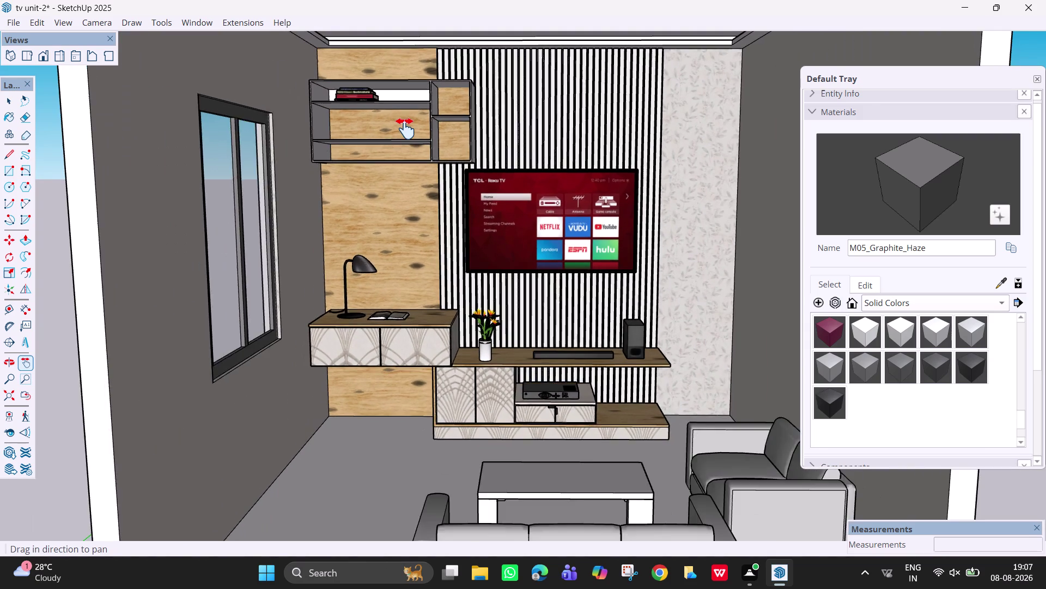
scroll(down, 3)
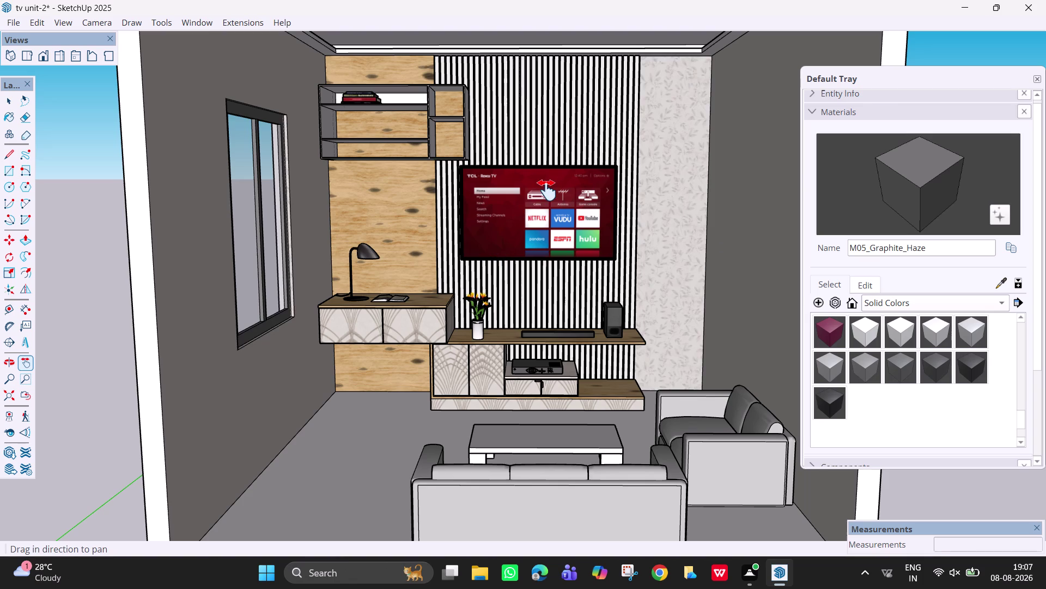
scroll(up, 3)
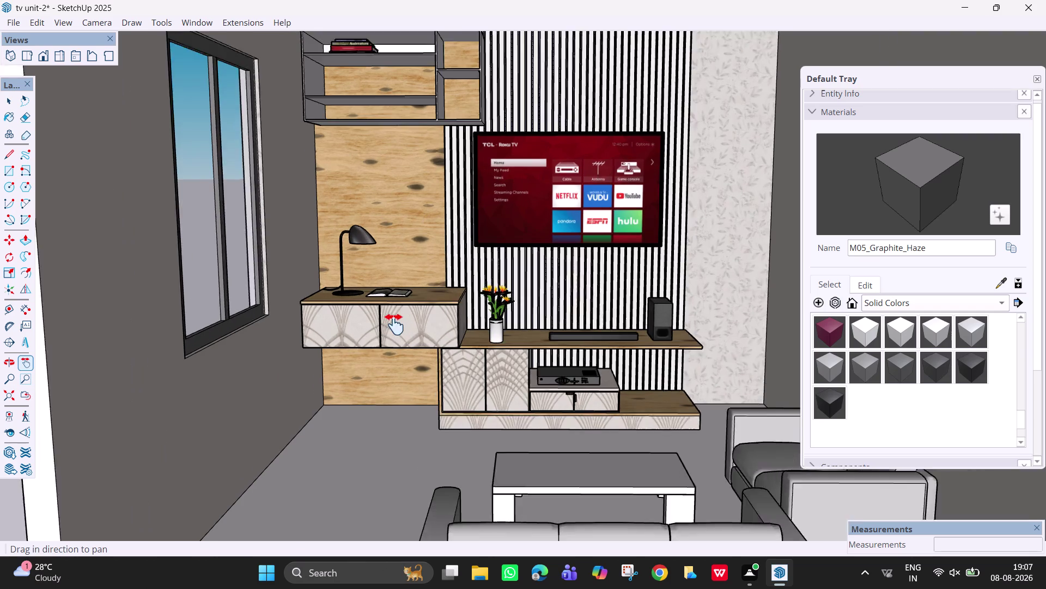
middle_drag(483, 312, 403, 345)
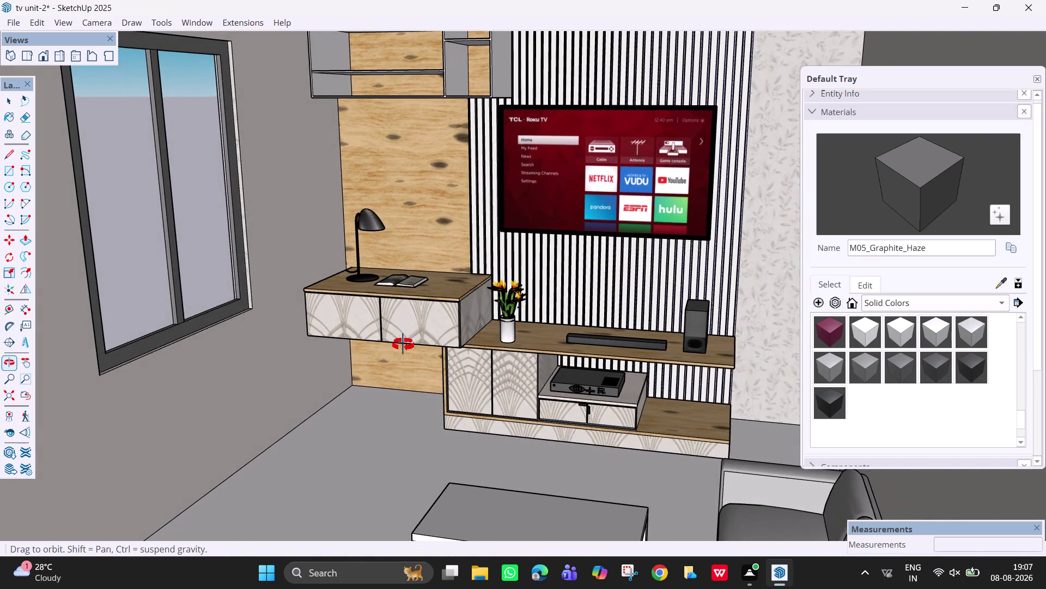
middle_drag(403, 344, 477, 277)
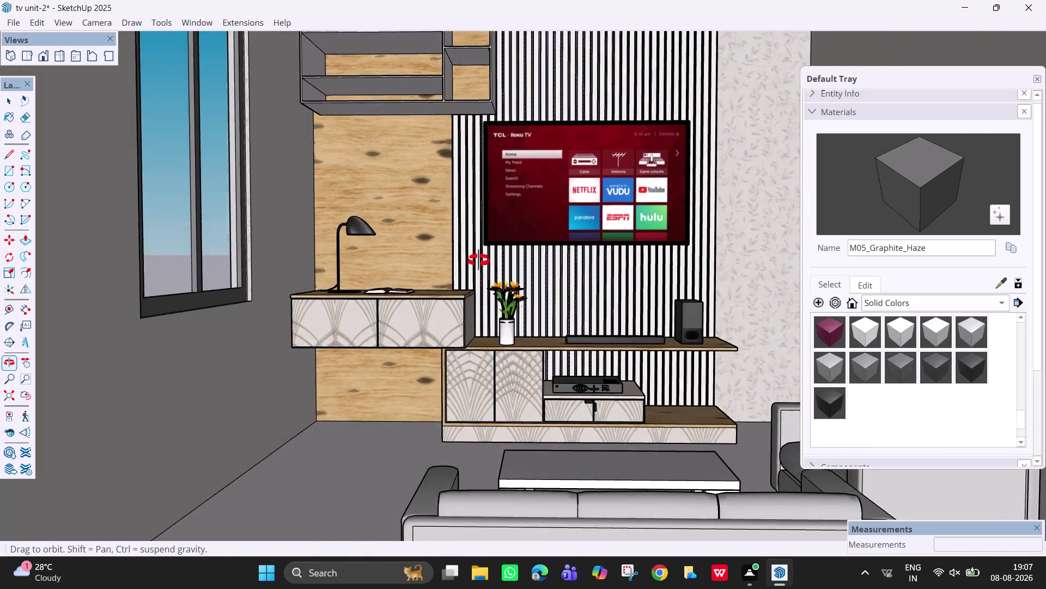
middle_drag(477, 278, 472, 286)
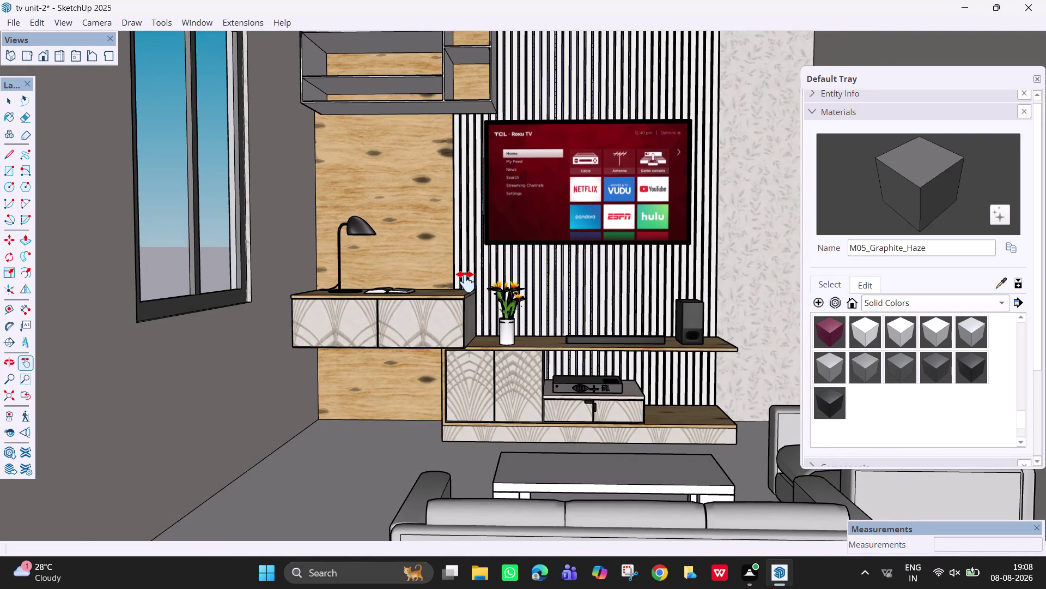
scroll(down, 3)
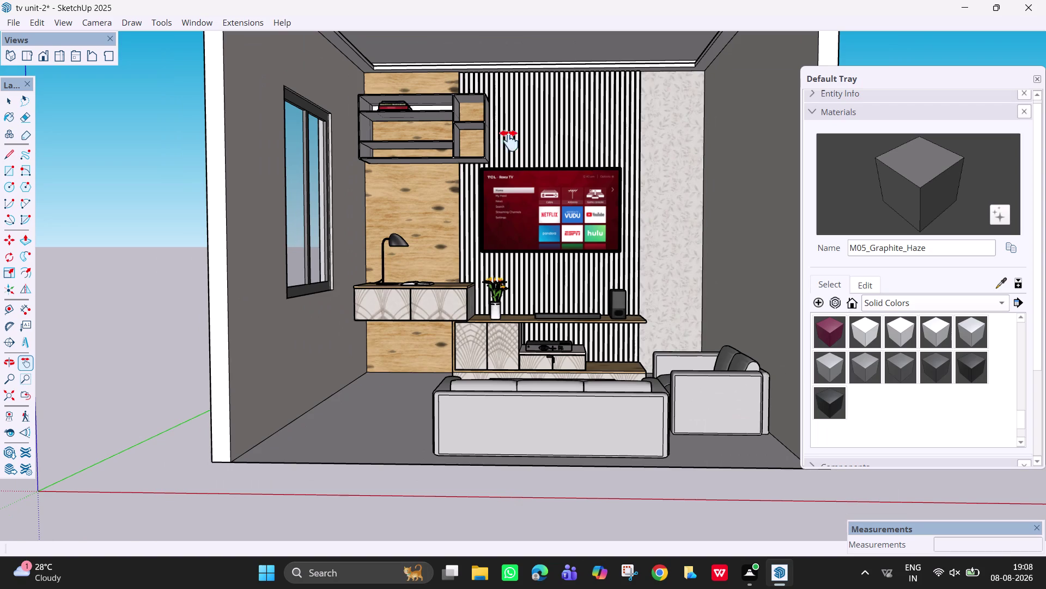
scroll(down, 3)
key(ctrl+s)
key(ctrl+s)
key(ctrl+s)
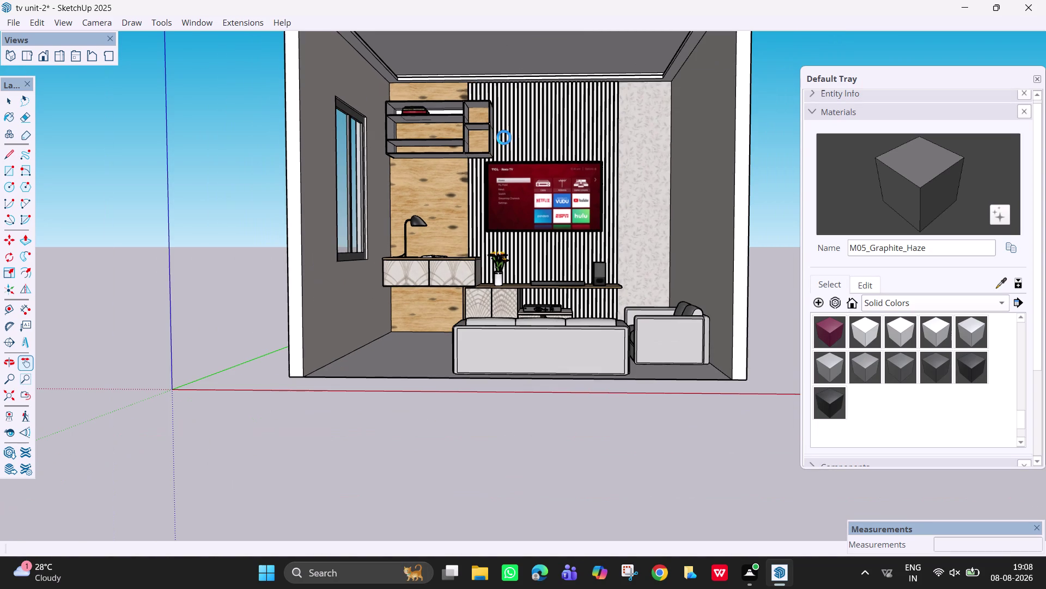
key(ctrl+s)
key(ctrl+s)
key(Escape)
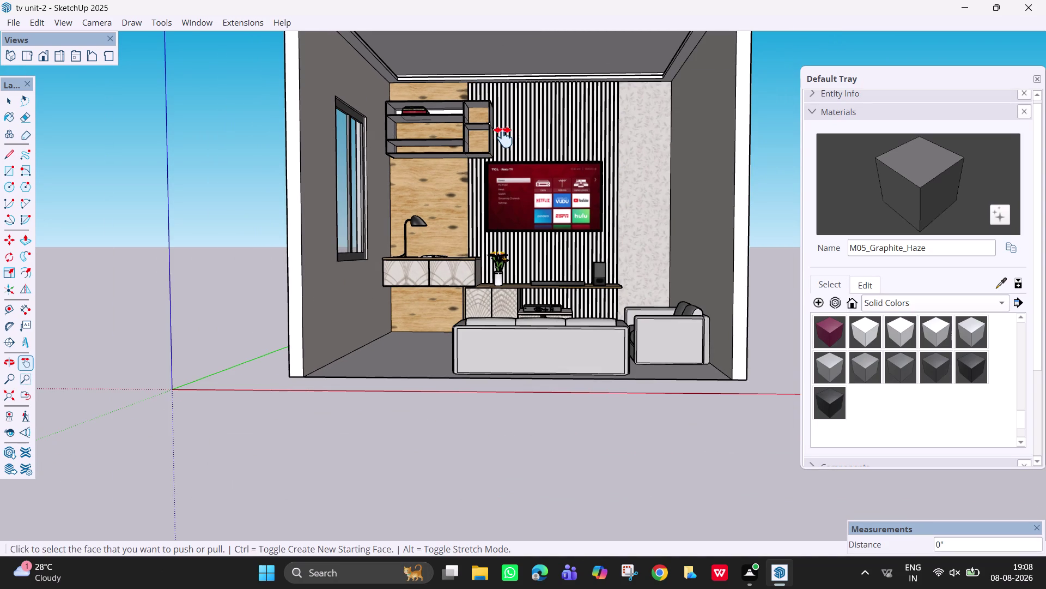
Orbit around the room and hide the materials panel.
key(space)
scroll(down, 3)
middle_drag(543, 222, 541, 255)
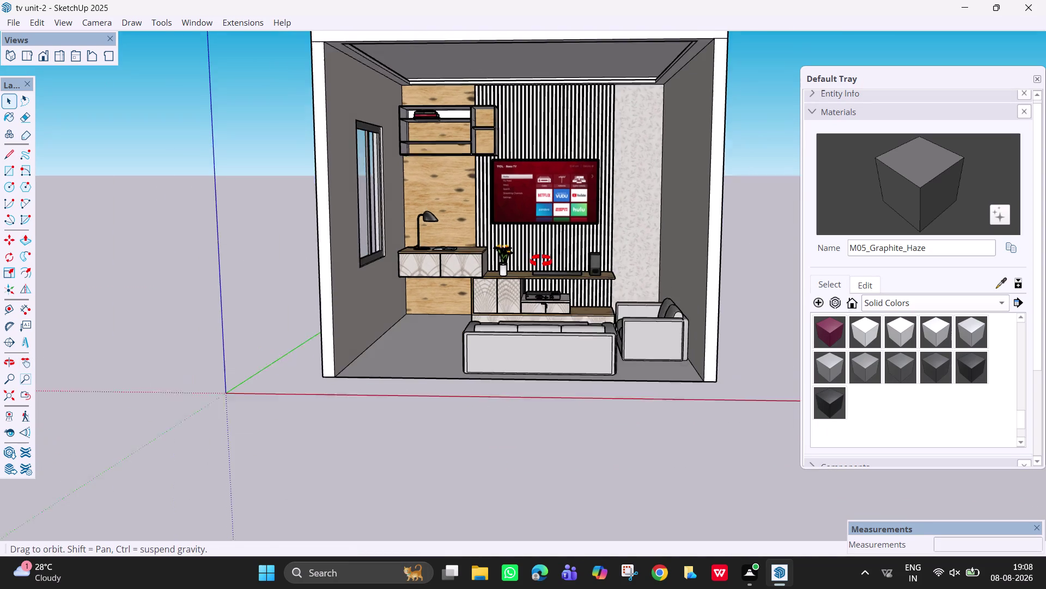
middle_drag(542, 256, 537, 261)
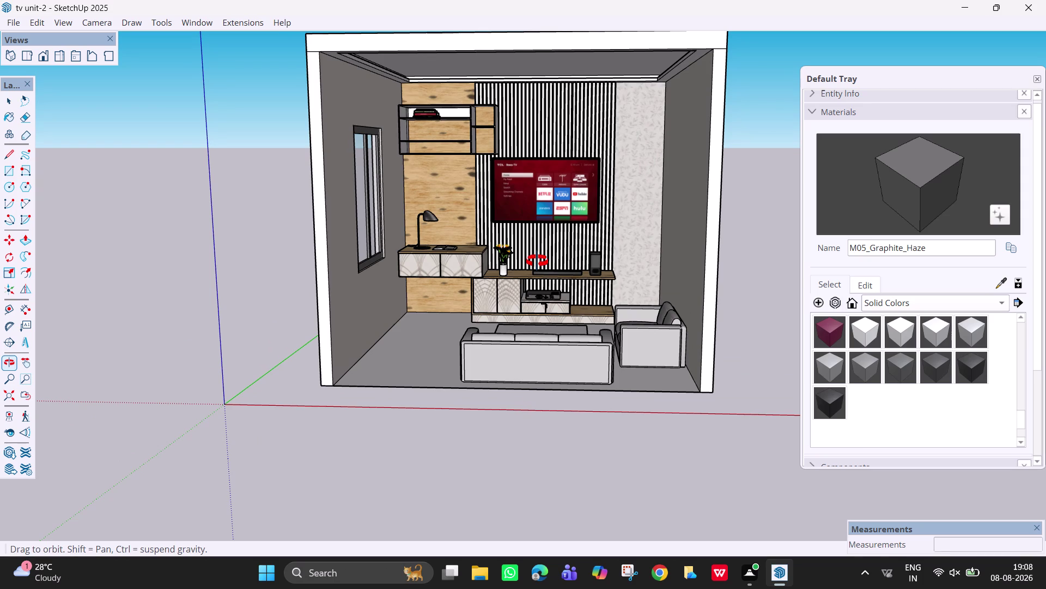
middle_drag(538, 261, 613, 274)
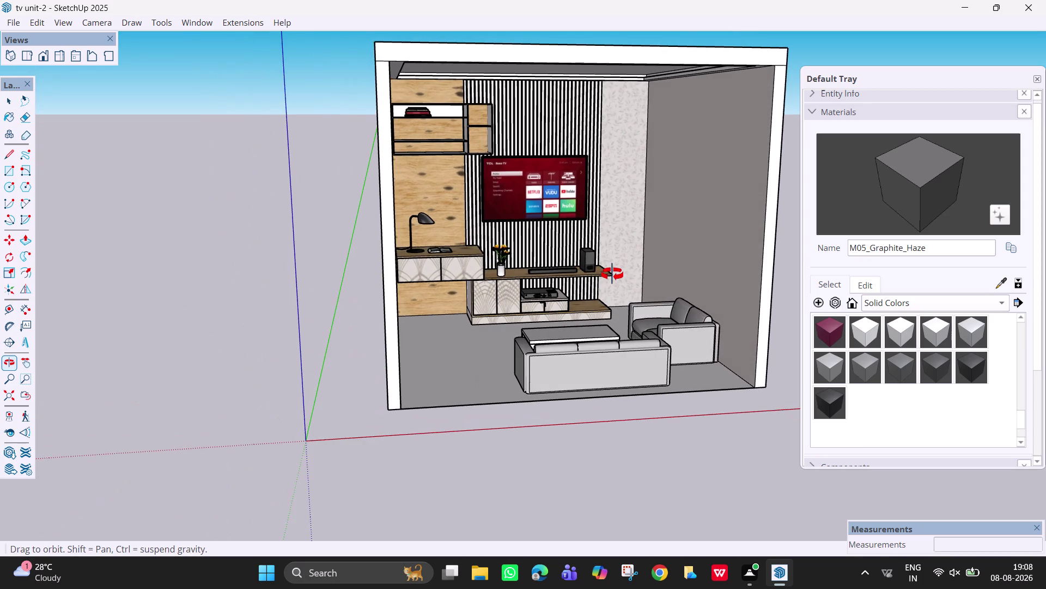
middle_drag(613, 274, 572, 273)
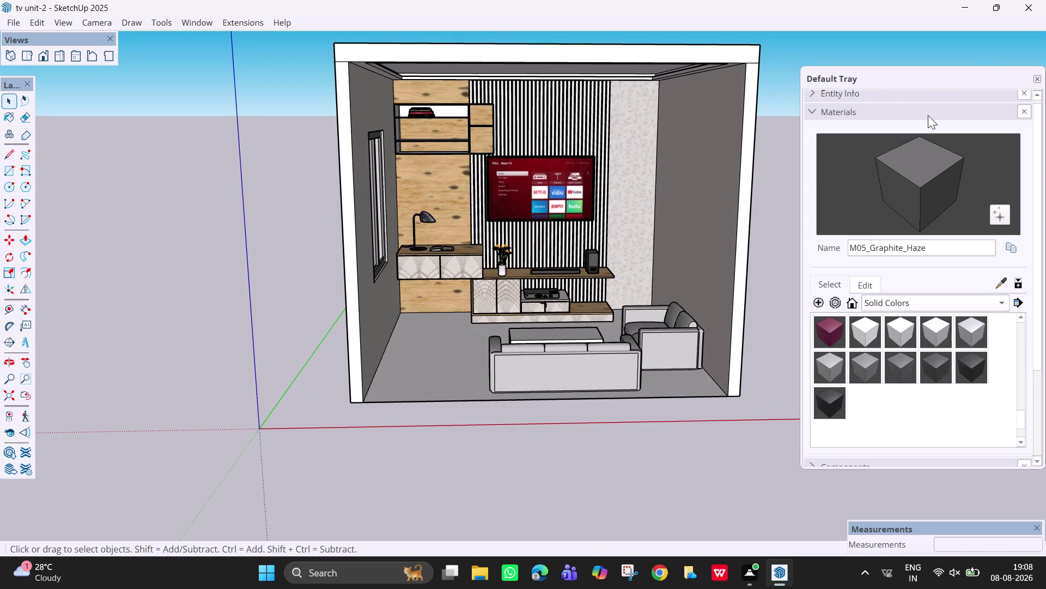
click(1033, 78)
Zoom and tilt the view down onto the floor before the TV unit.
scroll(up, 3)
middle_drag(580, 130, 578, 132)
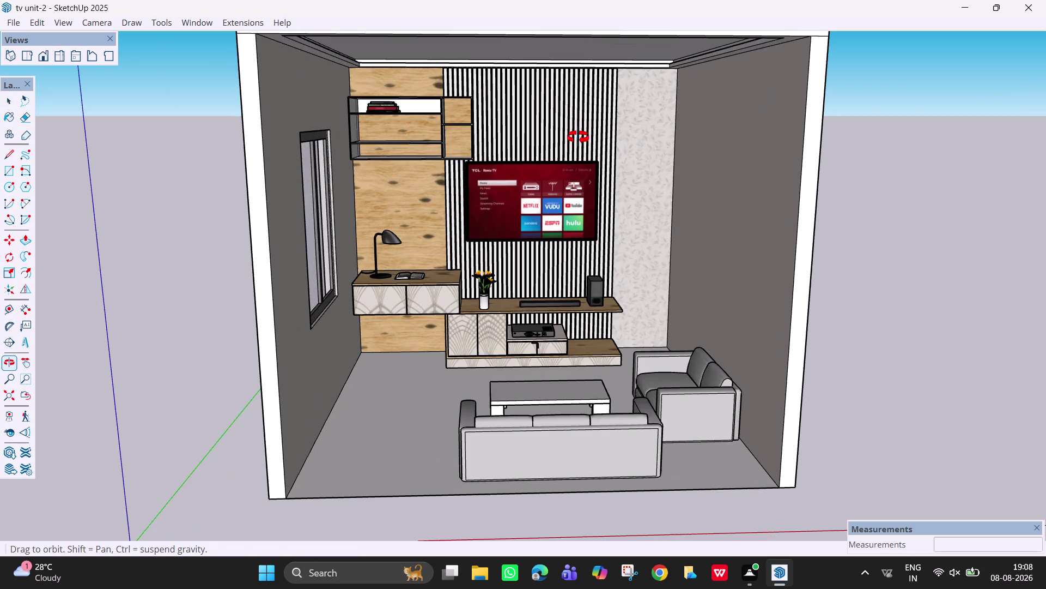
middle_drag(578, 131, 568, 103)
scroll(down, 3)
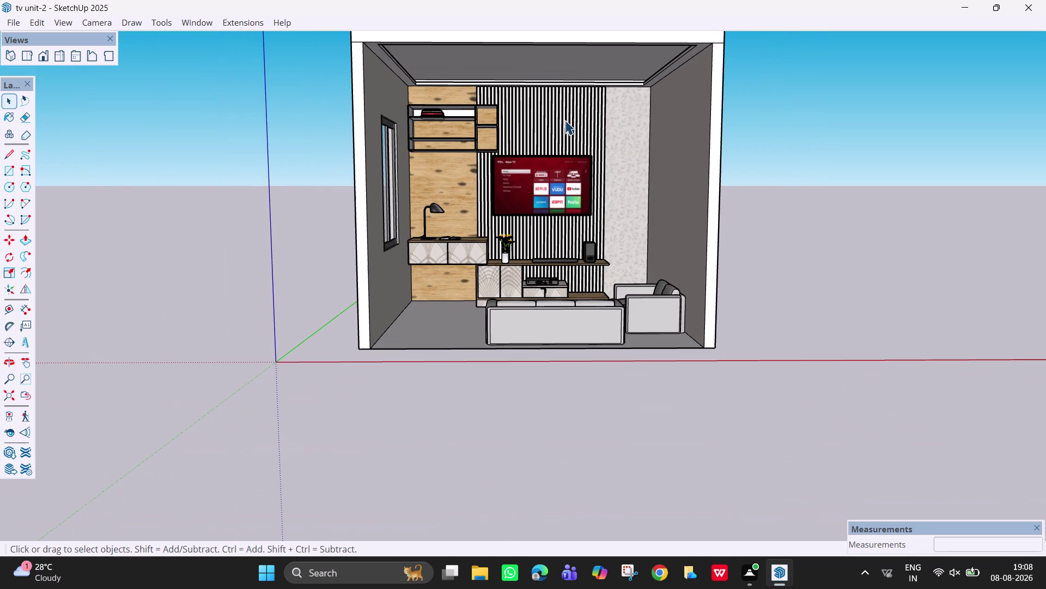
middle_drag(506, 263, 431, 459)
scroll(down, 3)
scroll(up, 3)
scroll(up, 3)
middle_drag(564, 319, 601, 280)
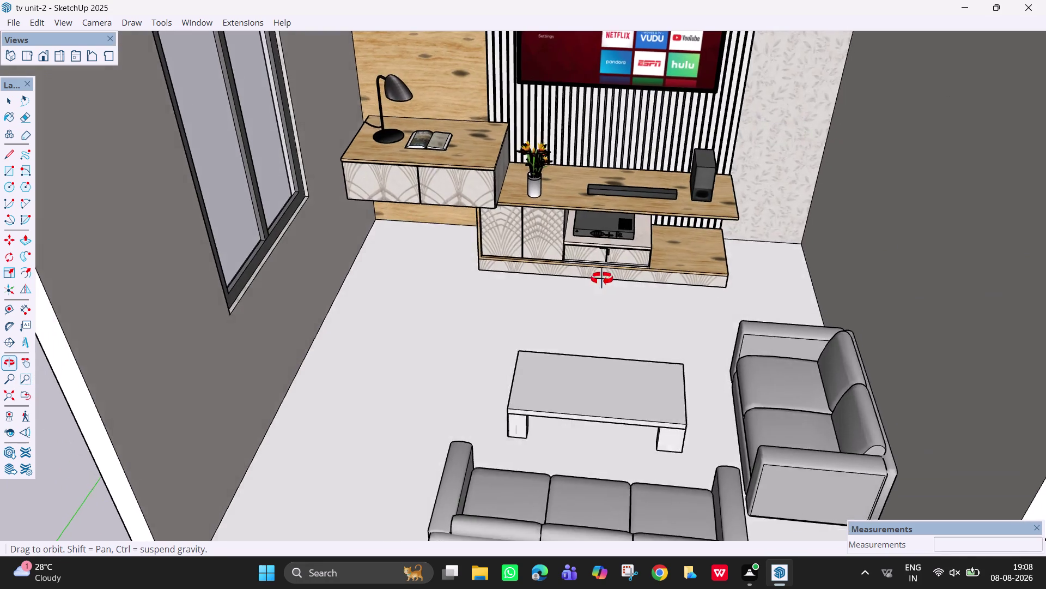
middle_drag(601, 280, 607, 266)
scroll(down, 3)
Show the Default Tray again and paint the floor with an exterior tile material.
click(211, 20)
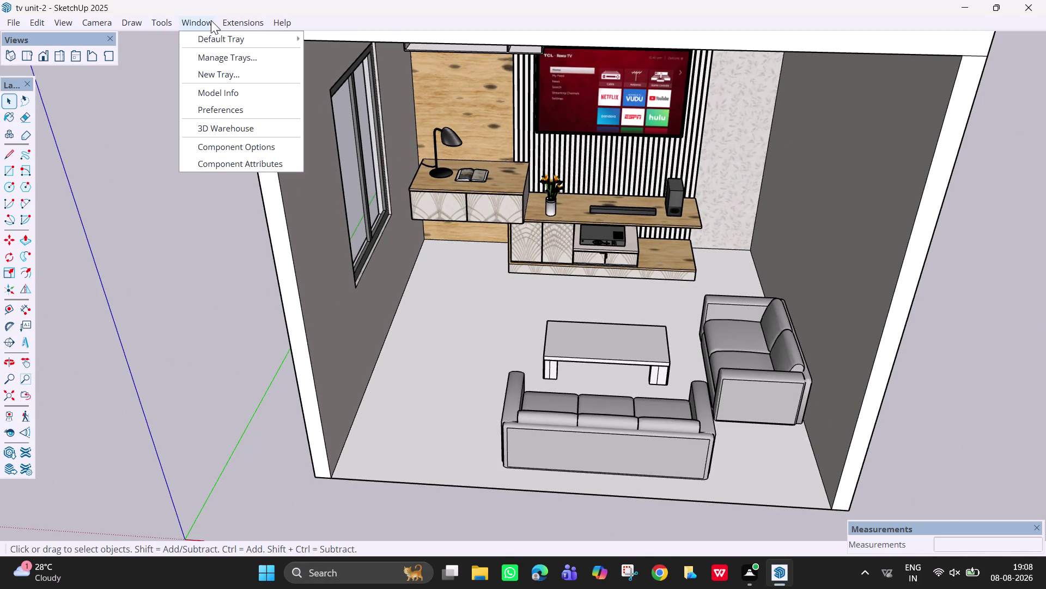
click(223, 36)
click(330, 38)
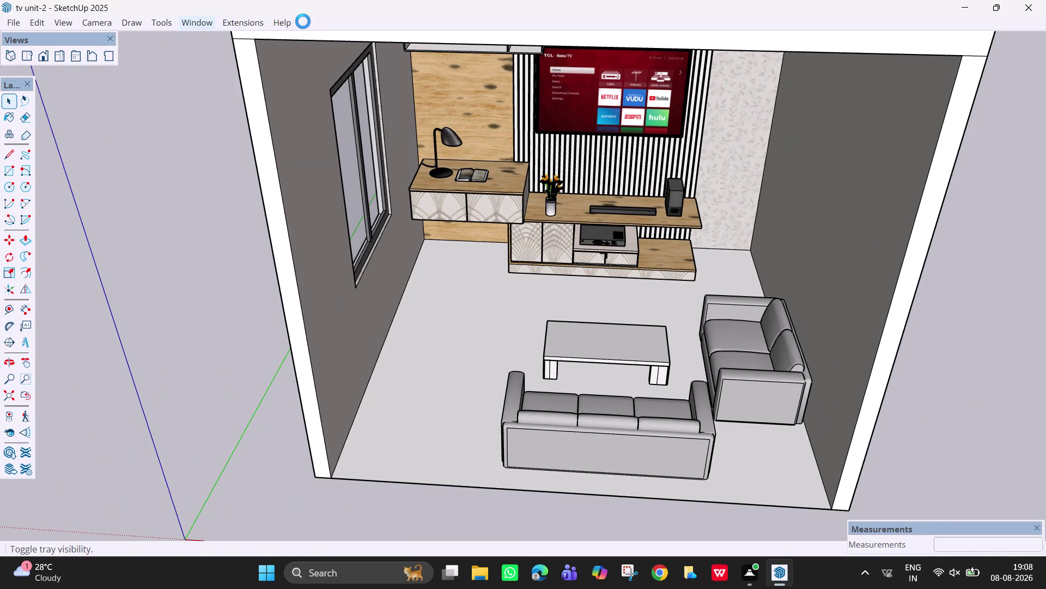
click(883, 298)
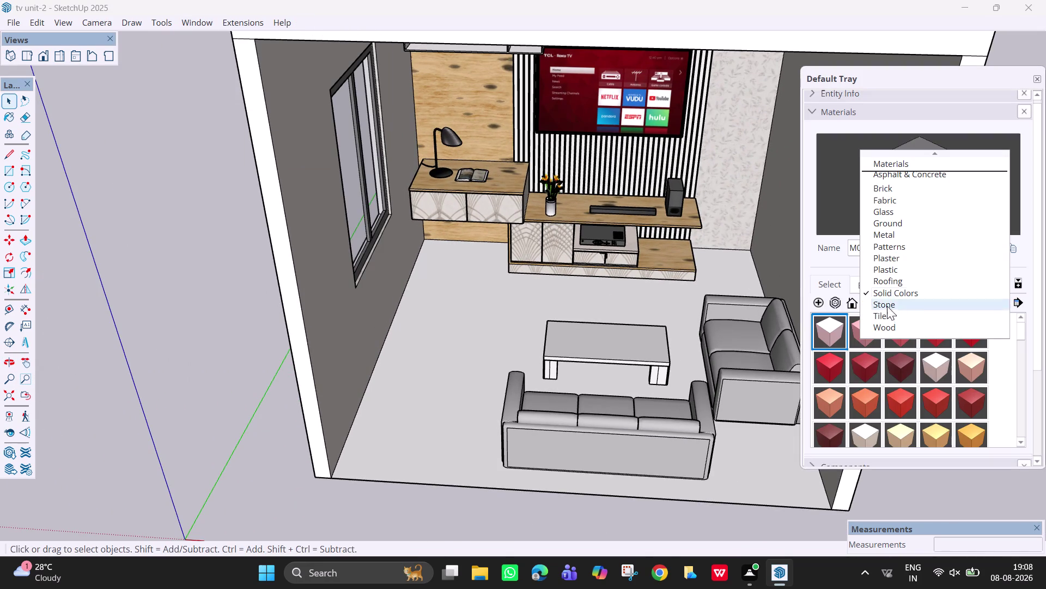
click(886, 315)
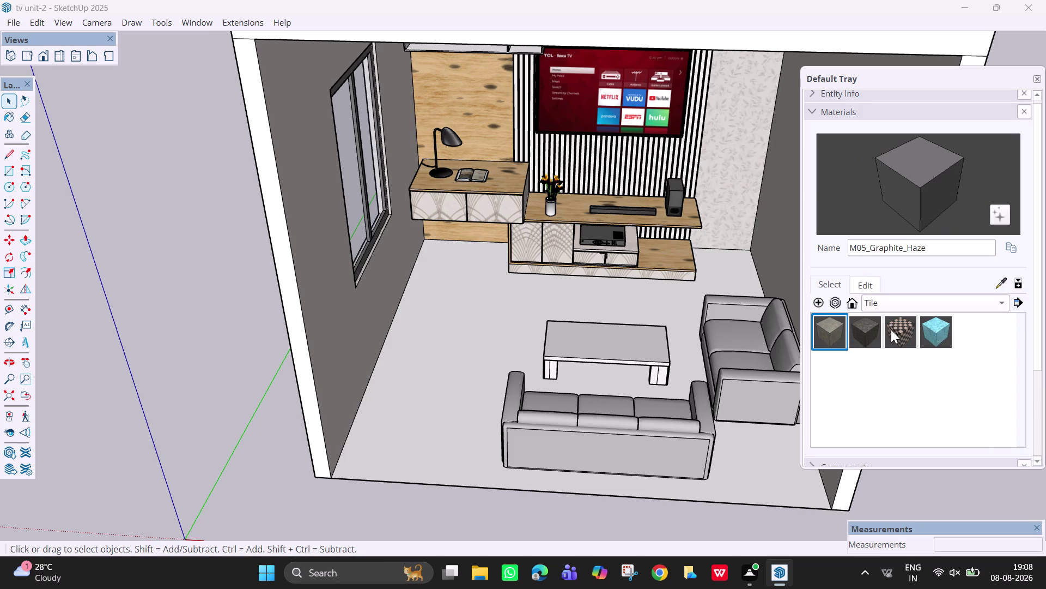
click(836, 325)
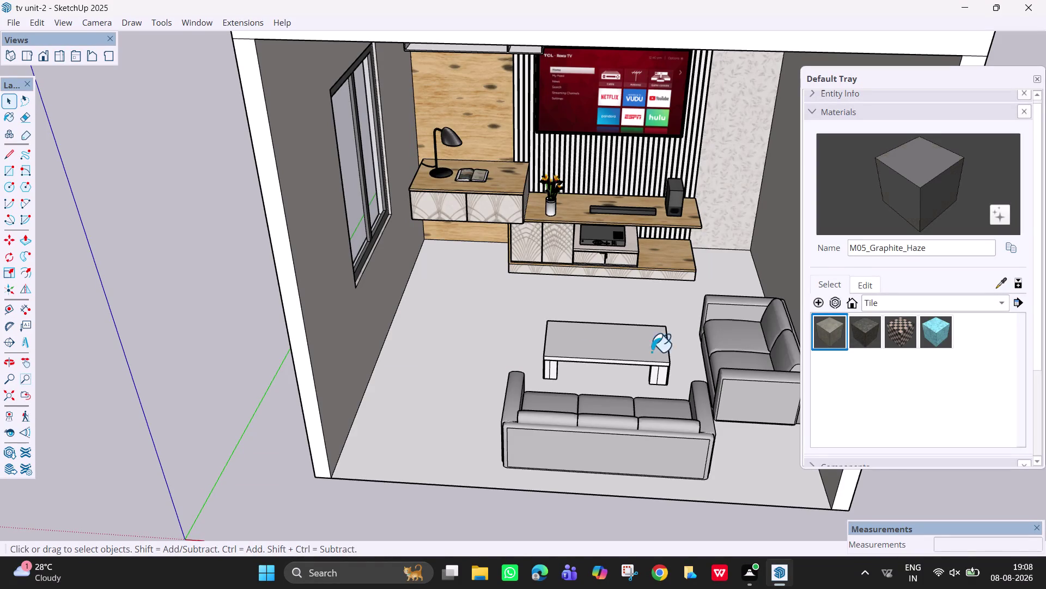
click(503, 347)
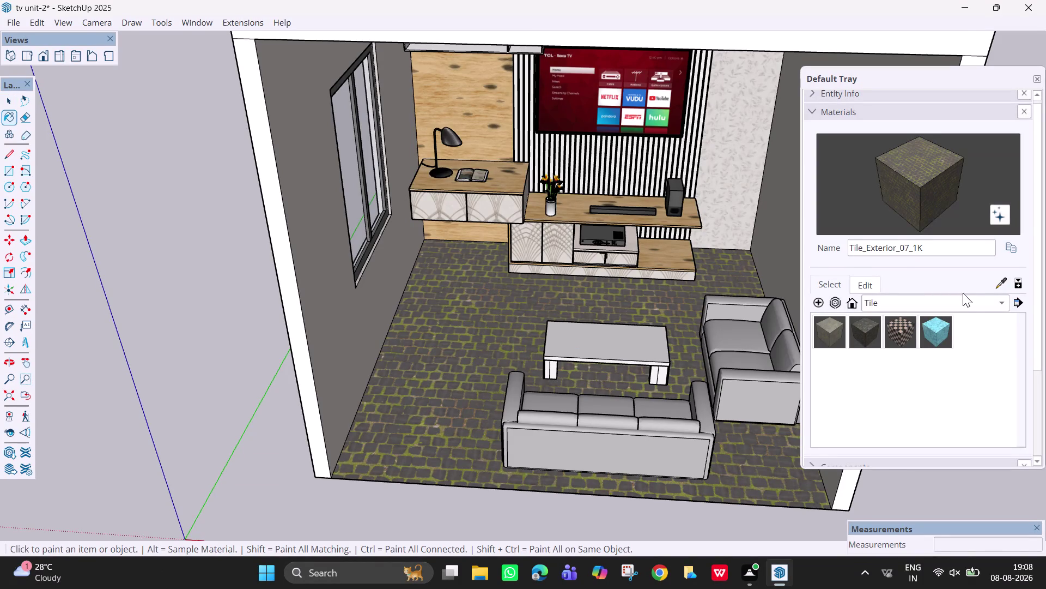
Repaint the floor with Marble_03_1K from the Stone materials.
click(990, 305)
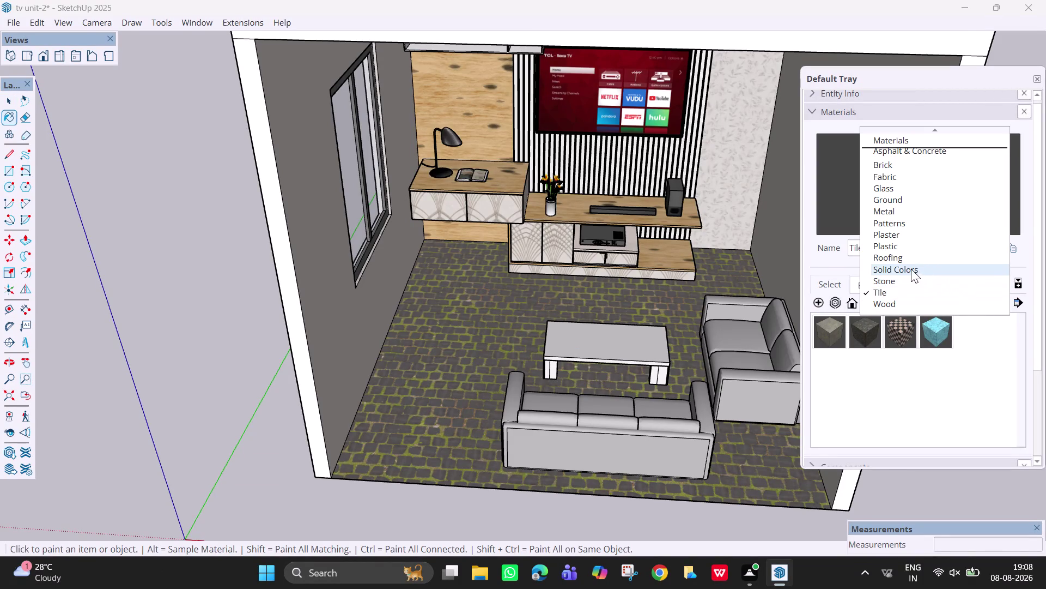
click(911, 280)
click(862, 335)
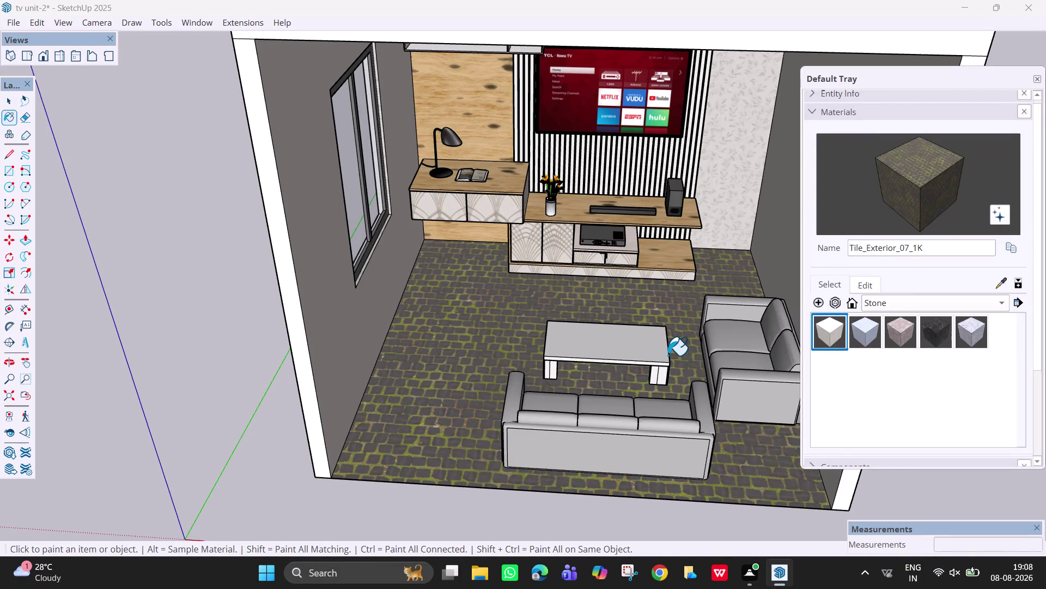
click(460, 340)
Paint the floor with the cream-white Marble_01_1K from the Stone materials.
click(835, 329)
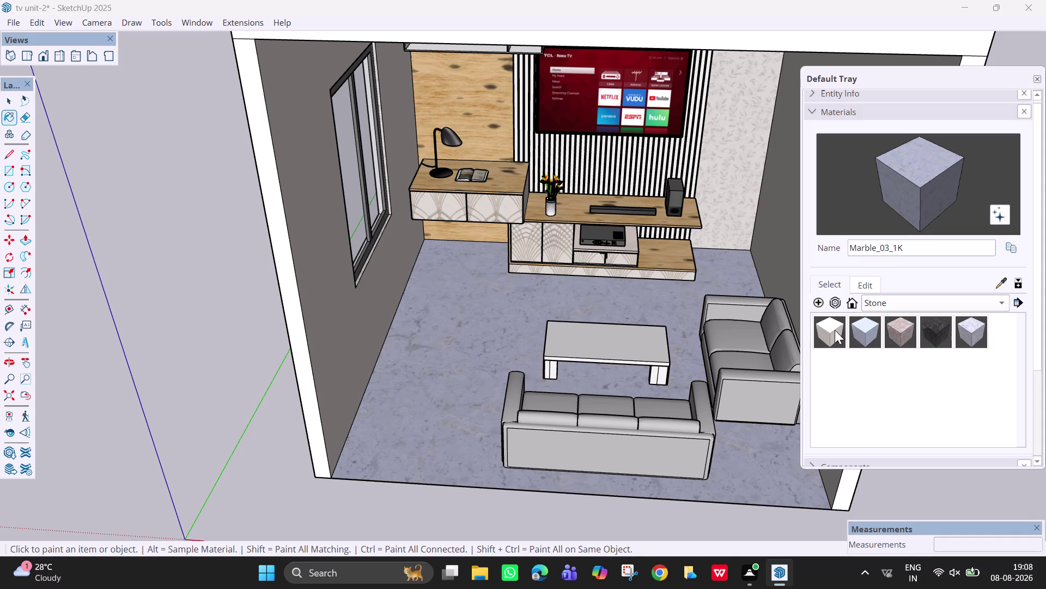
click(437, 369)
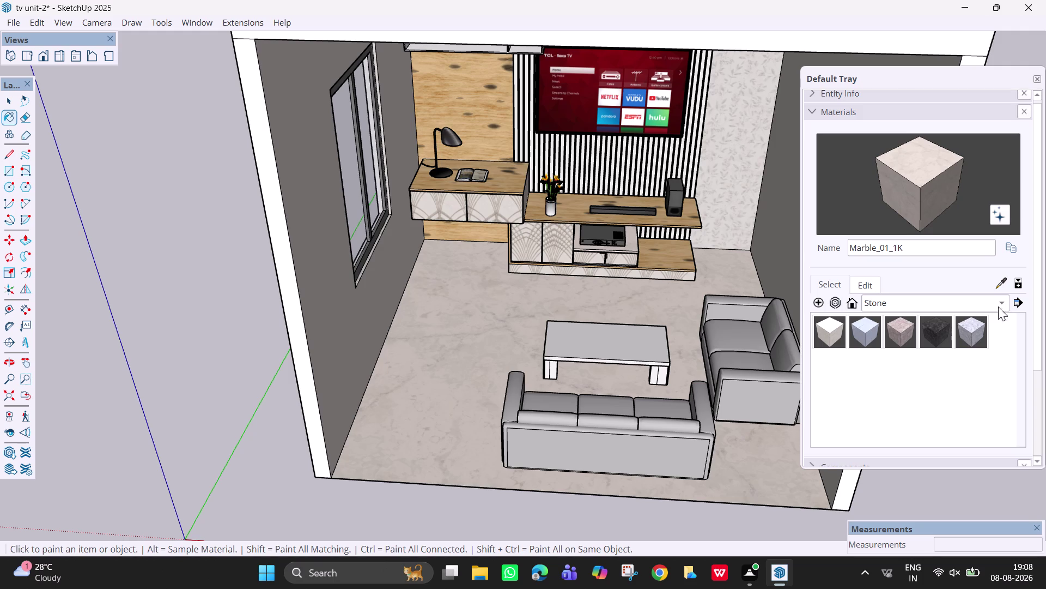
scroll(up, 3)
scroll(down, 3)
middle_drag(581, 306, 583, 276)
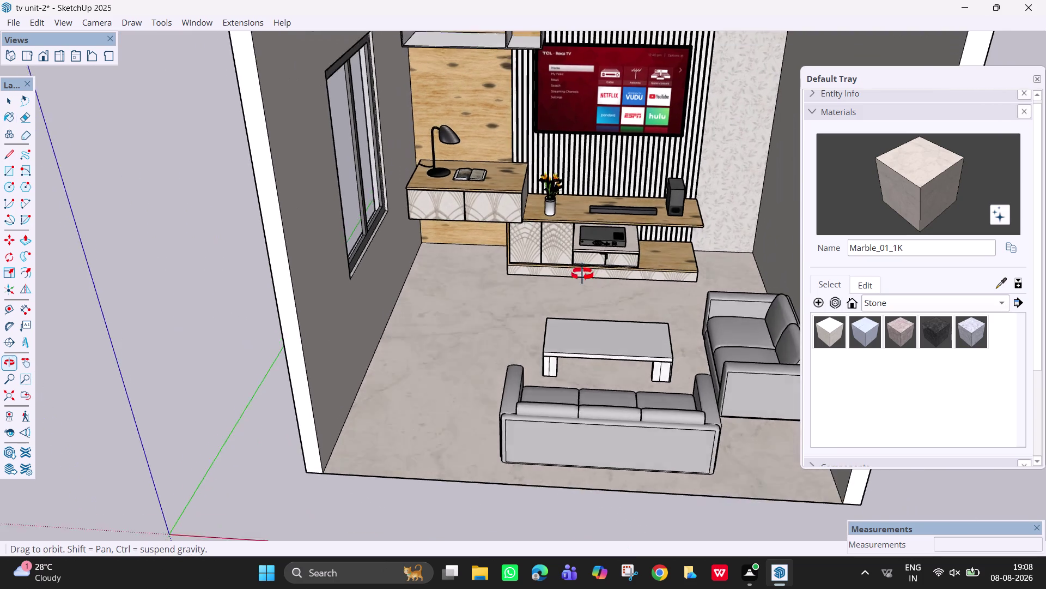
middle_drag(582, 275, 573, 334)
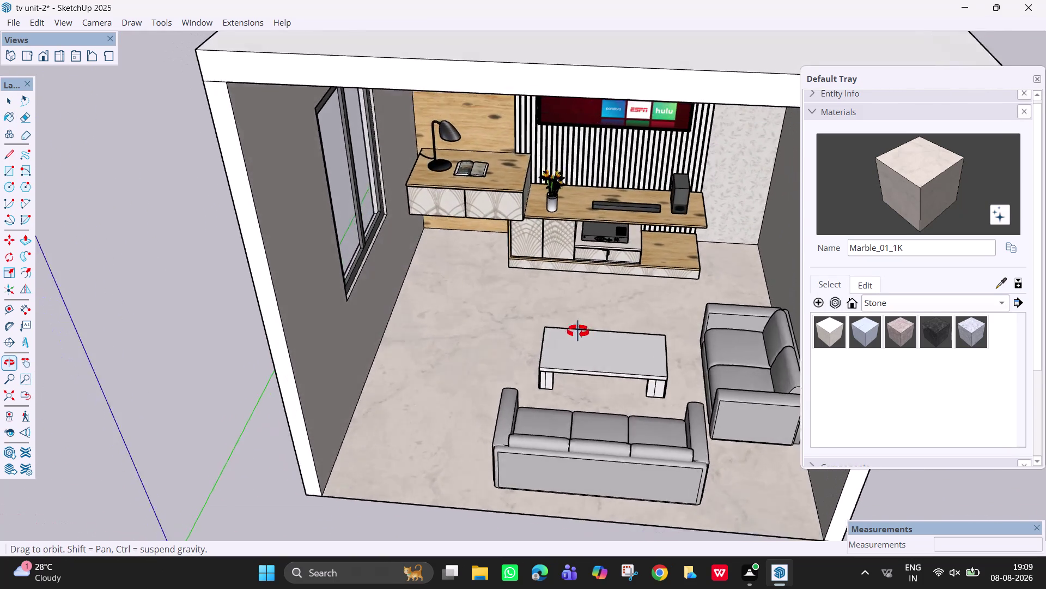
middle_drag(573, 334, 616, 313)
scroll(up, 3)
scroll(down, 3)
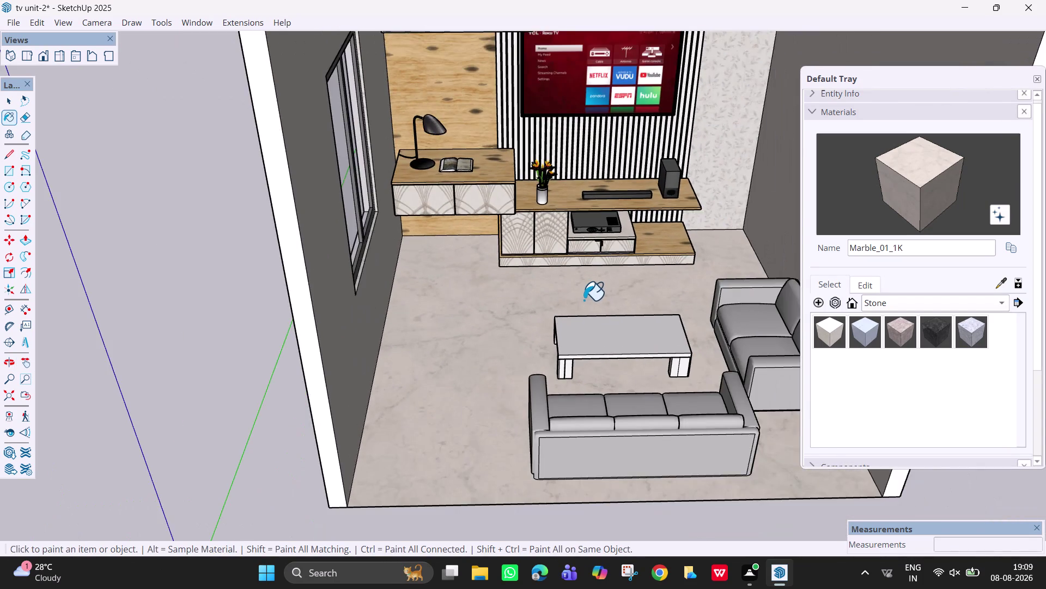
scroll(down, 3)
middle_drag(582, 296, 540, 268)
key(h)
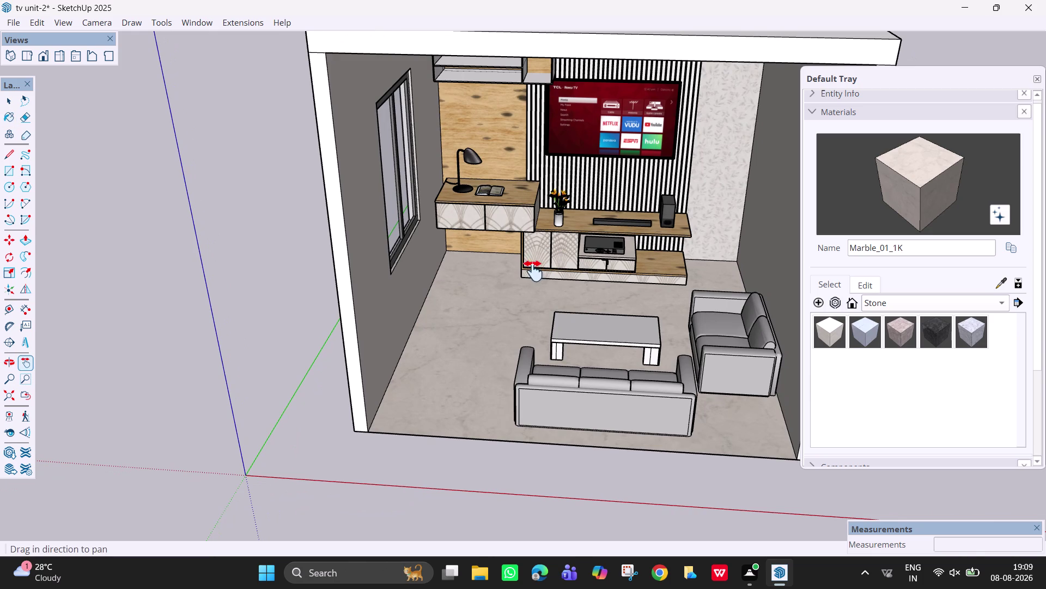
drag(529, 276, 479, 327)
middle_drag(479, 329, 510, 328)
scroll(up, 3)
scroll(down, 3)
scroll(up, 3)
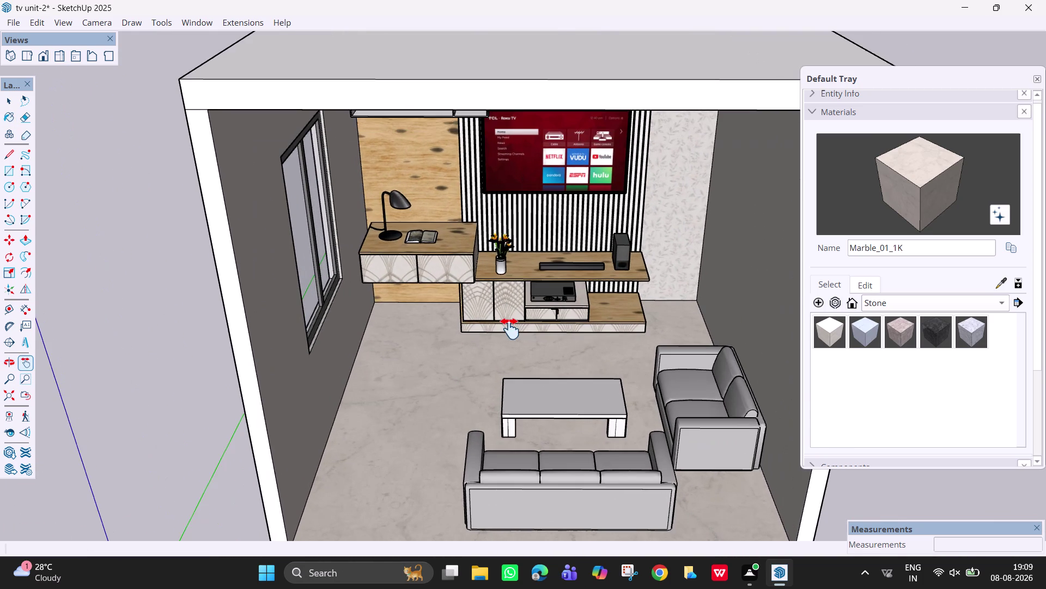
scroll(down, 3)
scroll(up, 3)
middle_drag(510, 329, 509, 297)
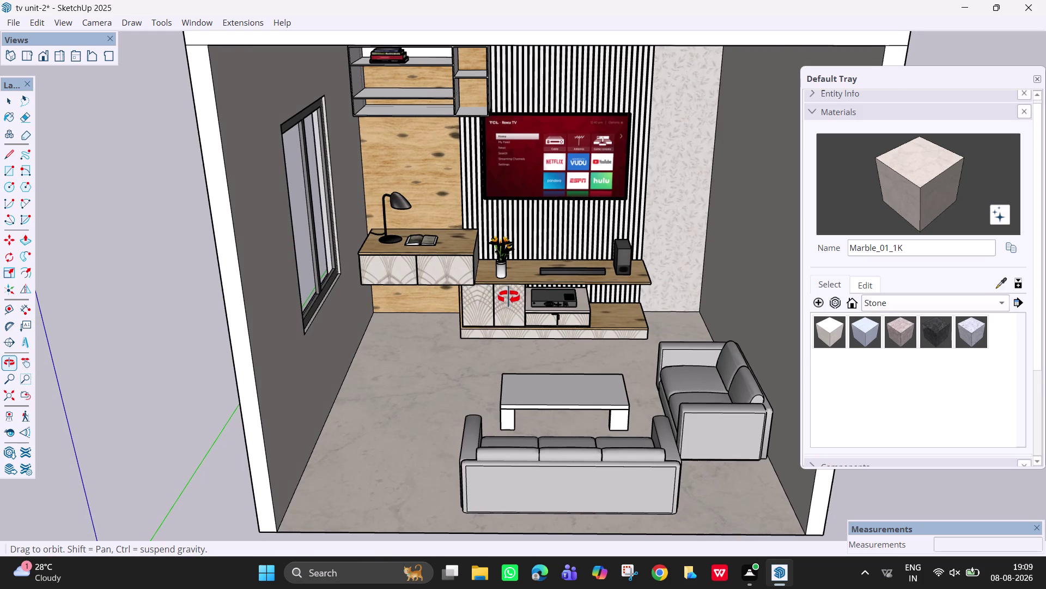
middle_drag(509, 297, 514, 300)
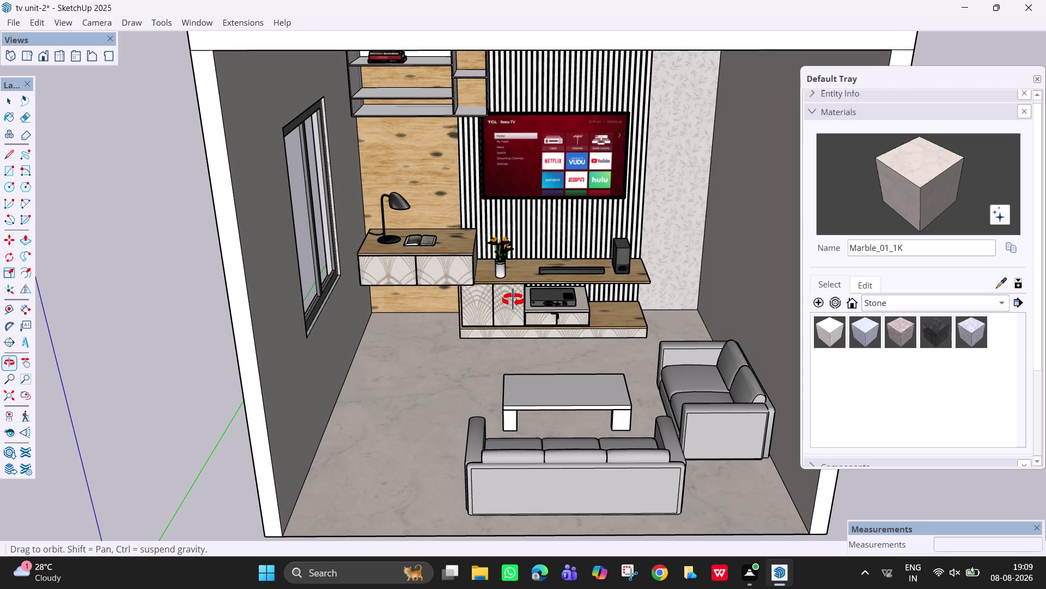
middle_drag(513, 300, 508, 299)
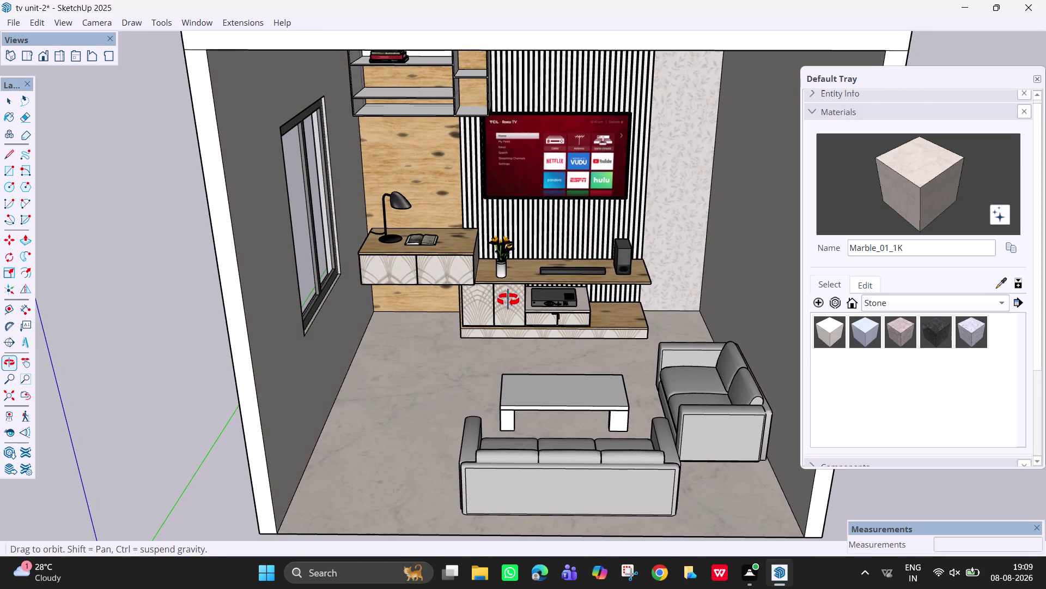
middle_drag(509, 300, 514, 300)
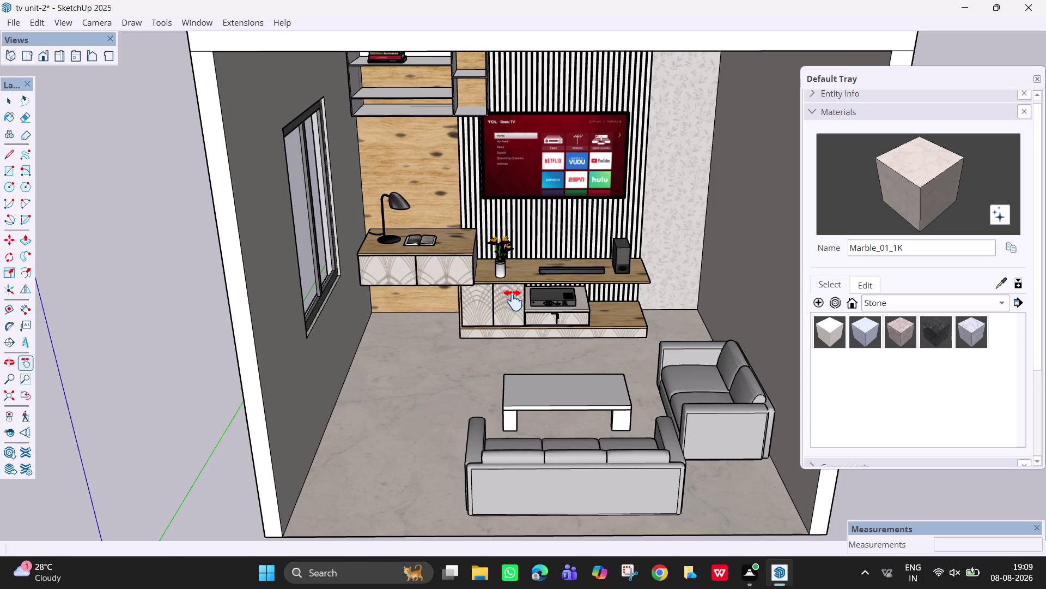
scroll(down, 3)
middle_drag(513, 301, 513, 241)
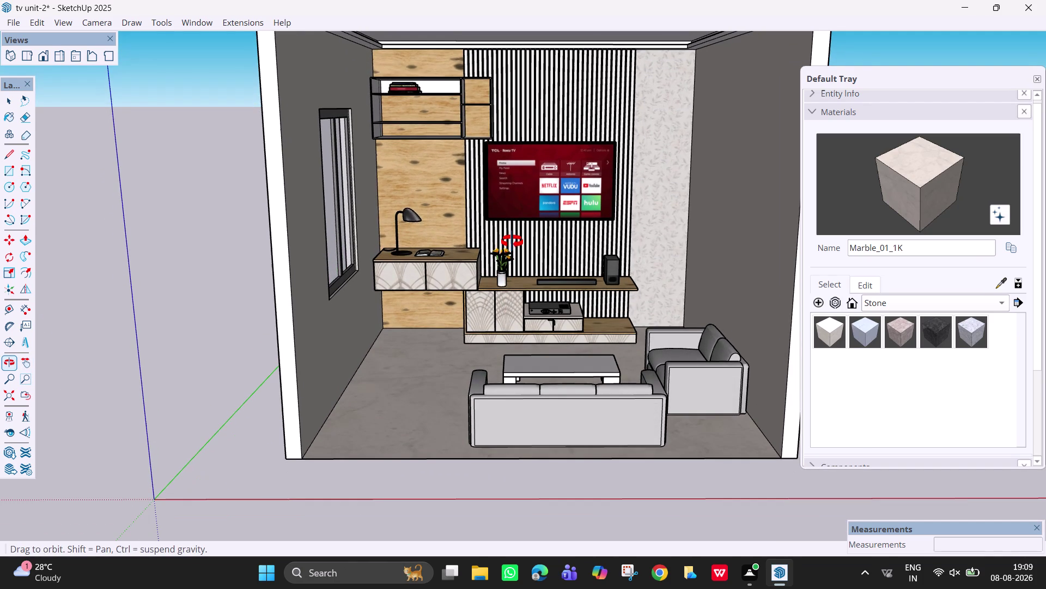
middle_drag(512, 241, 513, 245)
scroll(down, 3)
key(space)
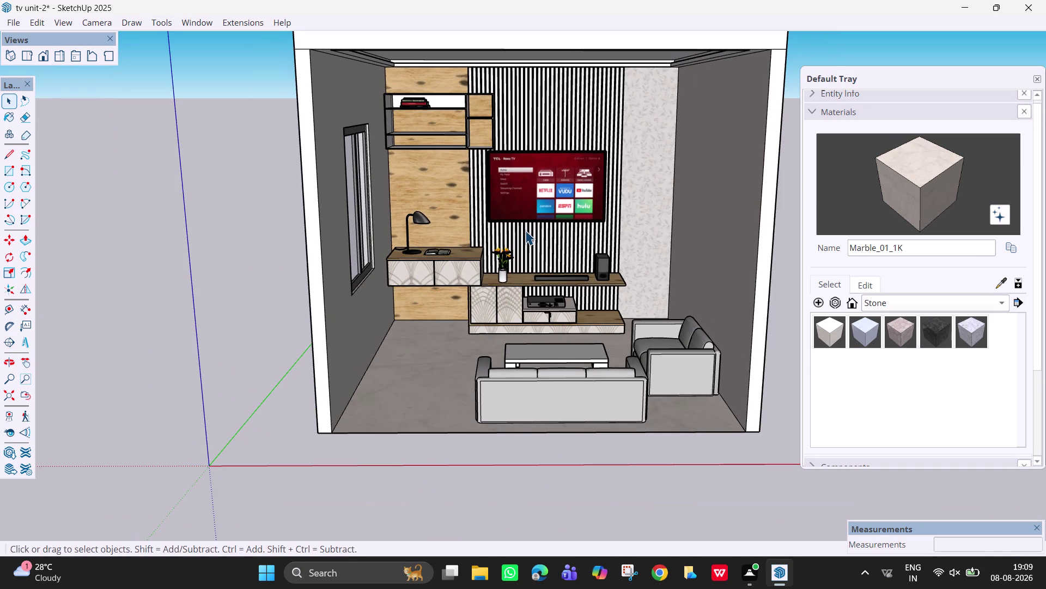
key(h)
drag(525, 230, 525, 289)
middle_drag(536, 253, 536, 243)
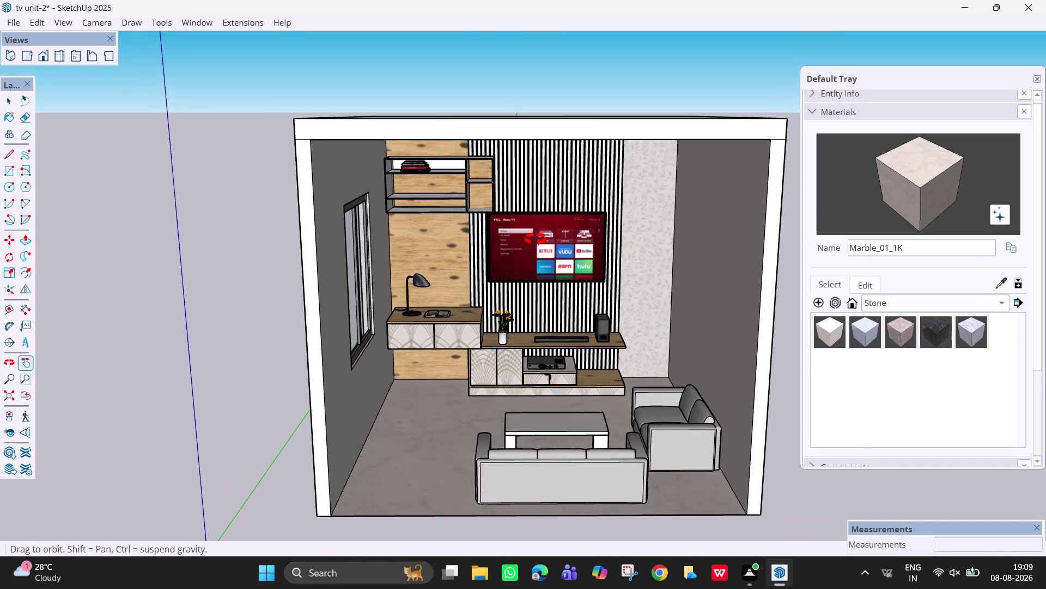
middle_drag(535, 243, 536, 207)
scroll(up, 3)
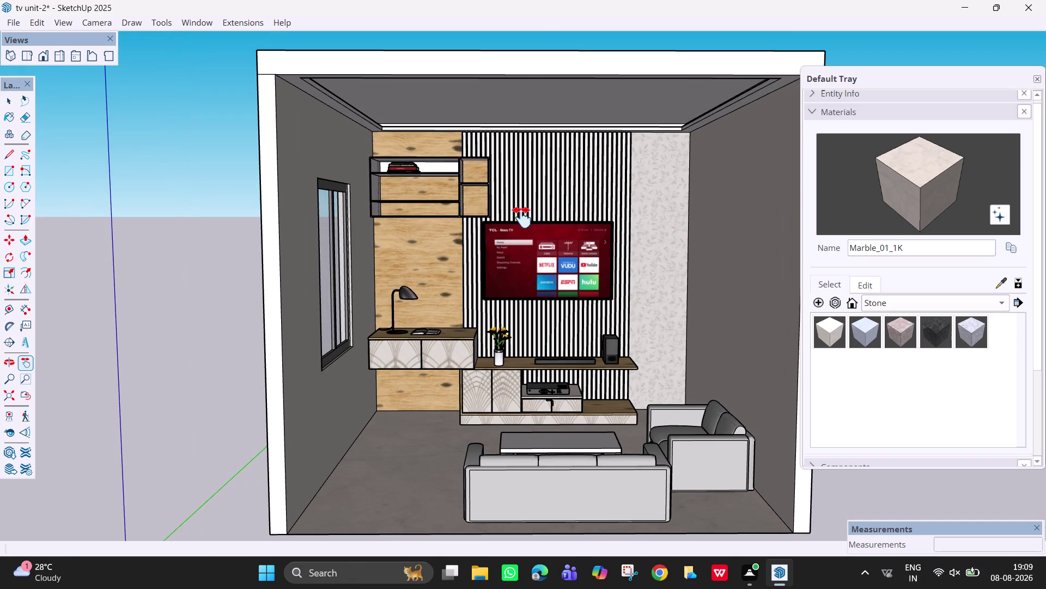
drag(522, 217, 525, 253)
middle_drag(533, 244, 533, 219)
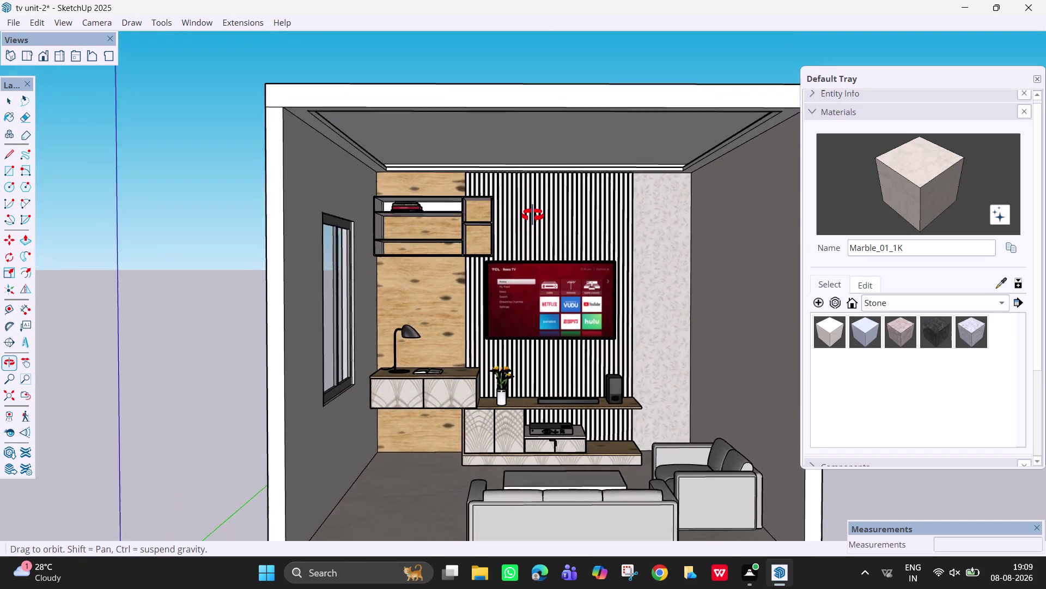
middle_drag(533, 219, 532, 209)
Browse the Solid Colors and Roofing collections, previewing several roofing materials including the green one.
click(917, 310)
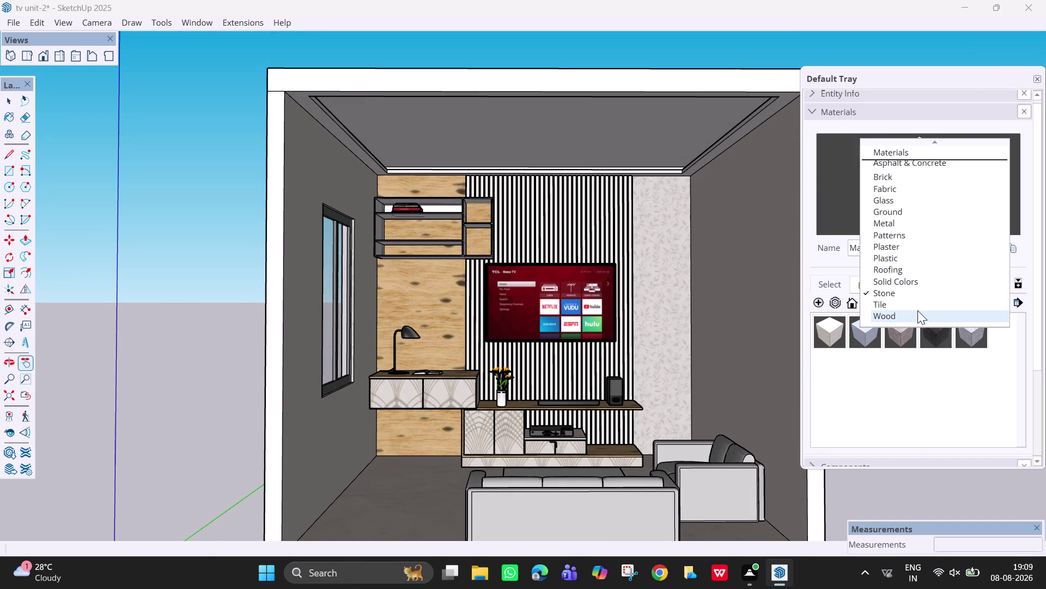
click(901, 285)
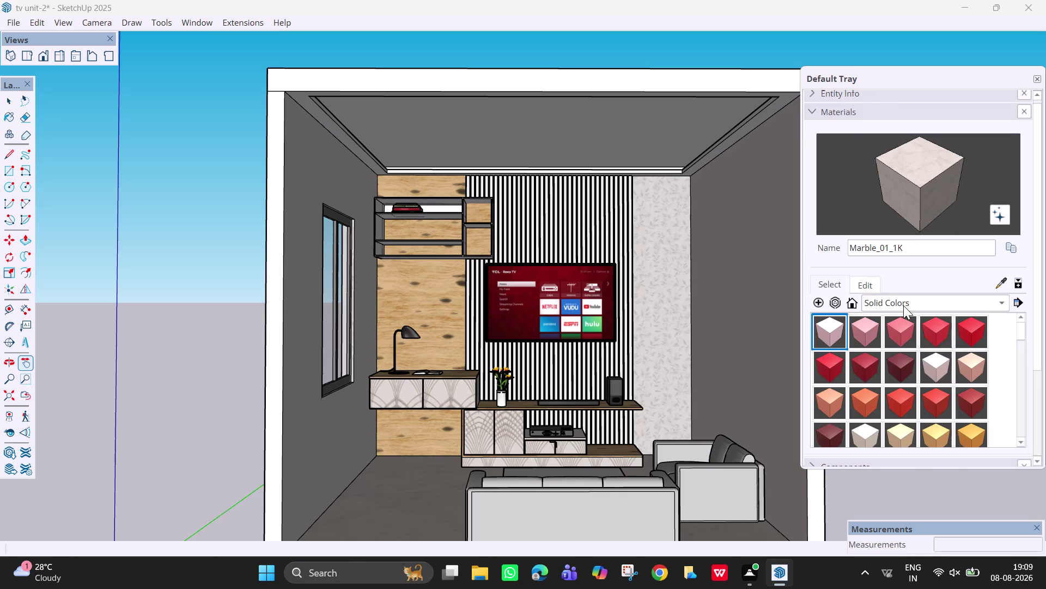
click(903, 305)
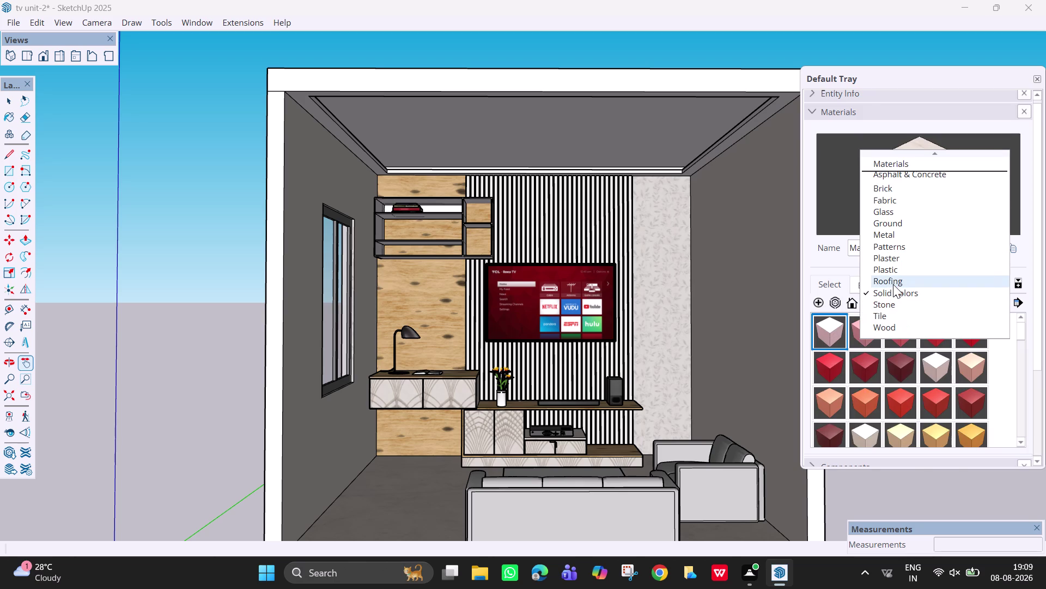
click(893, 284)
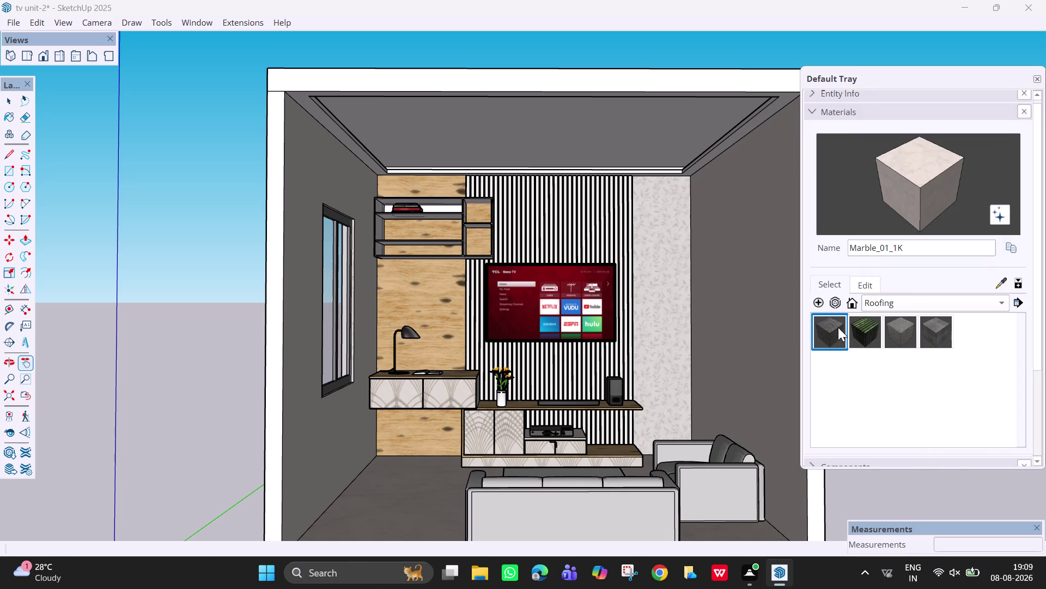
click(932, 328)
click(904, 333)
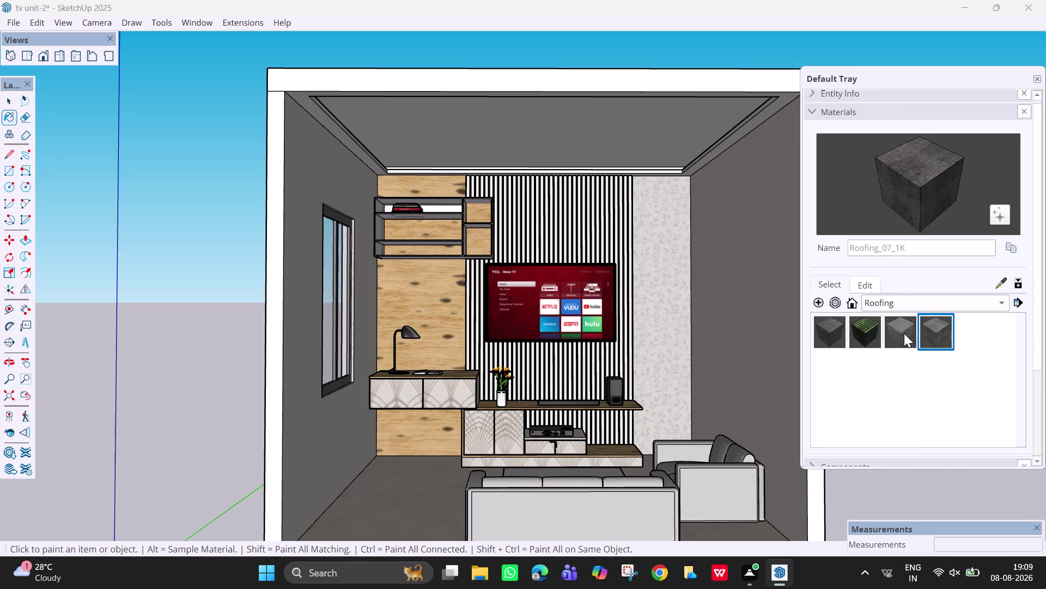
click(866, 337)
right_click(865, 337)
click(817, 341)
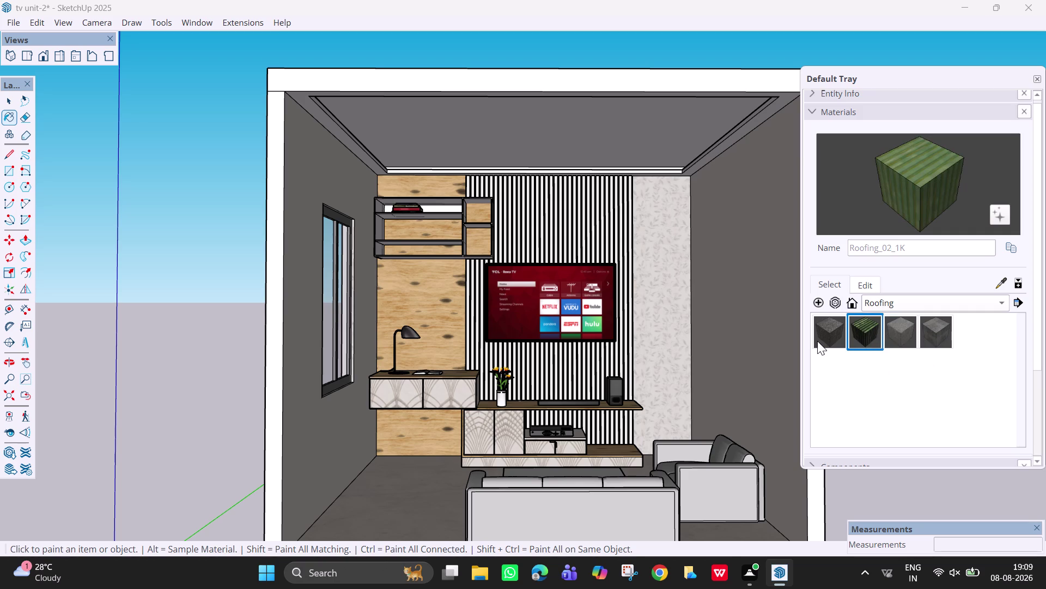
Browse the Plastic, Plaster and Patterns collections, scrolling through the Patterns materials.
click(938, 300)
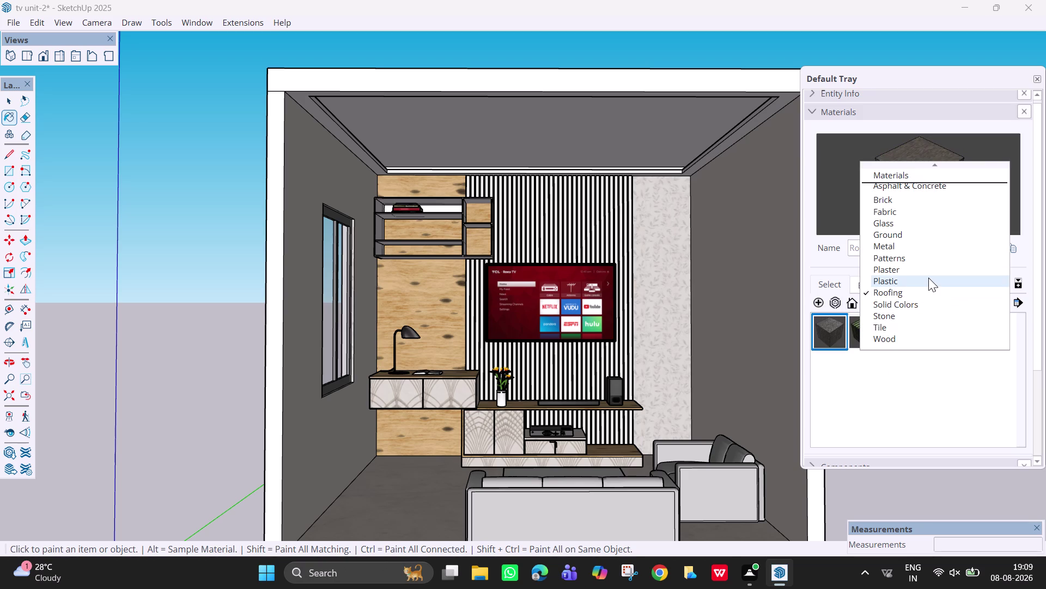
click(928, 277)
click(922, 301)
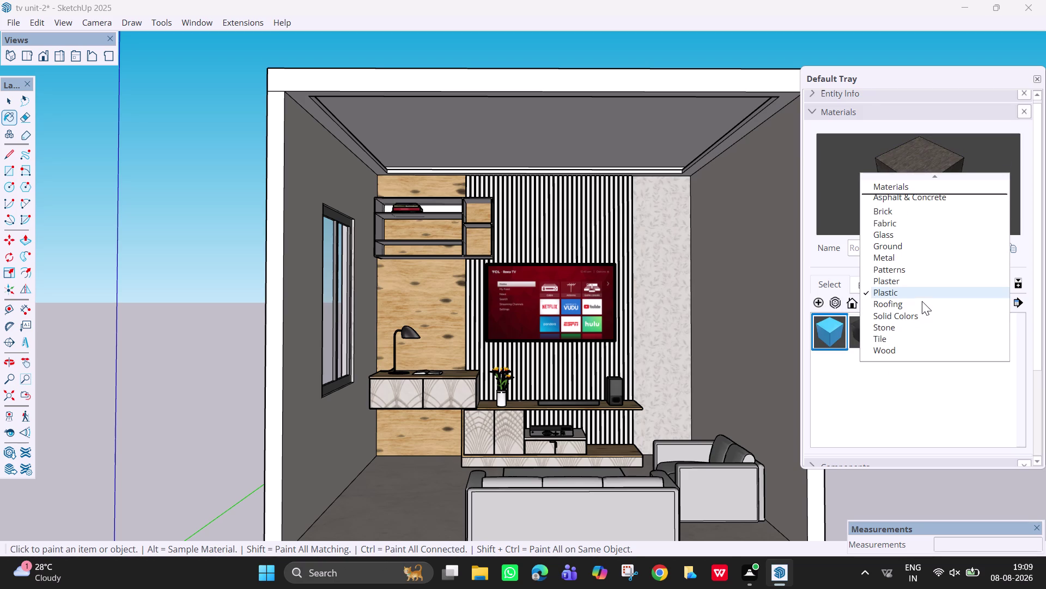
click(922, 275)
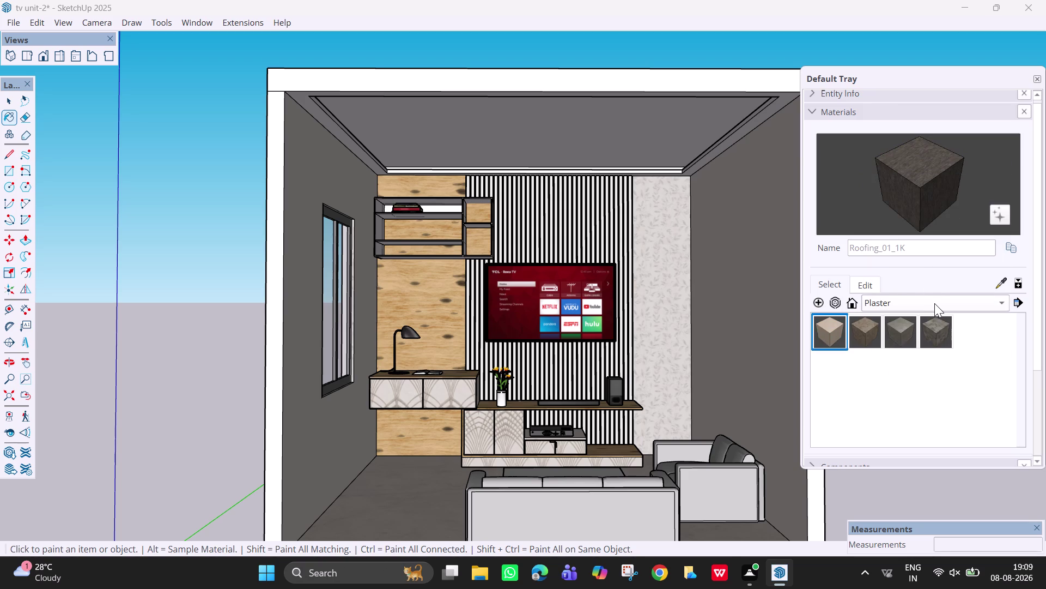
click(934, 303)
click(924, 281)
scroll(down, 3)
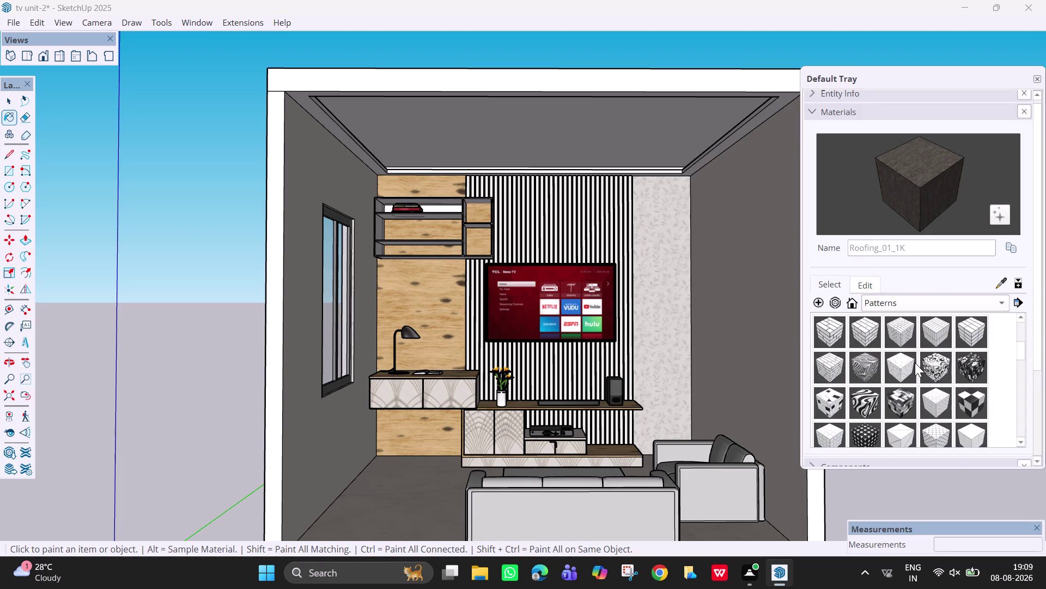
scroll(down, 3)
scroll(down, 3)
scroll(down, 3)
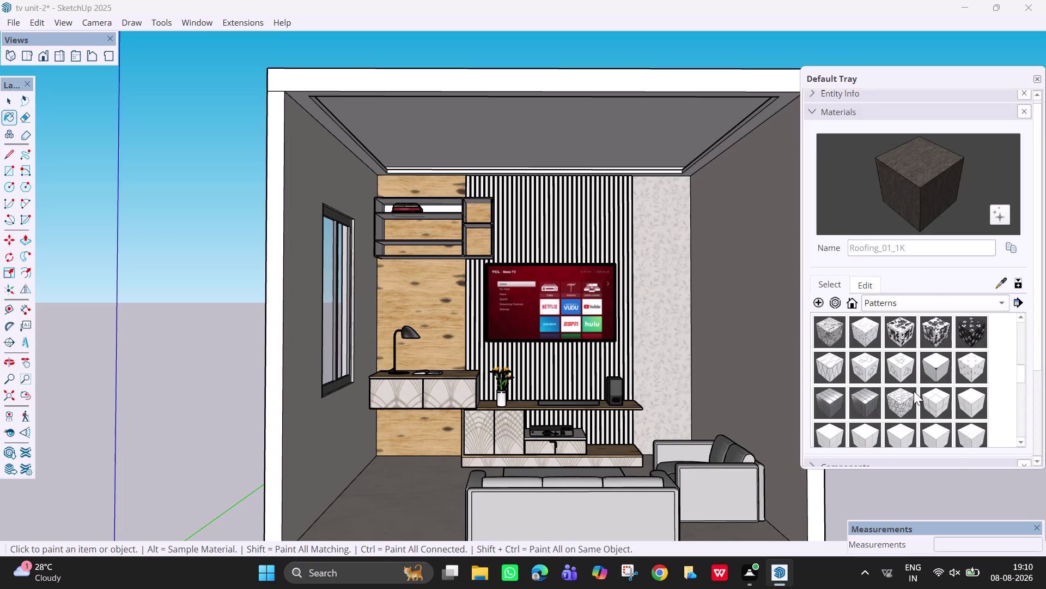
scroll(down, 3)
scroll(down, 3)
scroll(down, 3)
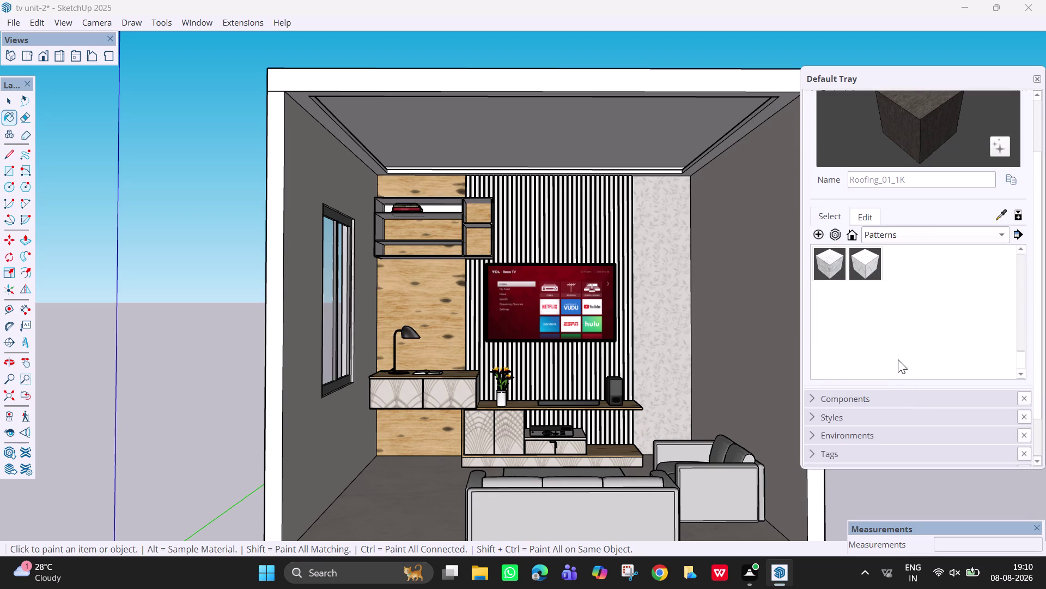
scroll(up, 3)
scroll(up, 3)
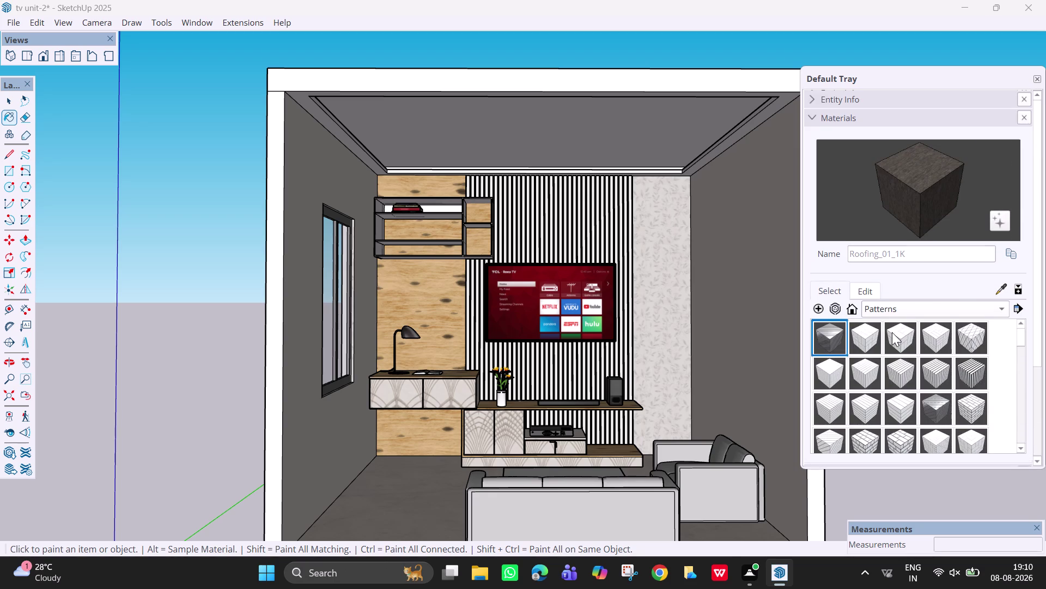
scroll(up, 3)
scroll(up, 3)
Browse the Metal, Ground, Glass, Fabric and Brick material collections.
click(904, 306)
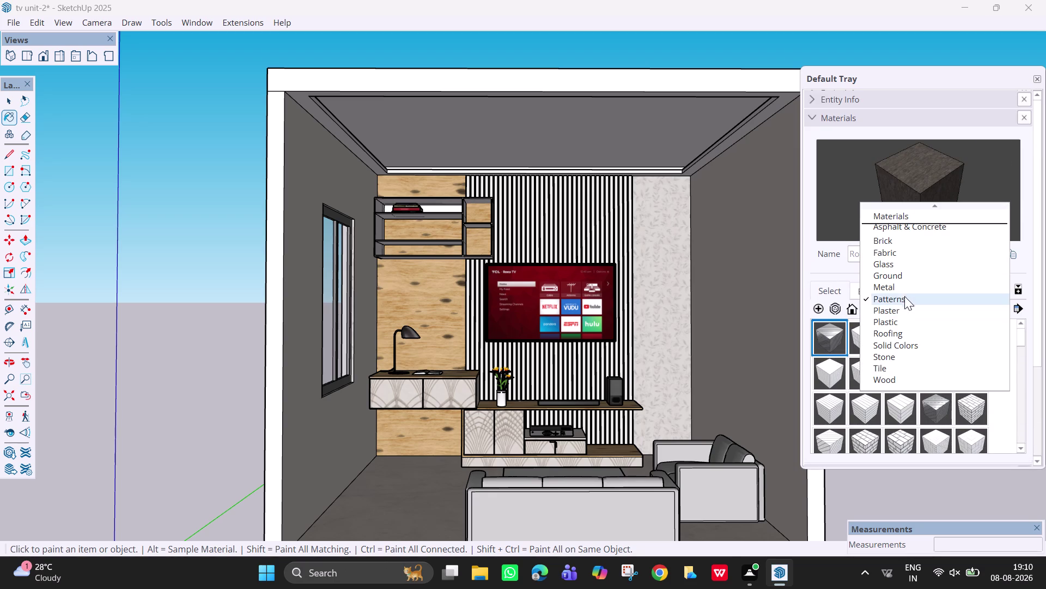
click(906, 292)
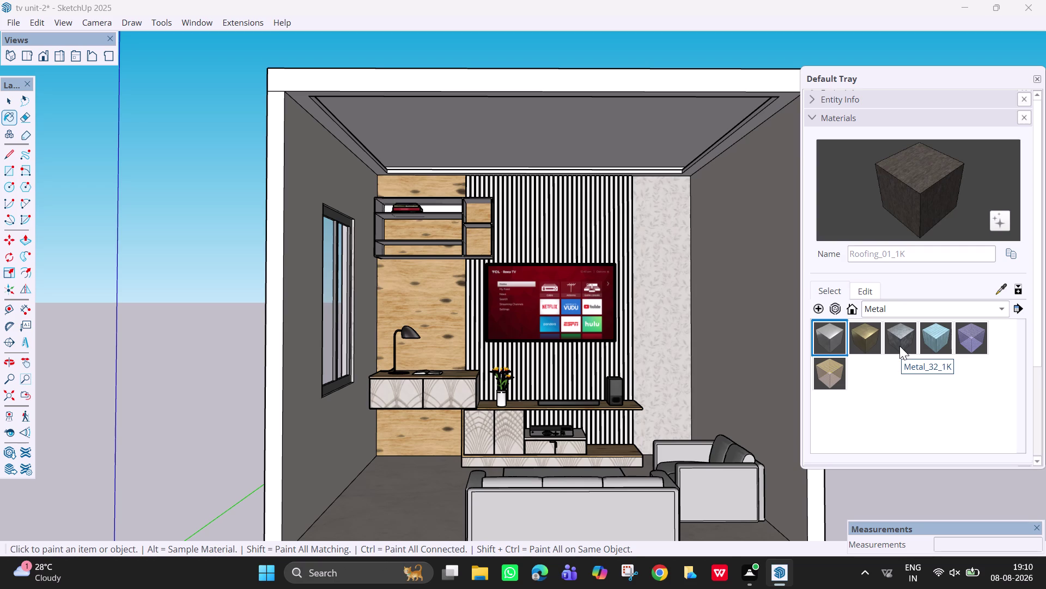
click(902, 305)
click(901, 286)
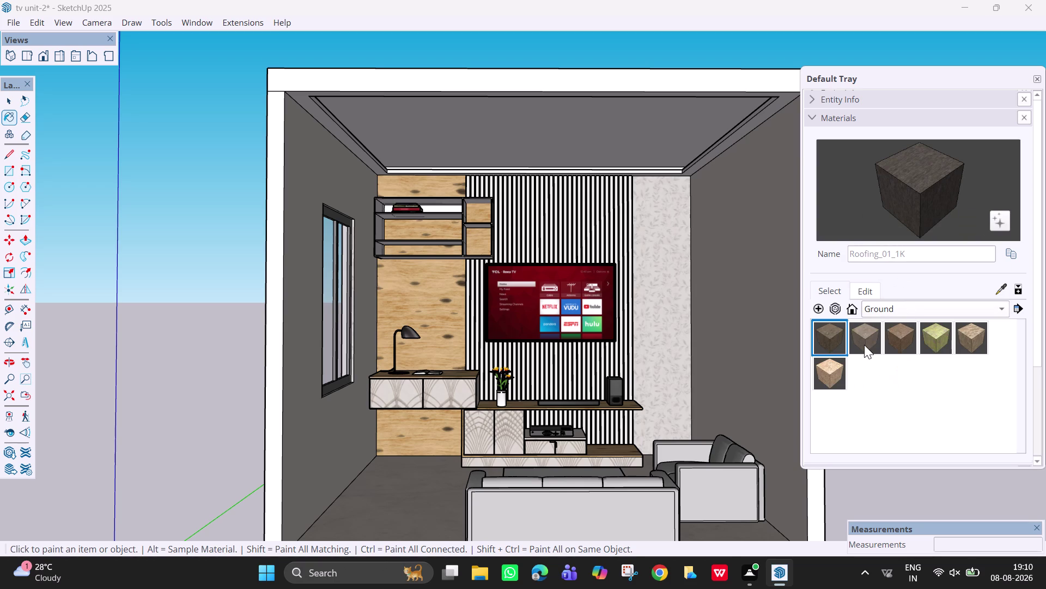
click(973, 309)
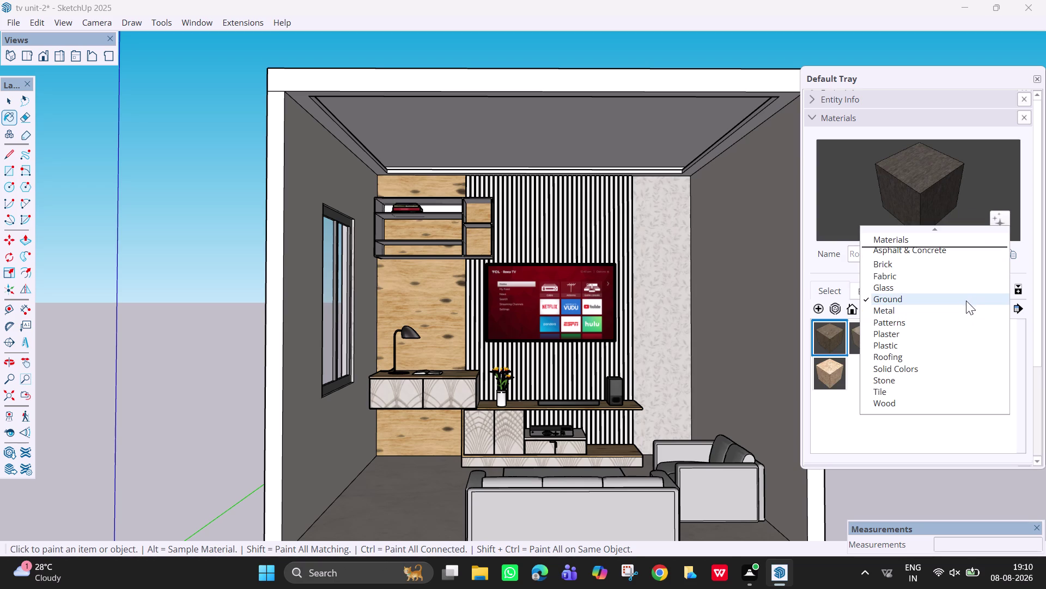
click(960, 287)
click(966, 313)
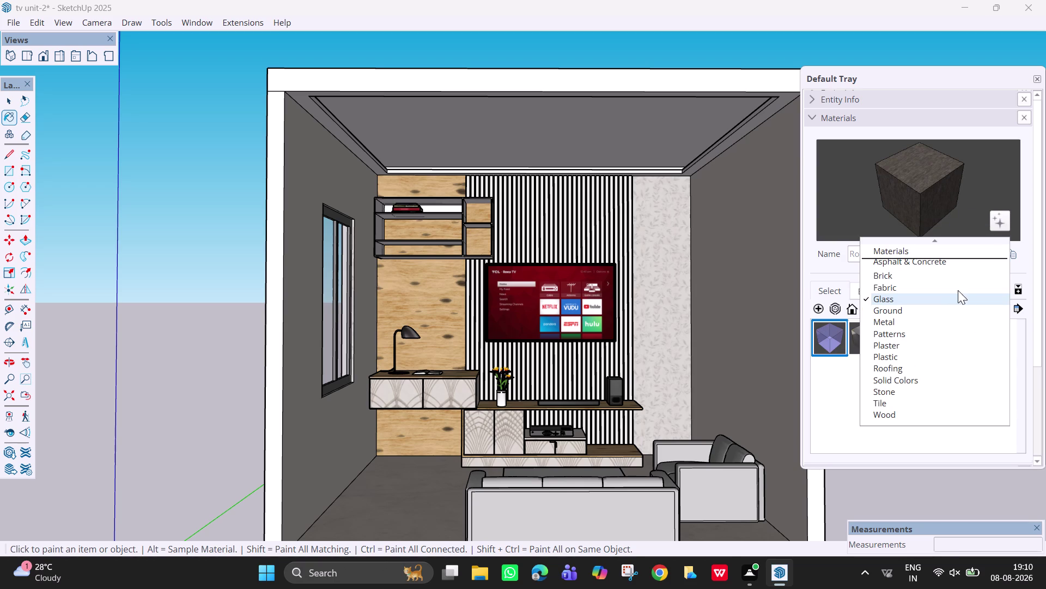
click(958, 290)
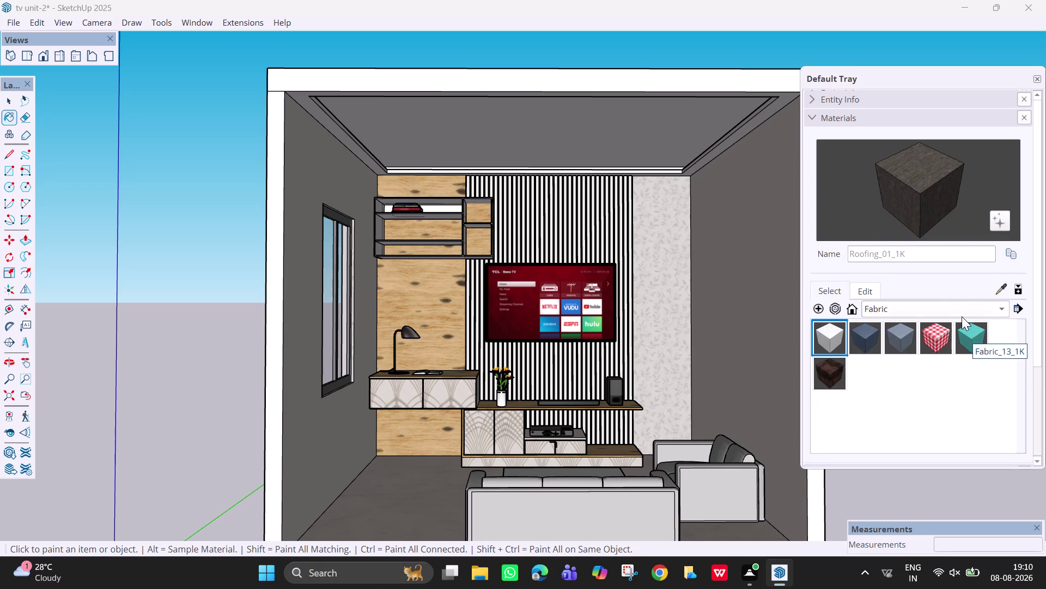
click(957, 305)
scroll(up, 3)
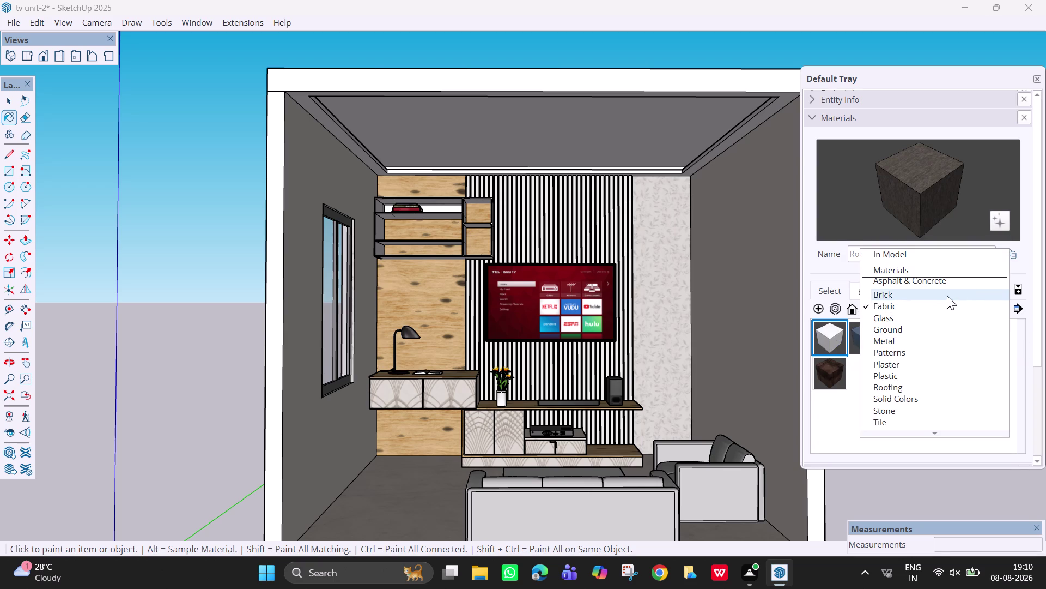
click(947, 295)
click(956, 310)
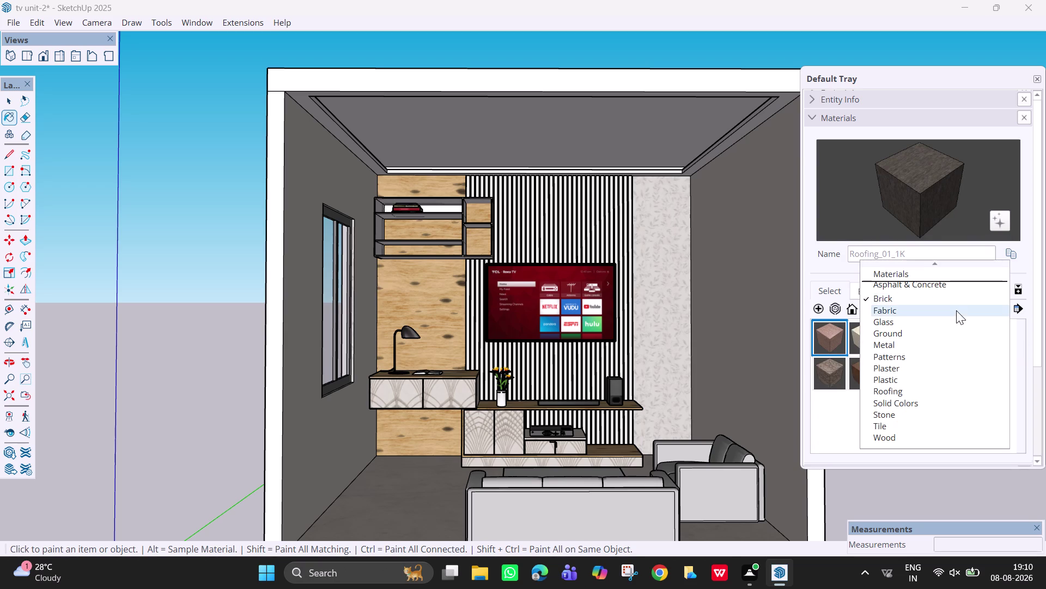
click(835, 365)
Preview bricks such as Brick_09_1K and Brick_14_1K, then list the Asphalt & Concrete materials.
click(865, 371)
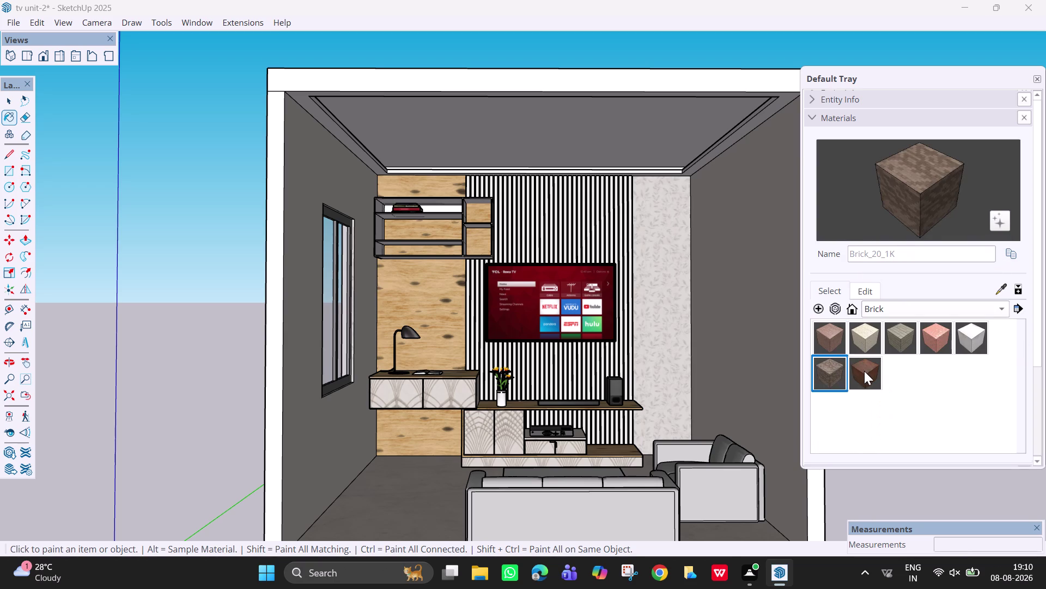
click(870, 335)
click(891, 340)
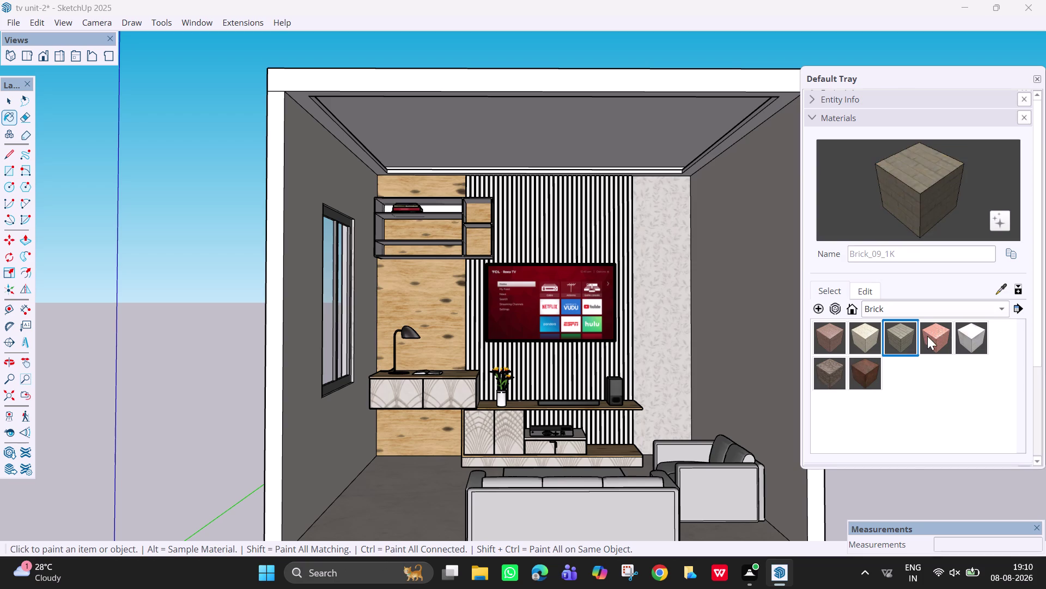
click(931, 336)
click(979, 339)
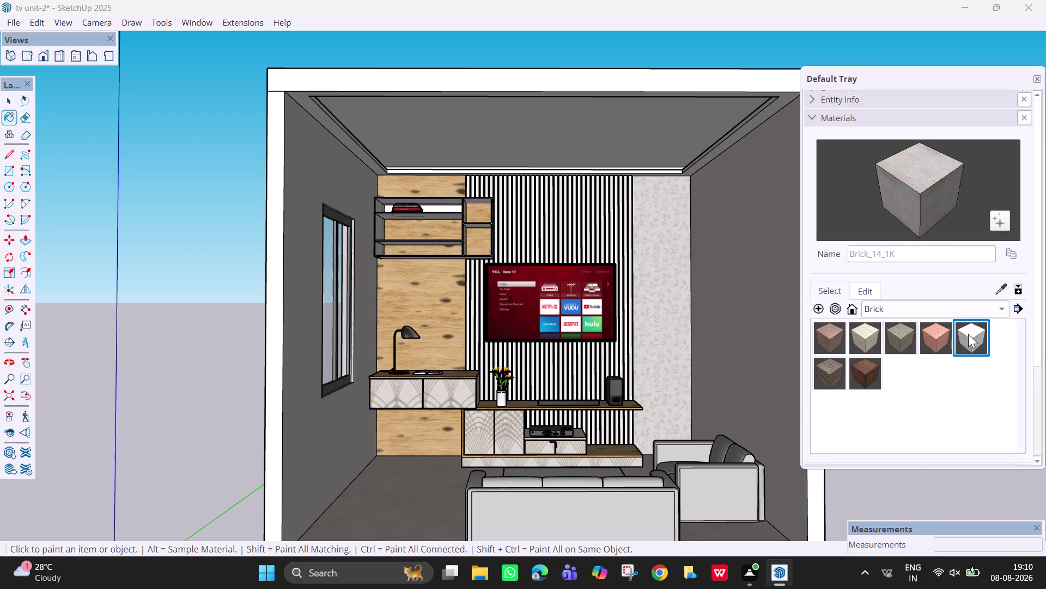
click(940, 309)
scroll(up, 3)
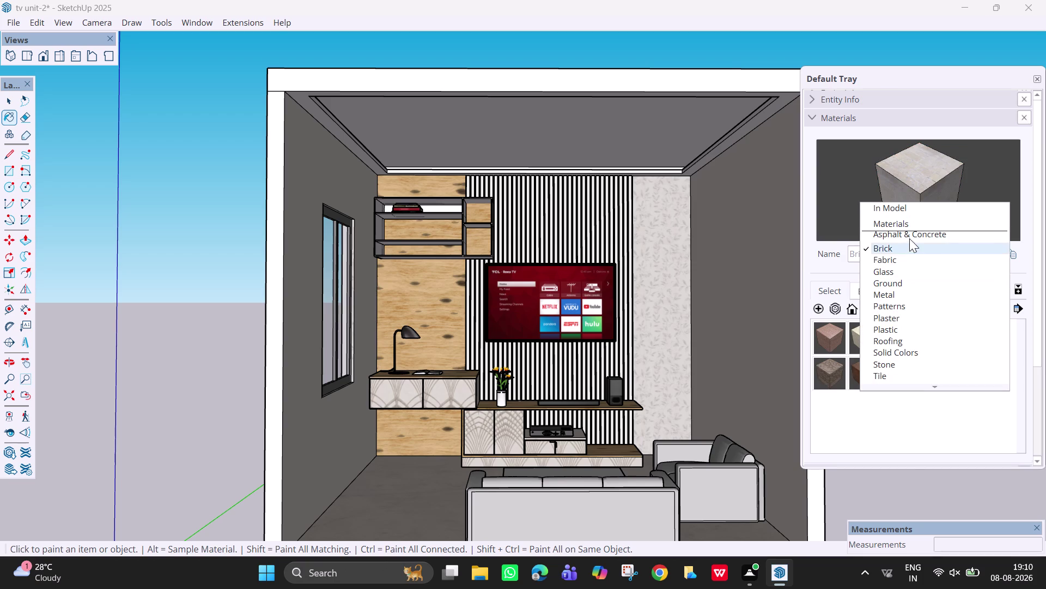
click(910, 238)
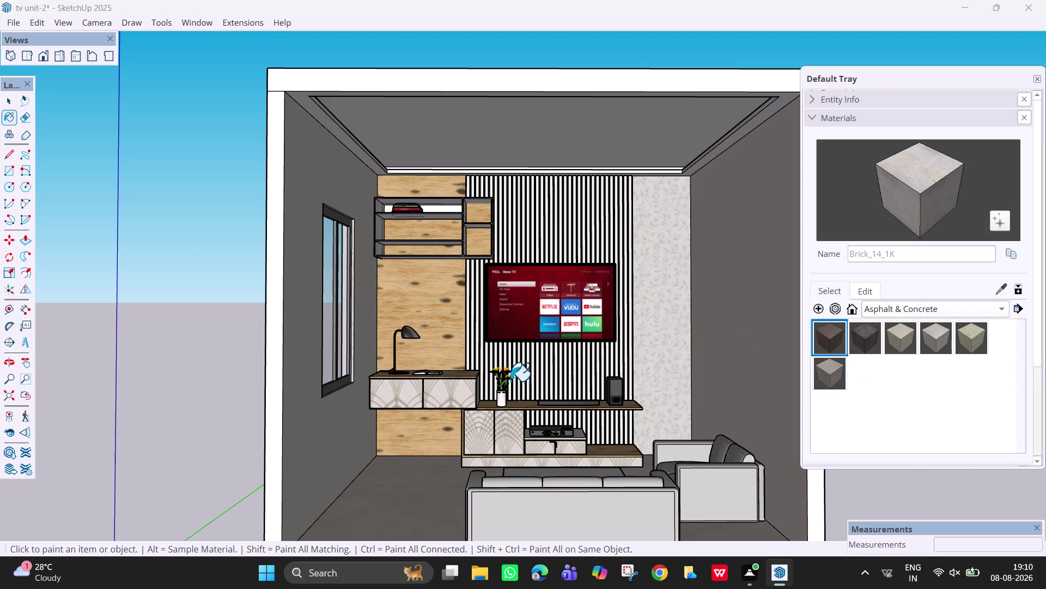
scroll(down, 3)
key(Escape)
Close the Default Tray materials panel.
key(space)
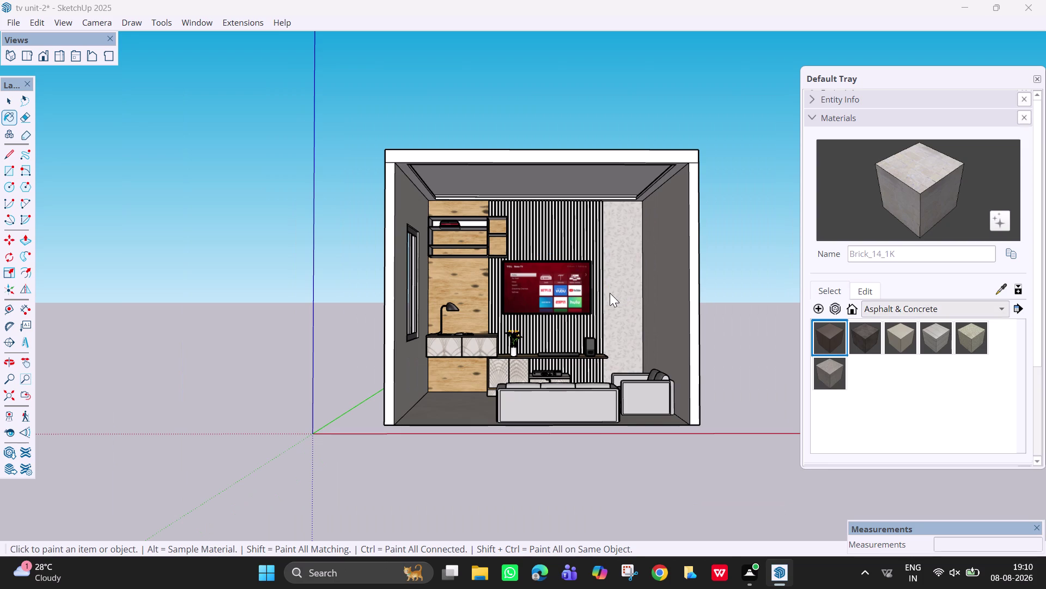
key(ctrl+s)
key(ctrl+s)
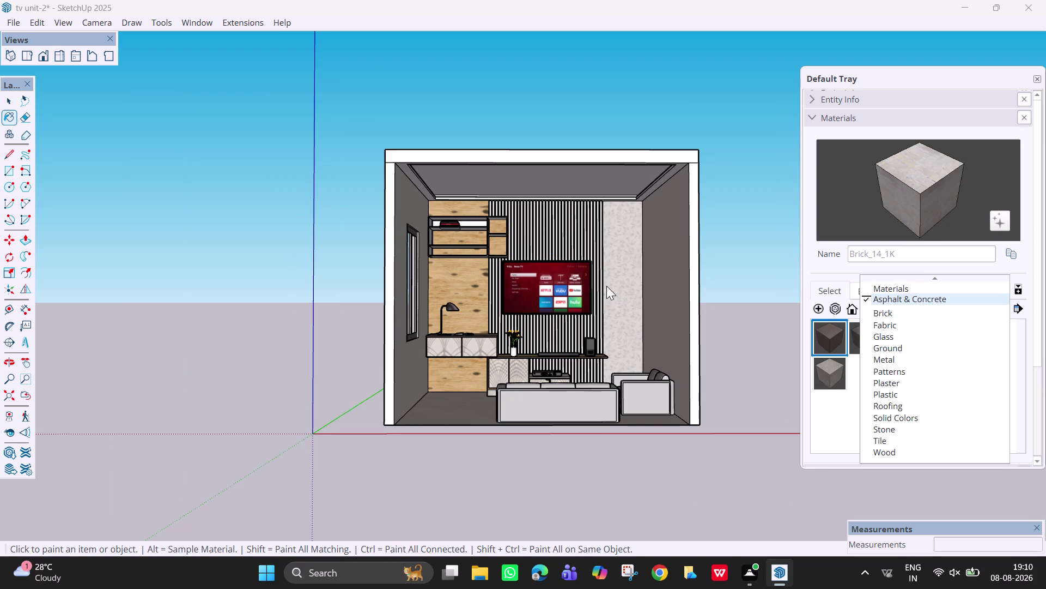
key(ctrl+s)
key(ctrl+s)
key(ctrl+s)
click(1037, 78)
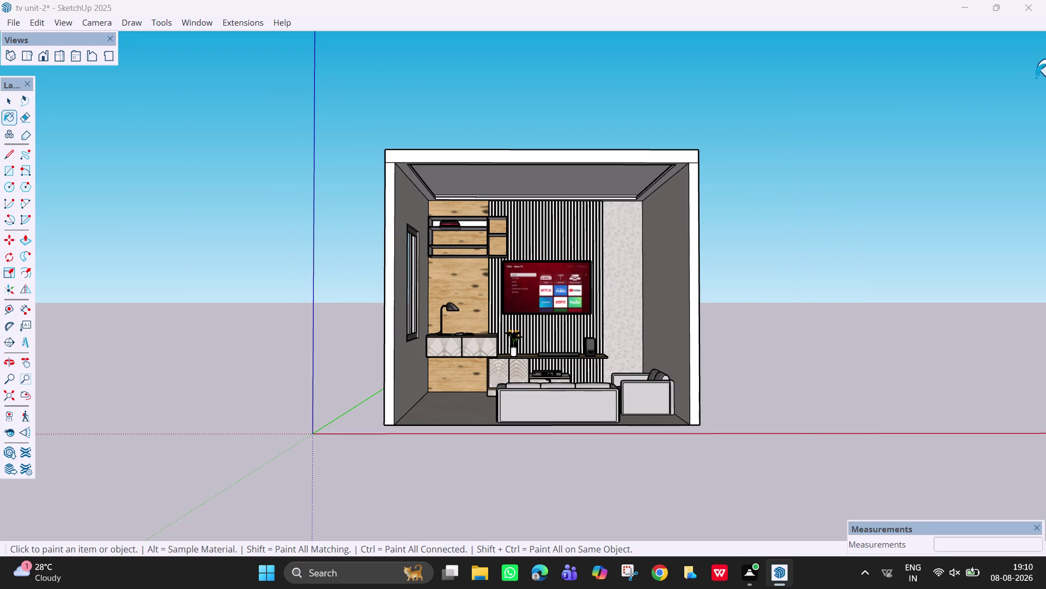
Save the model, answering the Purge Unused prompt, and orbit to view from slightly above.
key(space)
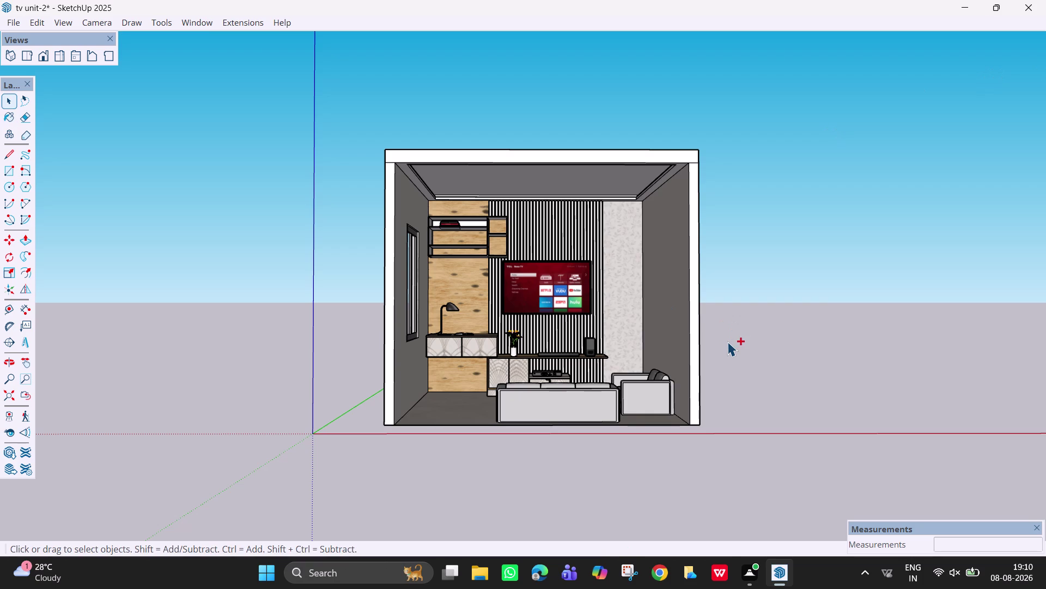
key(ctrl+s)
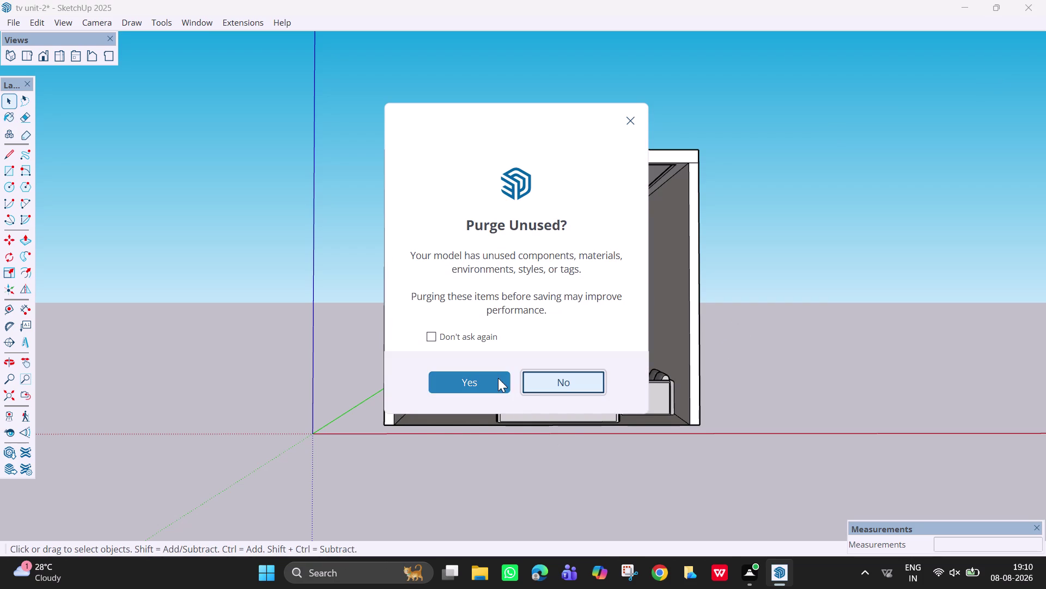
click(498, 377)
middle_drag(748, 341, 712, 376)
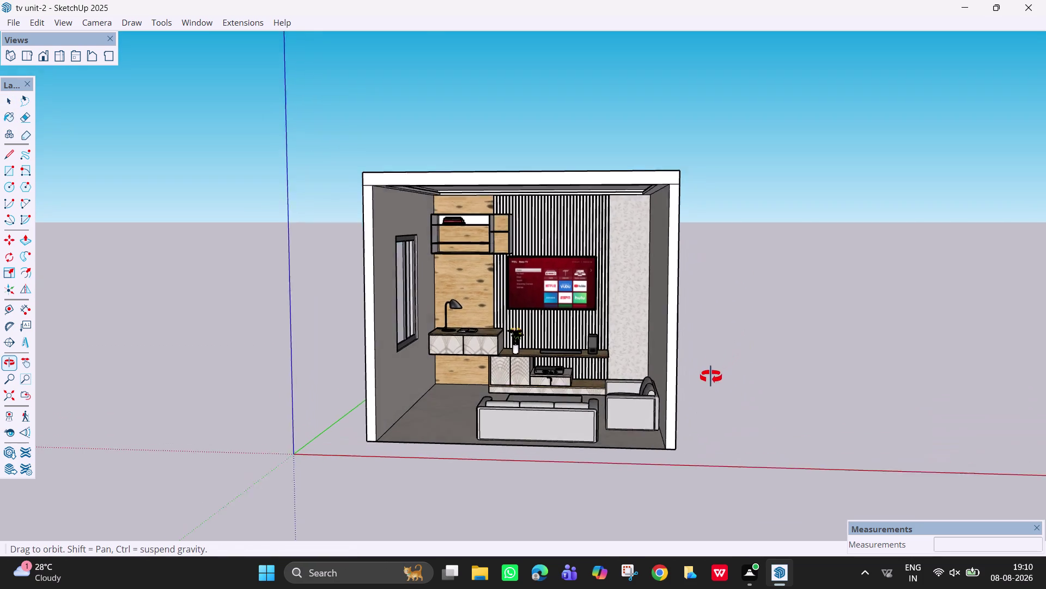
middle_drag(711, 376, 697, 377)
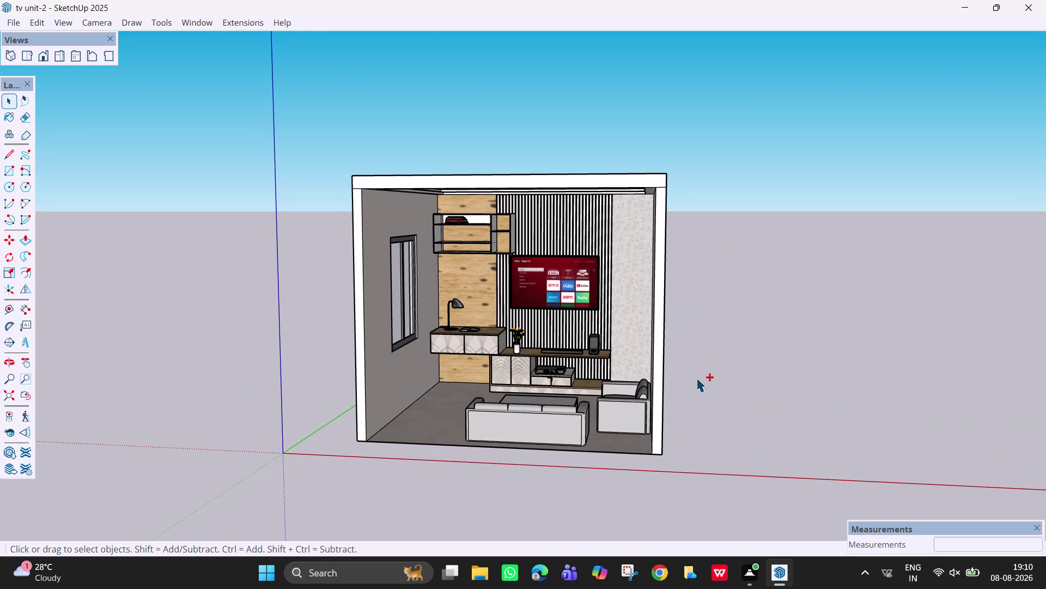
Open the Print dialog and cancel it, then choose File > Export > 2D Graphic.
key(ctrl+s)
key(ctrl+s)
key(ctrl+s)
key(Escape)
key(space)
click(15, 24)
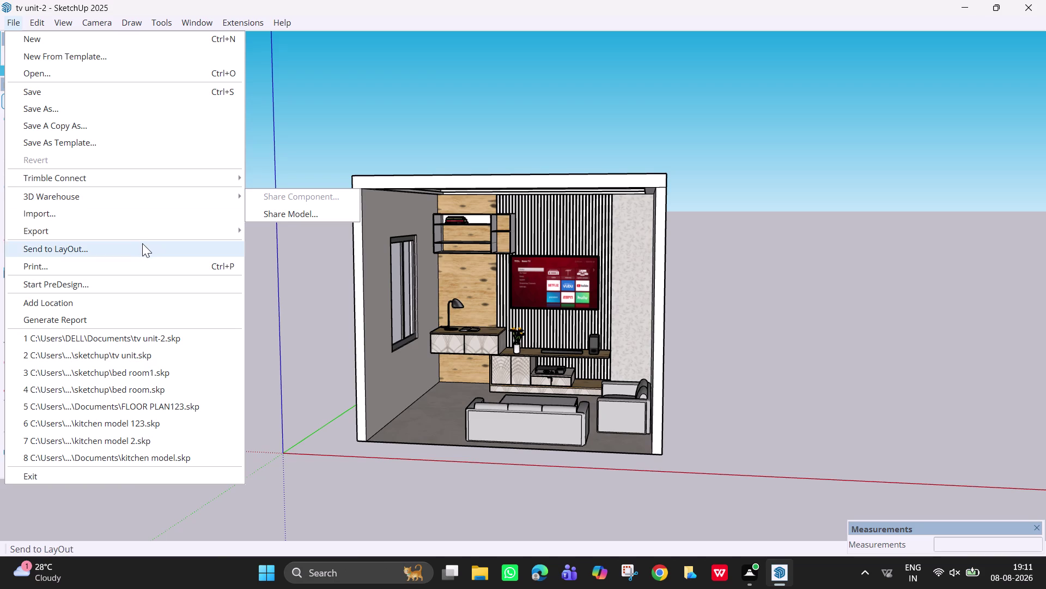
click(146, 260)
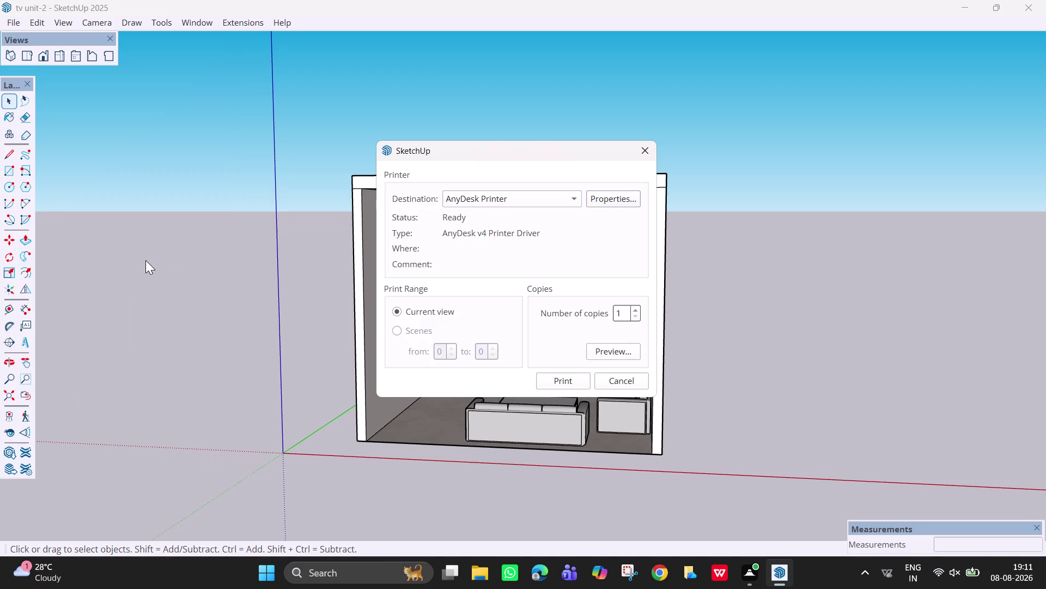
click(648, 152)
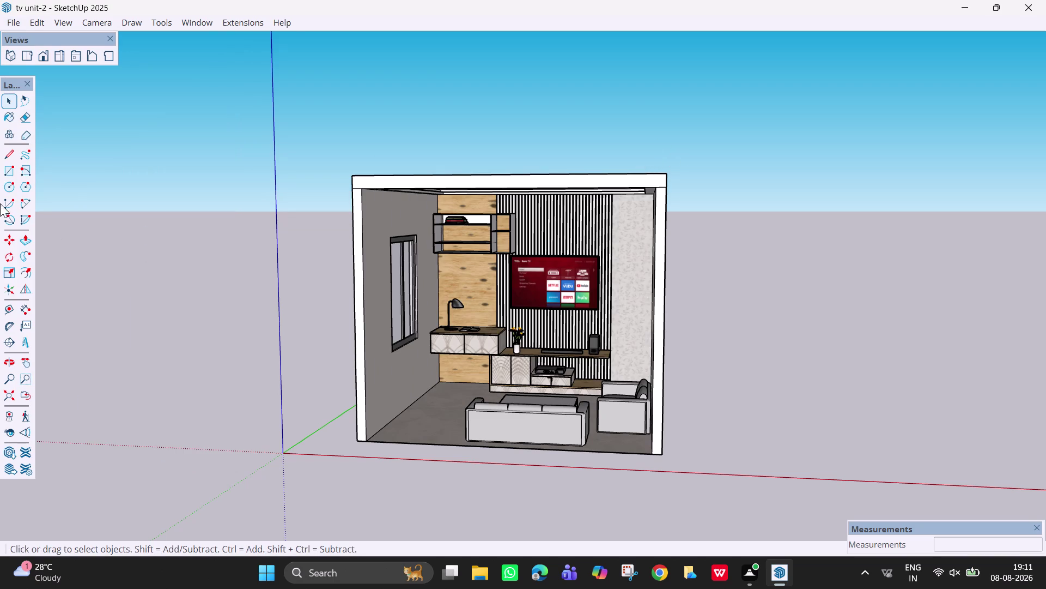
click(17, 24)
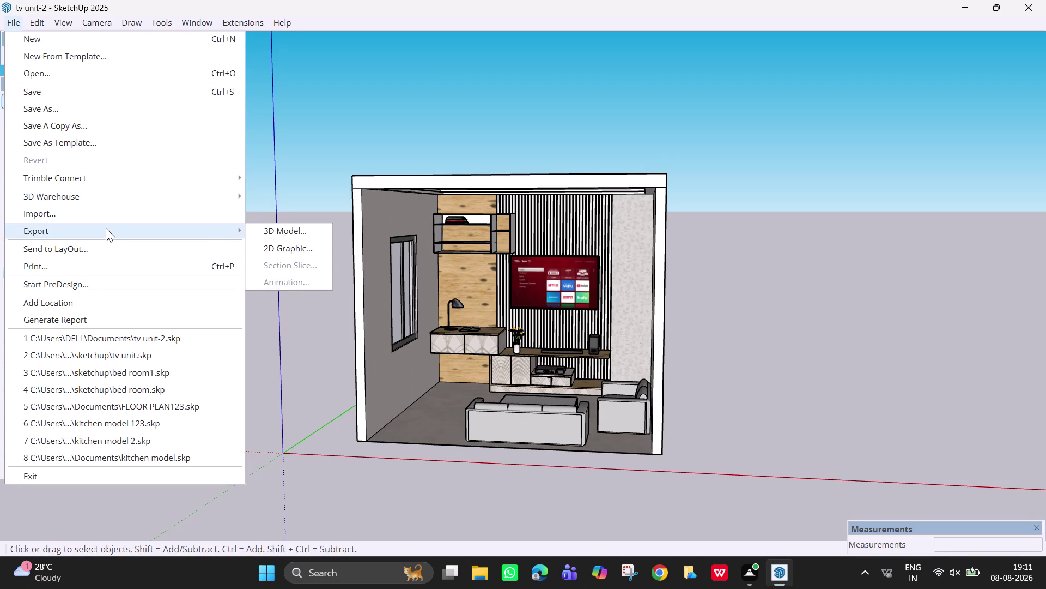
click(298, 252)
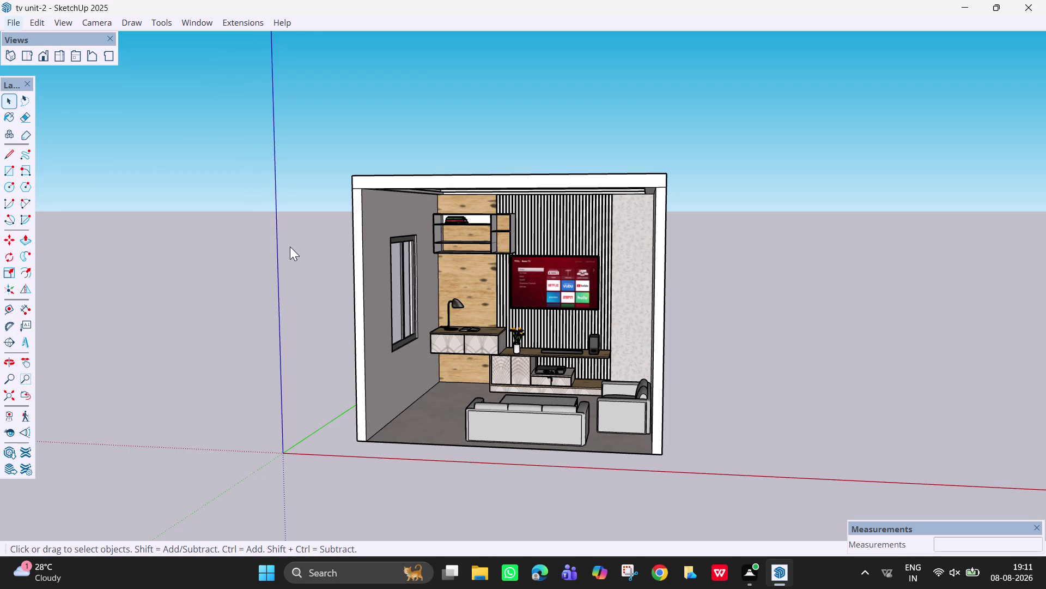
Export the 2D graphic as PDF 'tv unit-2' into the Documents > sketchup folder.
scroll(up, 3)
scroll(down, 3)
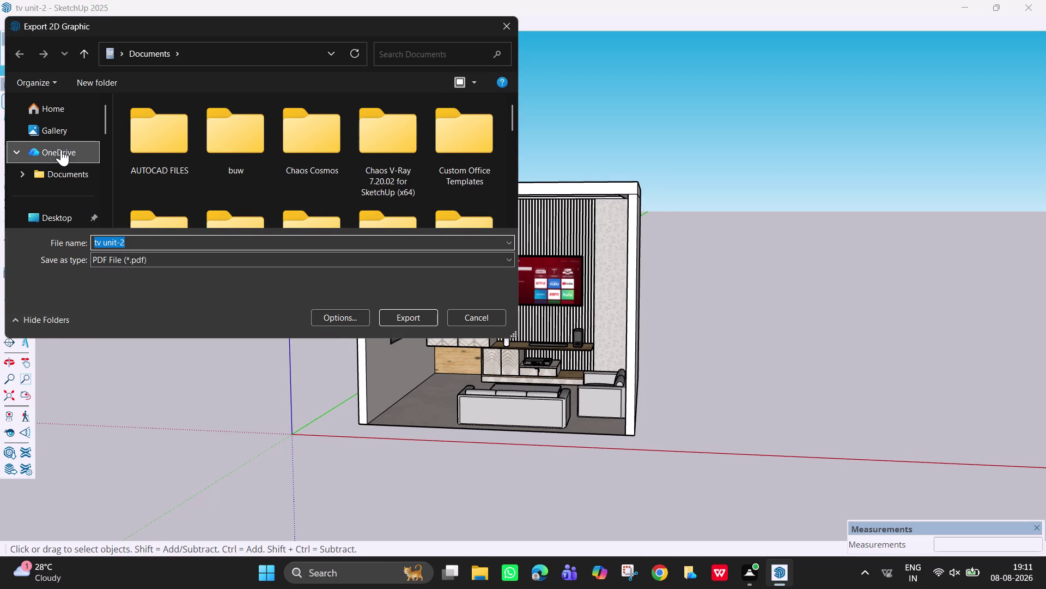
scroll(down, 3)
click(72, 161)
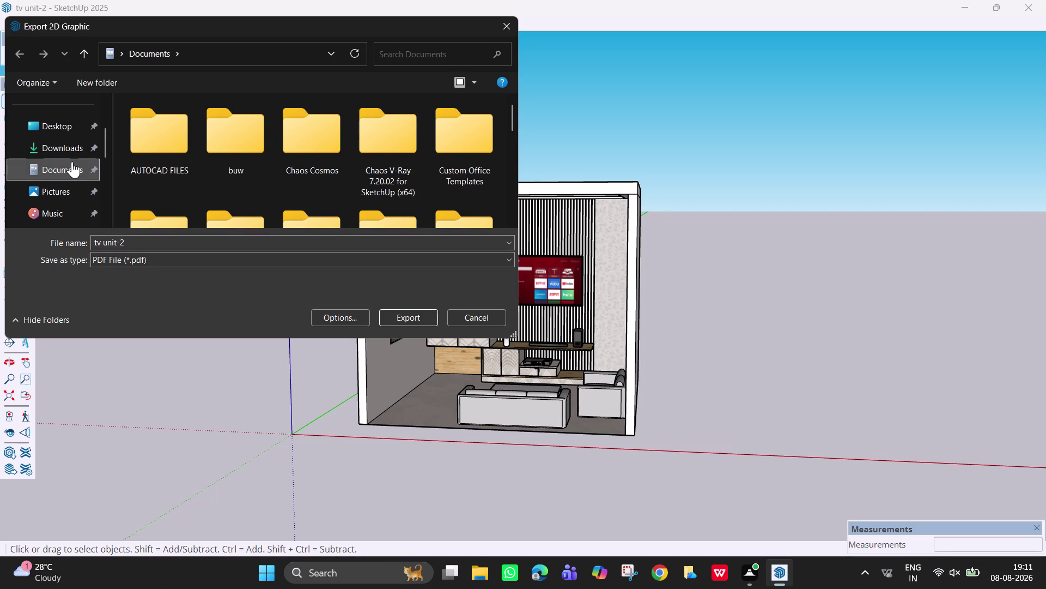
scroll(down, 3)
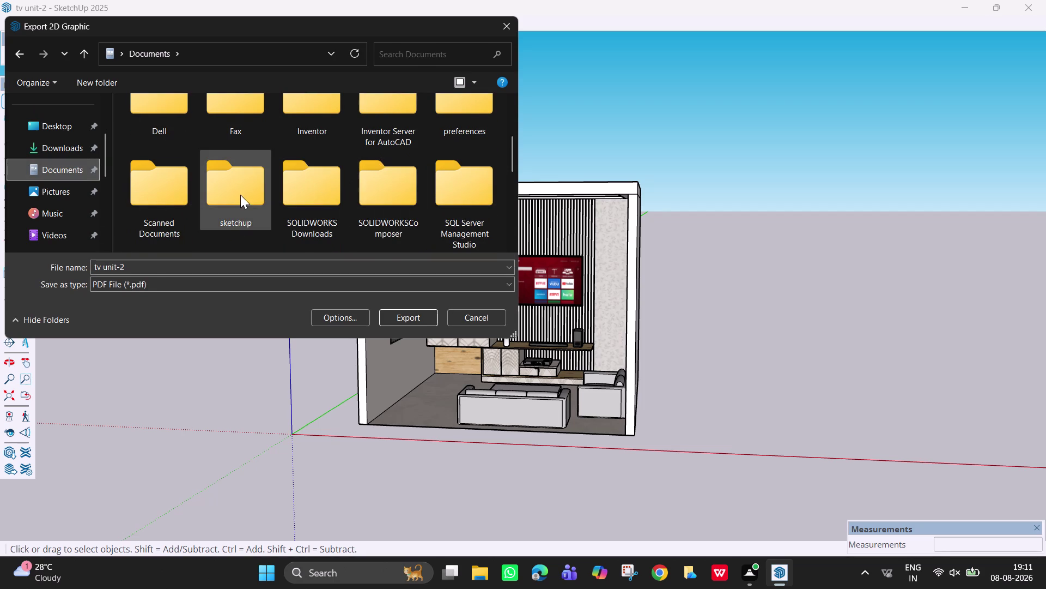
double_click(240, 194)
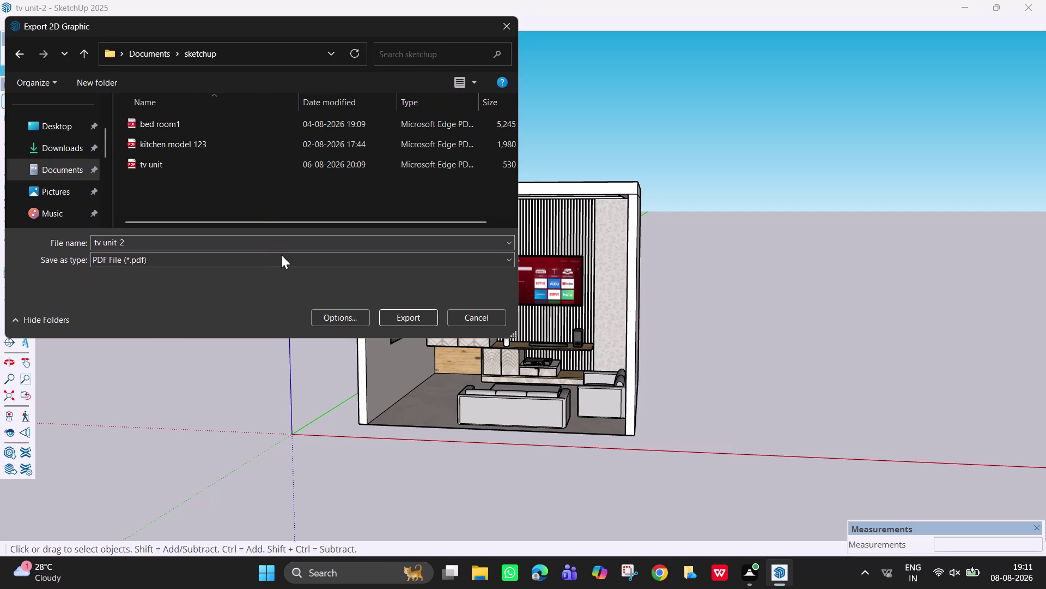
click(281, 255)
click(282, 270)
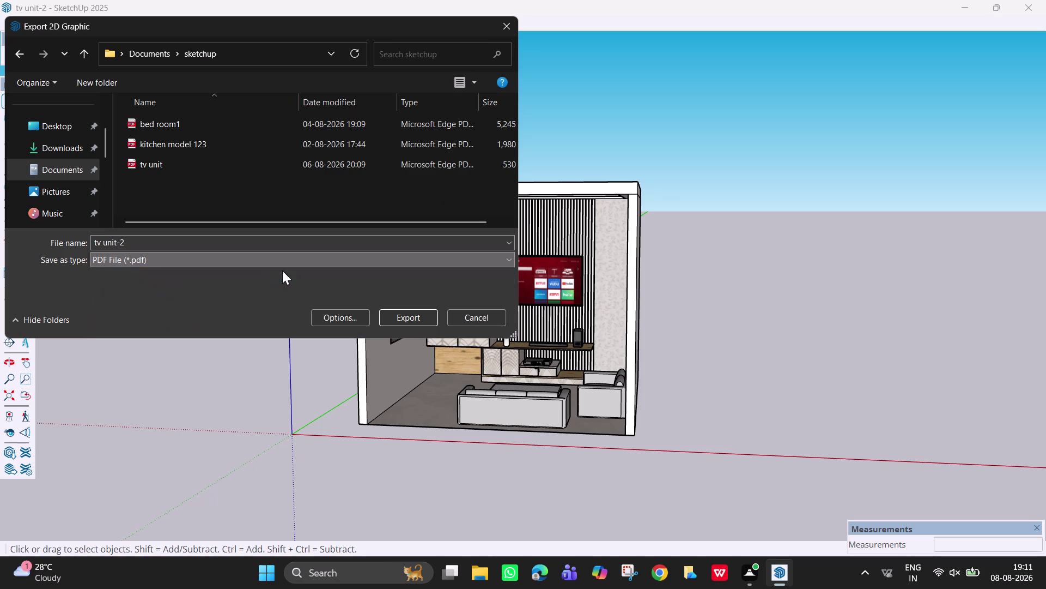
click(420, 314)
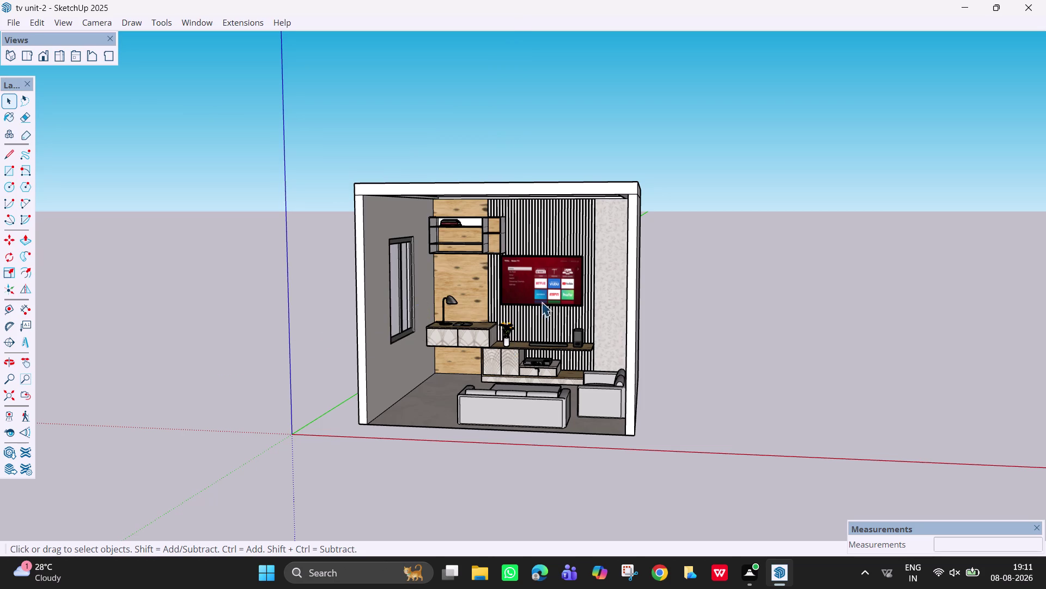
Orbit and zoom to a straight, centred front-on view of the TV wall.
middle_drag(567, 302, 588, 294)
scroll(up, 3)
middle_click(589, 295)
scroll(up, 3)
middle_drag(553, 296, 561, 297)
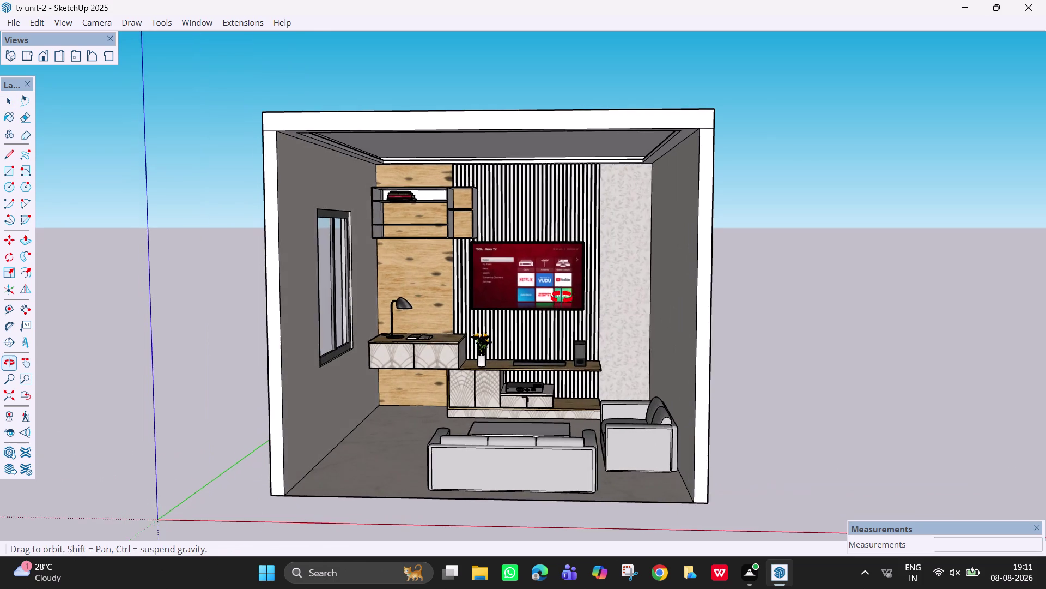
middle_drag(561, 298, 571, 297)
scroll(down, 3)
middle_drag(563, 298, 573, 301)
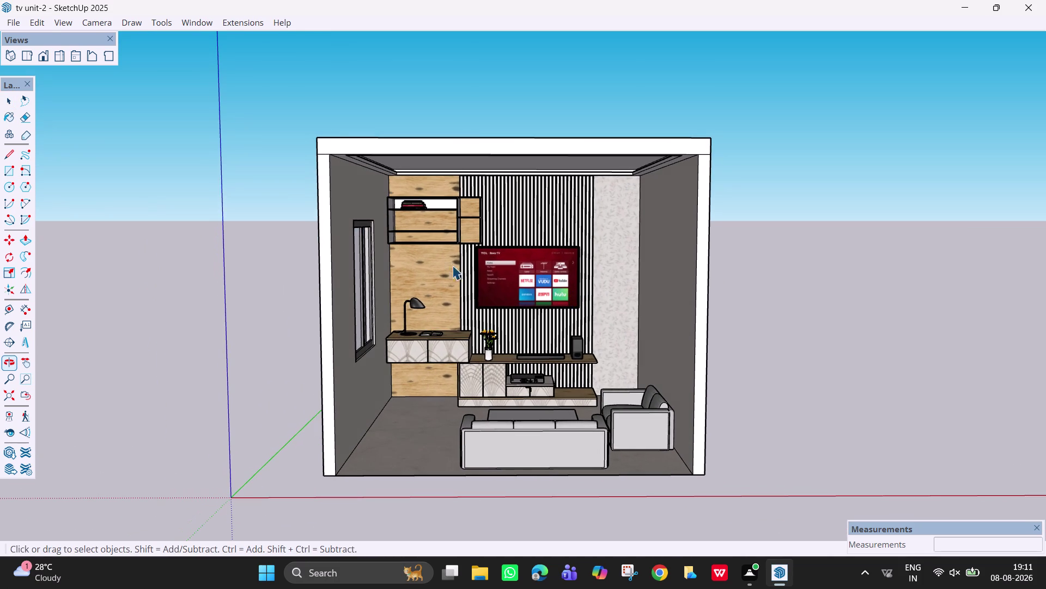
Look through the View and Camera menus, then start the Position Camera tool.
click(68, 22)
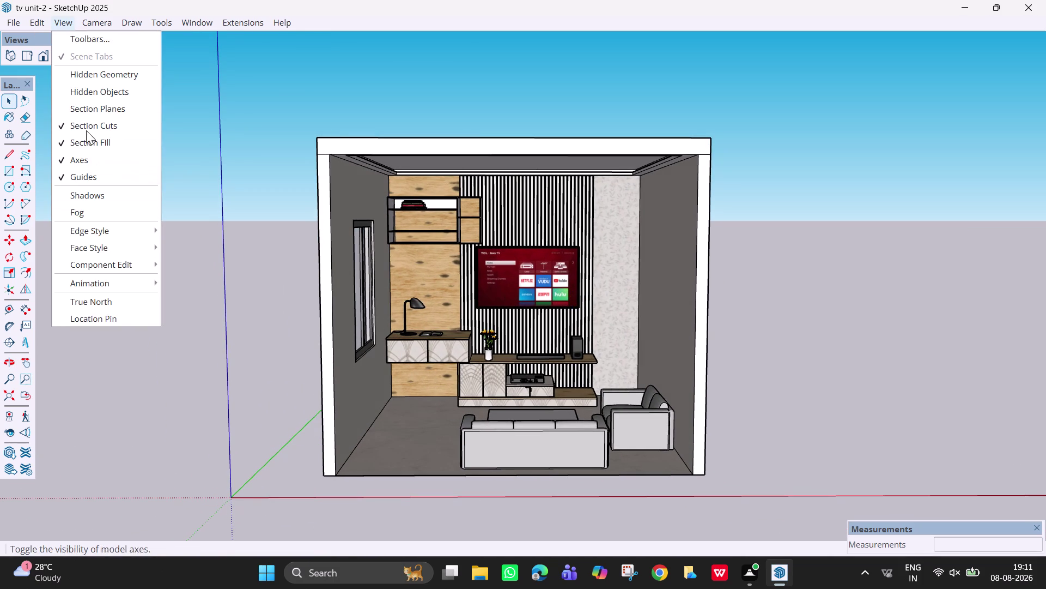
click(99, 57)
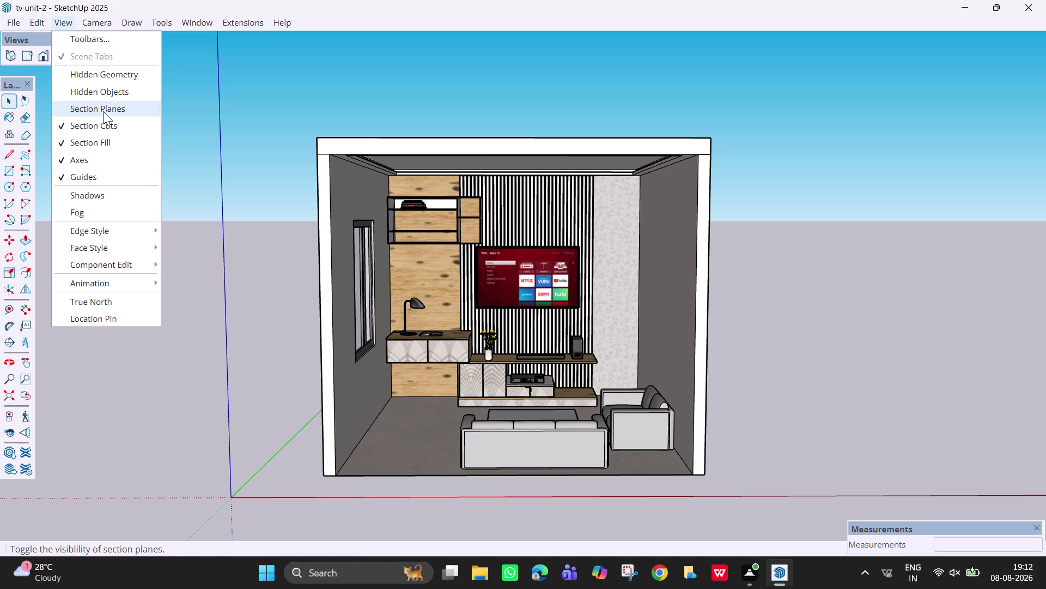
click(103, 57)
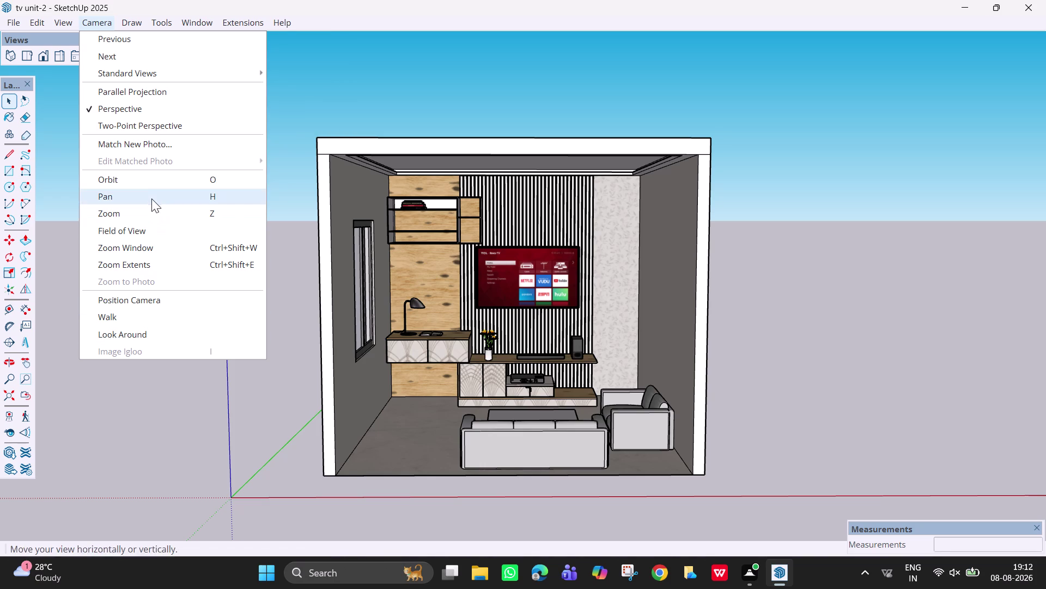
right_drag(151, 195, 149, 177)
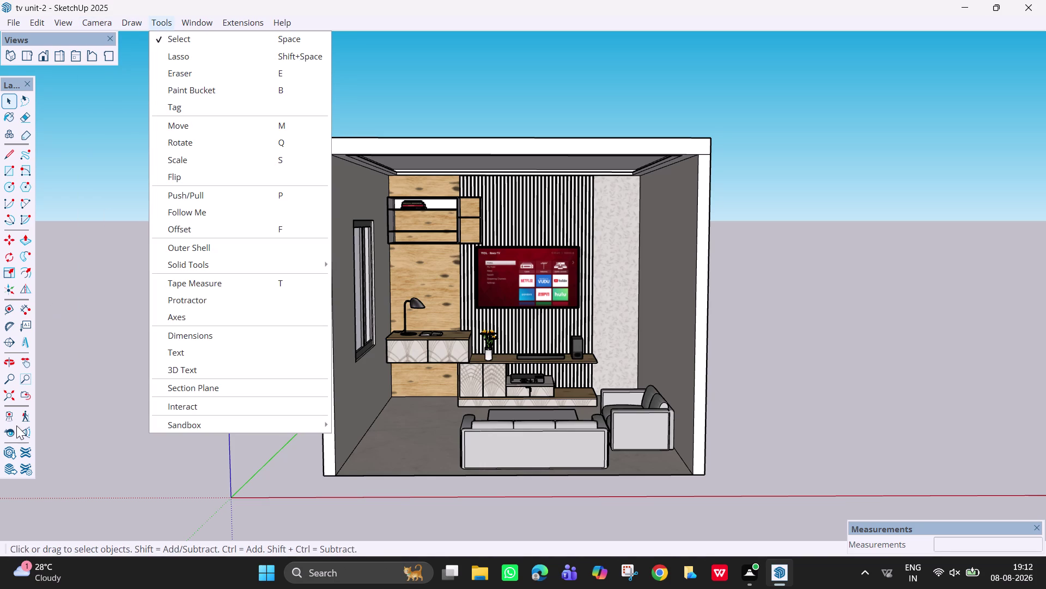
click(13, 418)
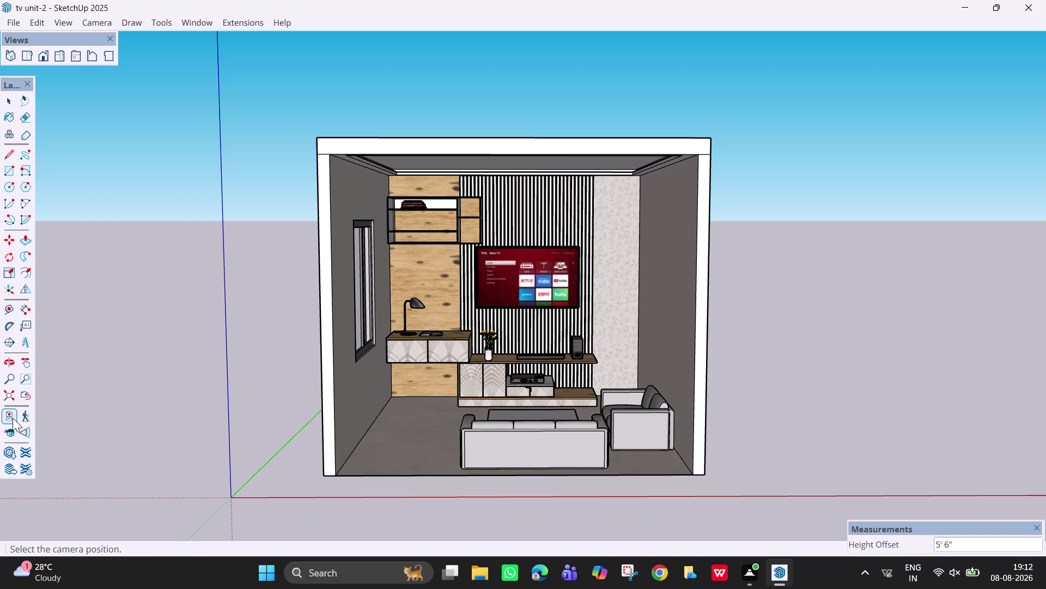
Place a camera inside the room aimed at the TV wall and adjust the view.
click(12, 418)
click(510, 534)
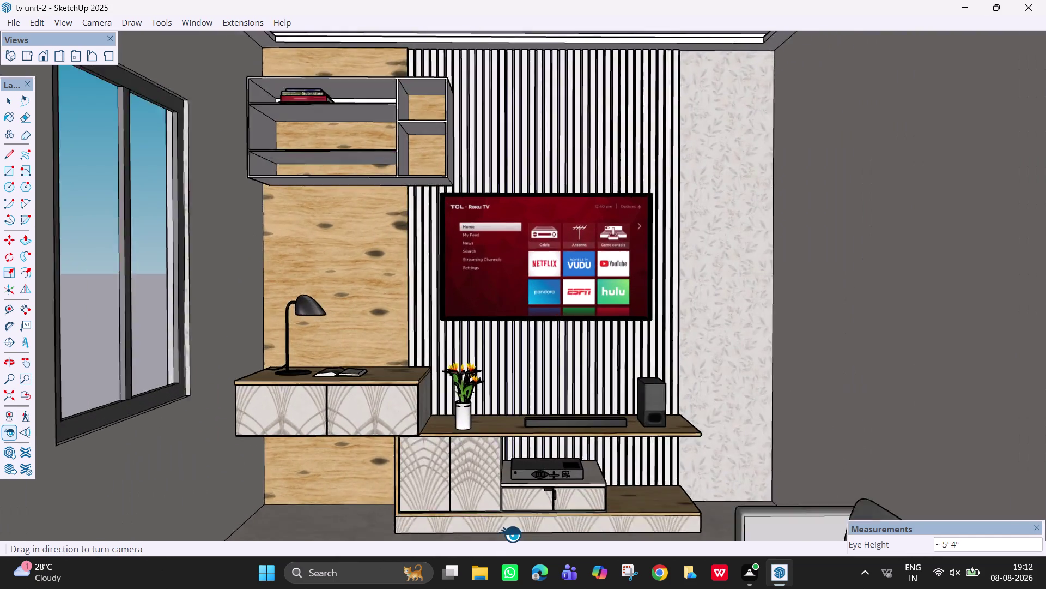
scroll(down, 3)
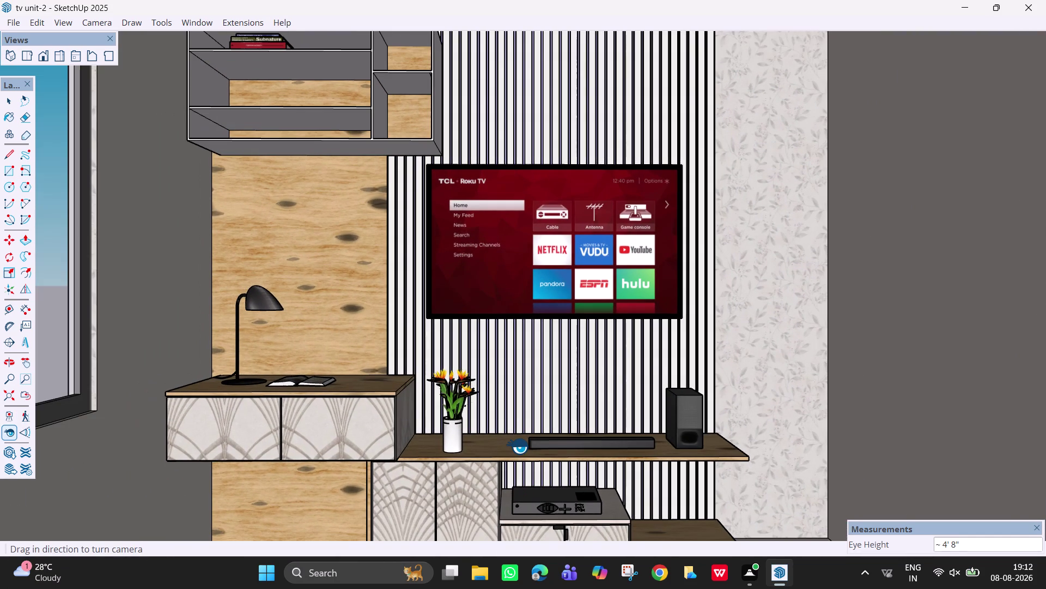
scroll(down, 3)
scroll(down, 3)
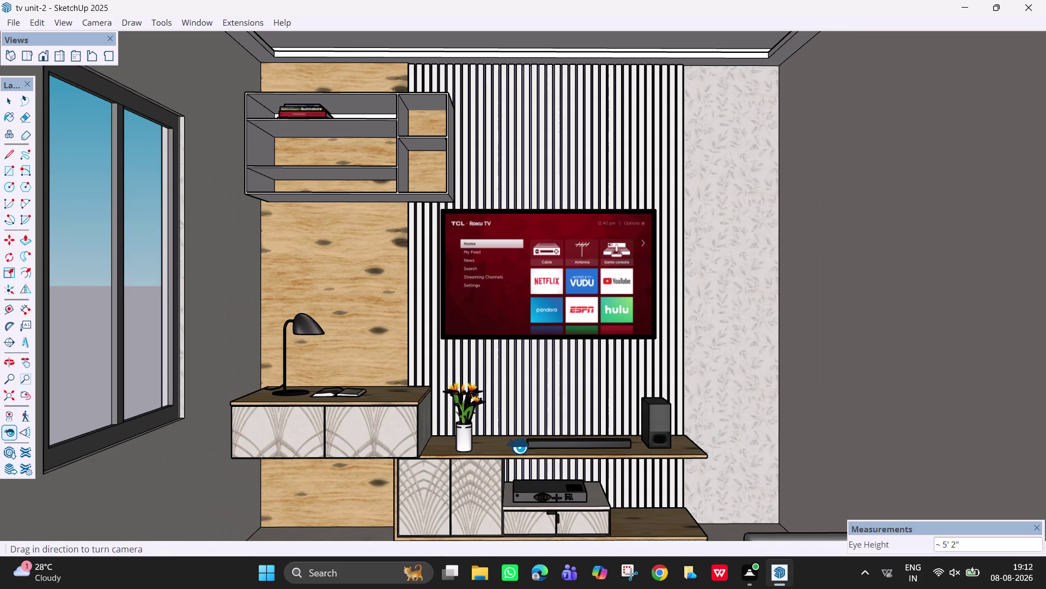
scroll(down, 3)
middle_drag(518, 446, 518, 436)
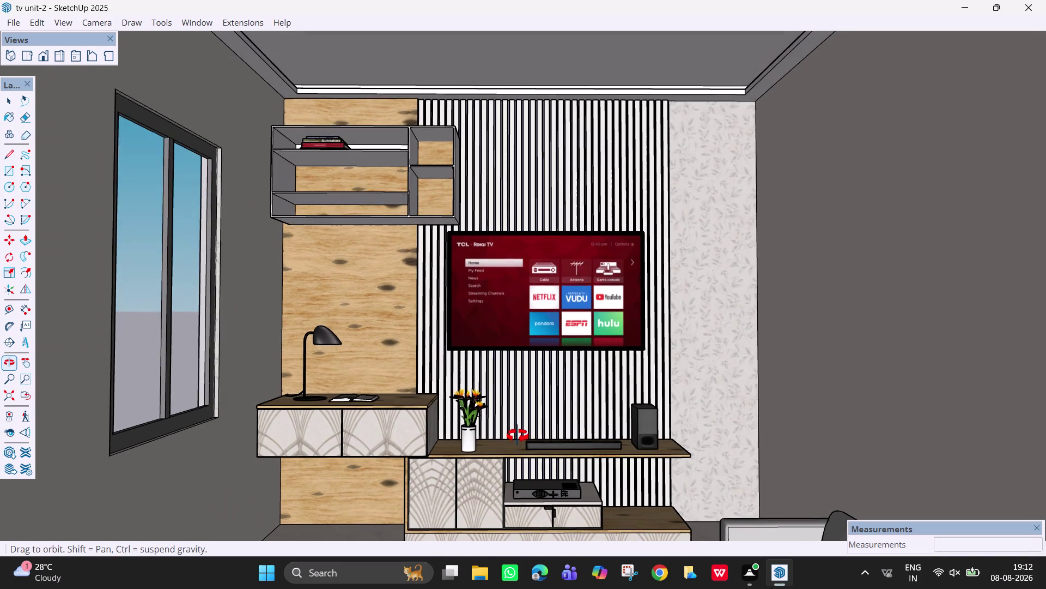
middle_drag(518, 435, 503, 491)
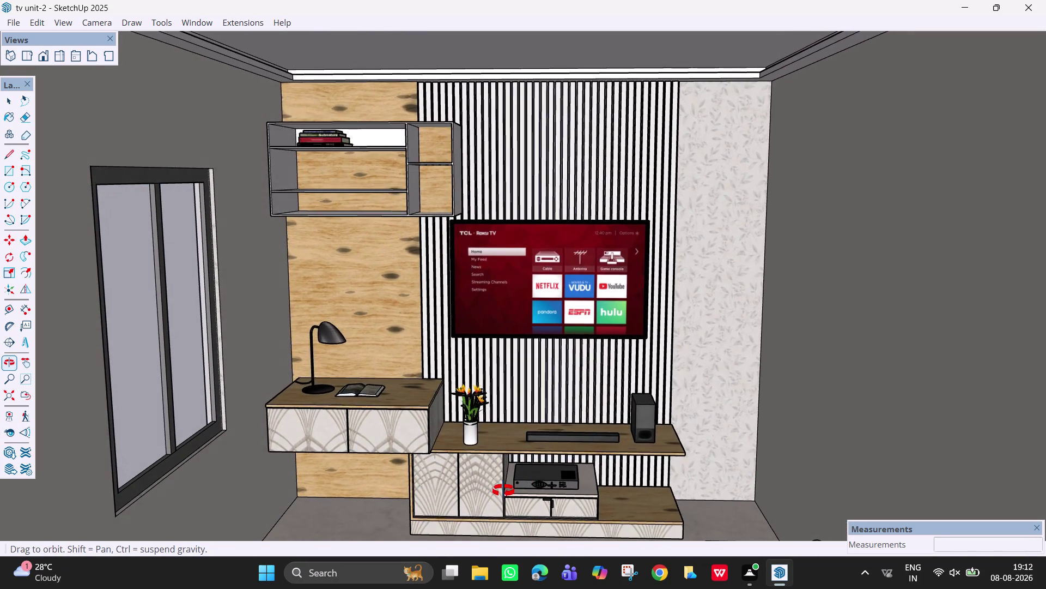
middle_drag(504, 490, 511, 493)
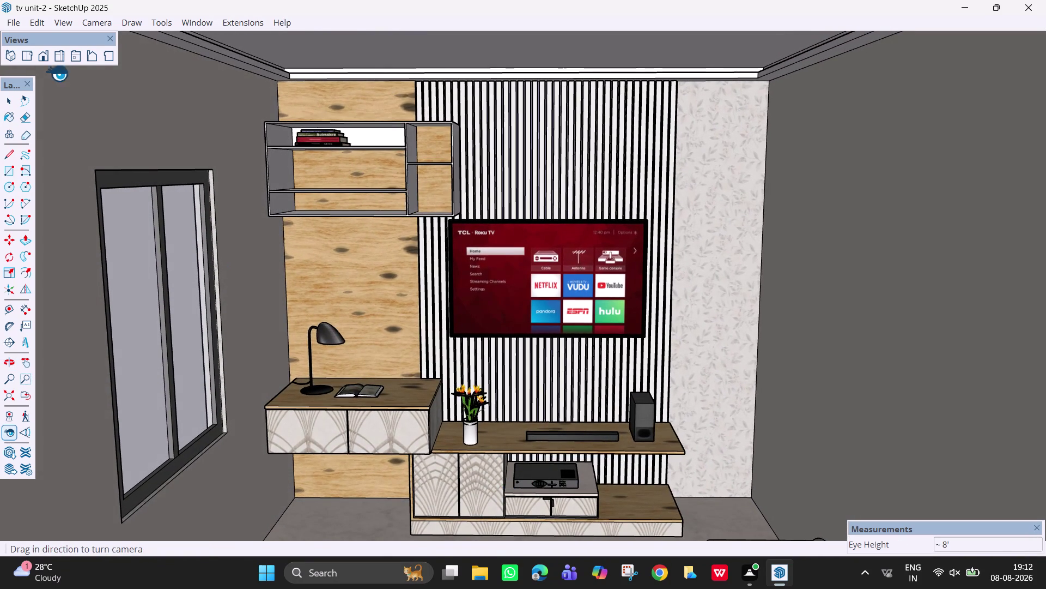
Reposition the camera near the sofa with a 4' eye height.
drag(72, 44, 381, 17)
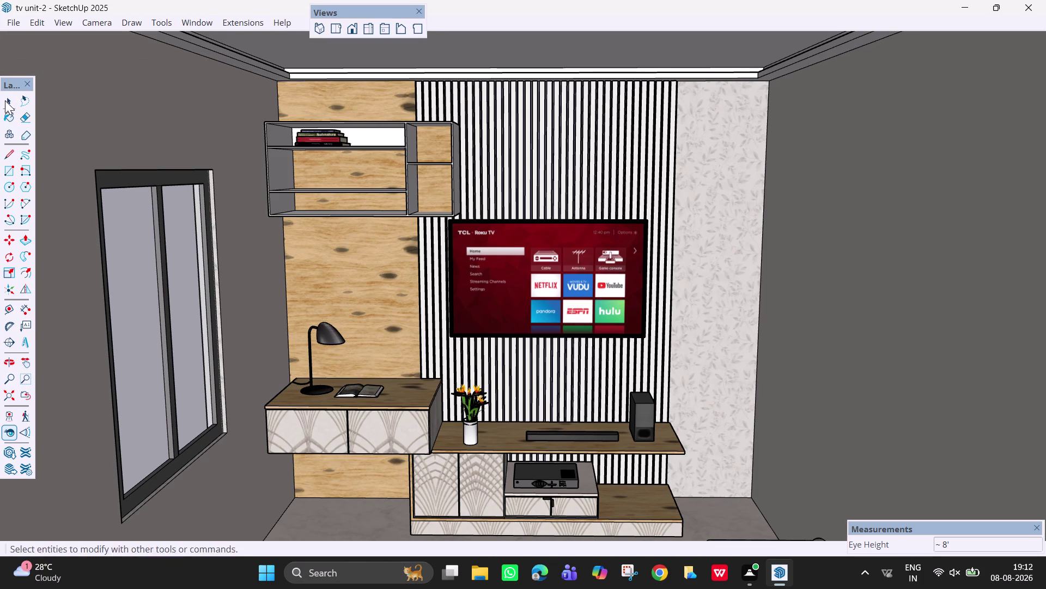
click(34, 25)
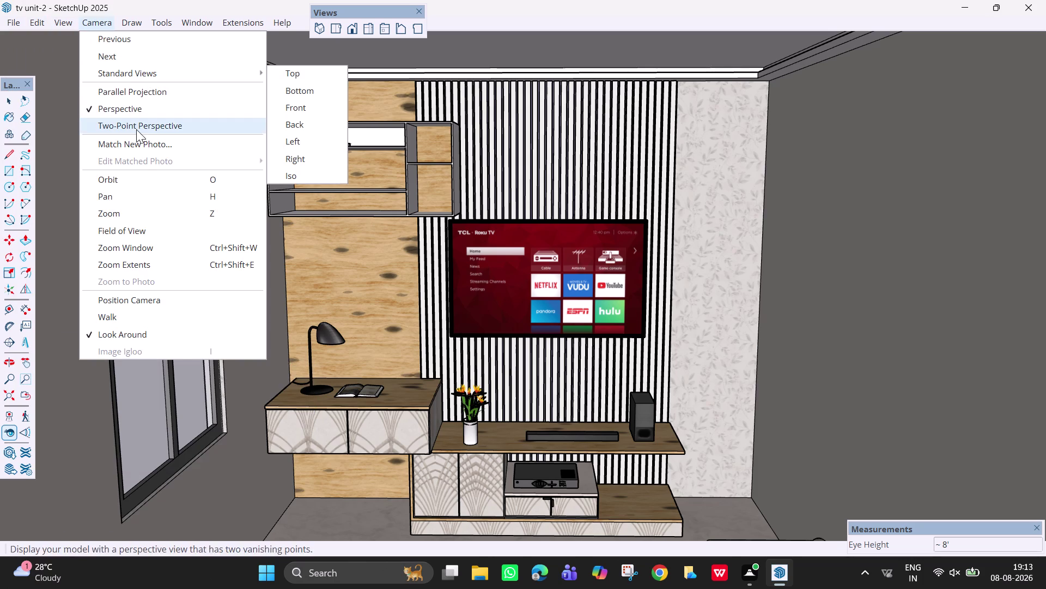
click(137, 305)
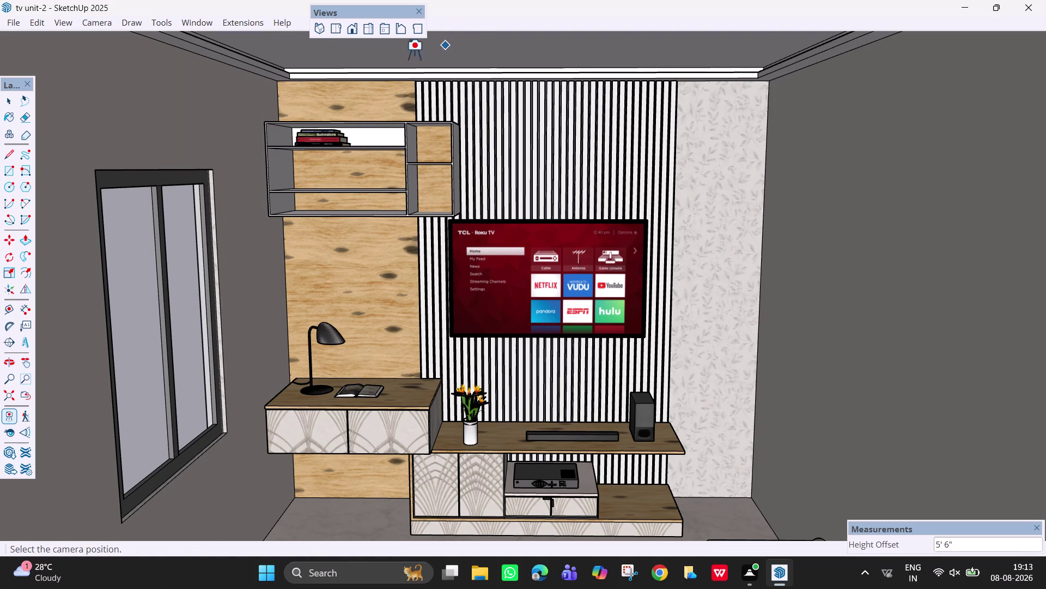
scroll(down, 3)
scroll(down, 3)
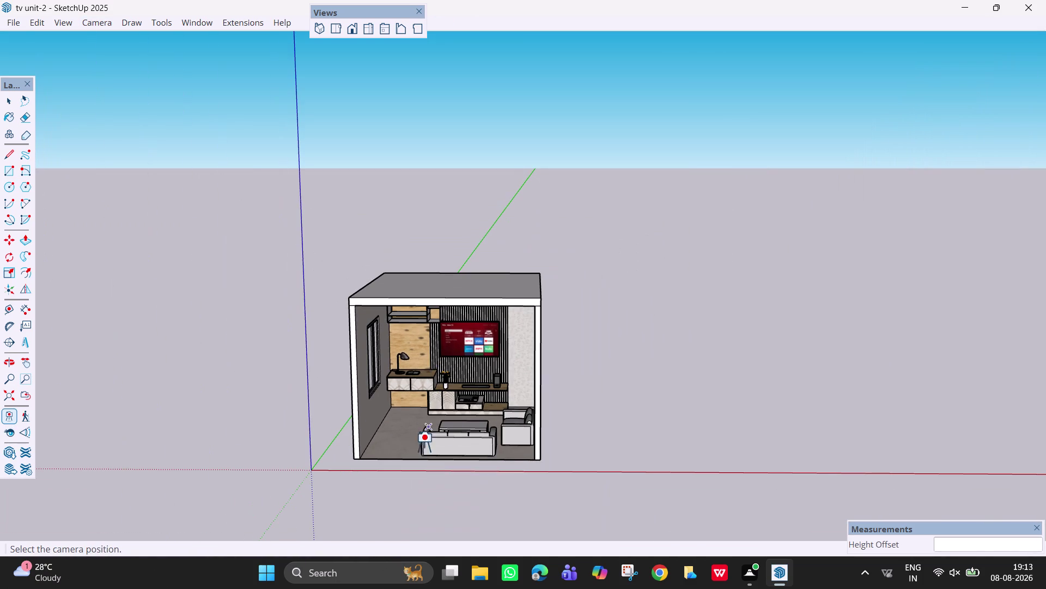
click(448, 535)
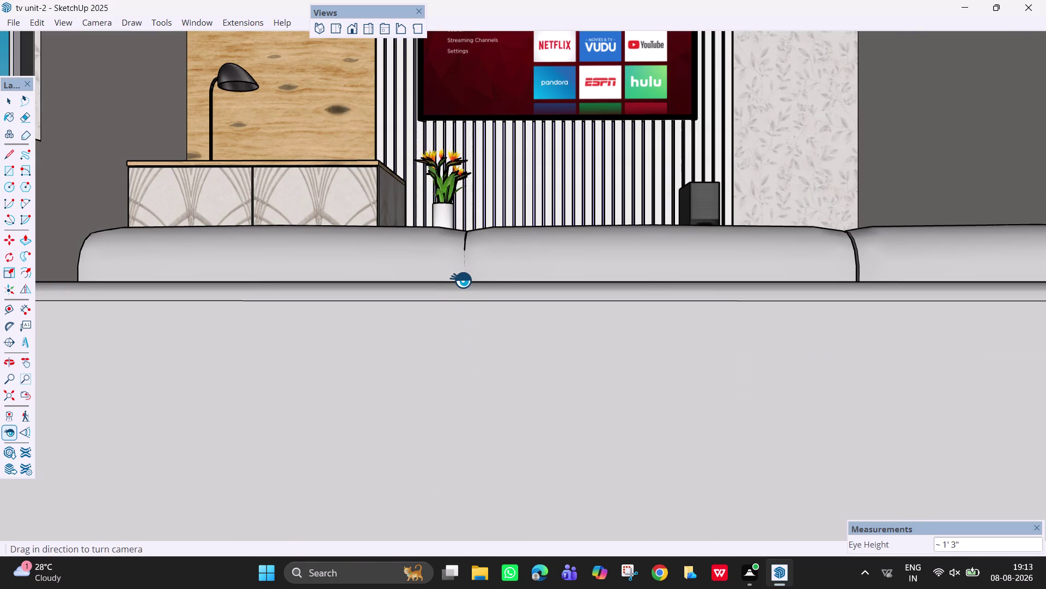
key(4)
key(apostrophe)
key(Return)
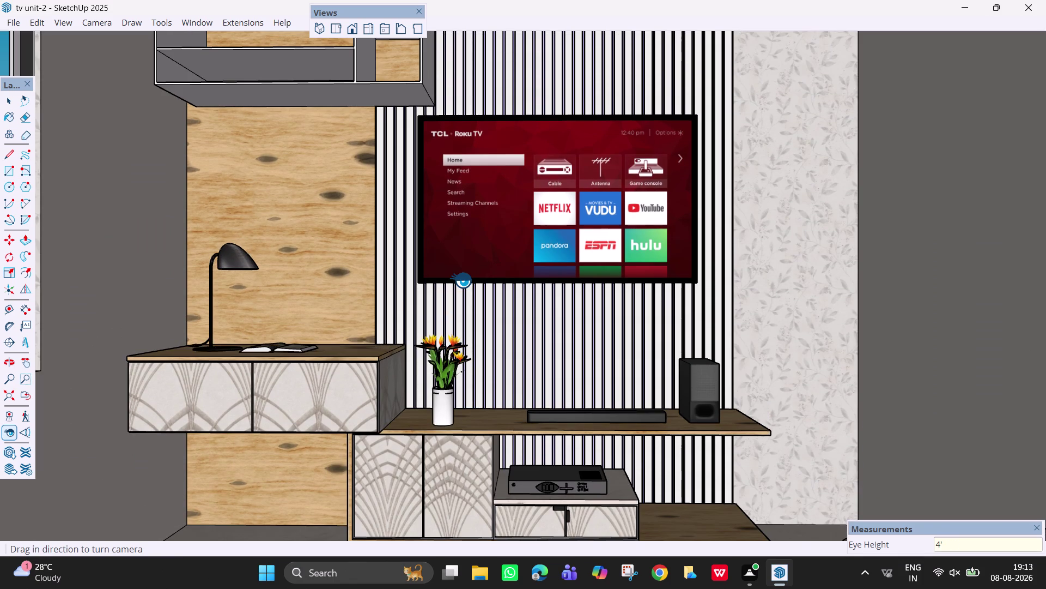
Relocate the Views toolbar to the upper left, below the menu bar.
scroll(down, 3)
scroll(down, 3)
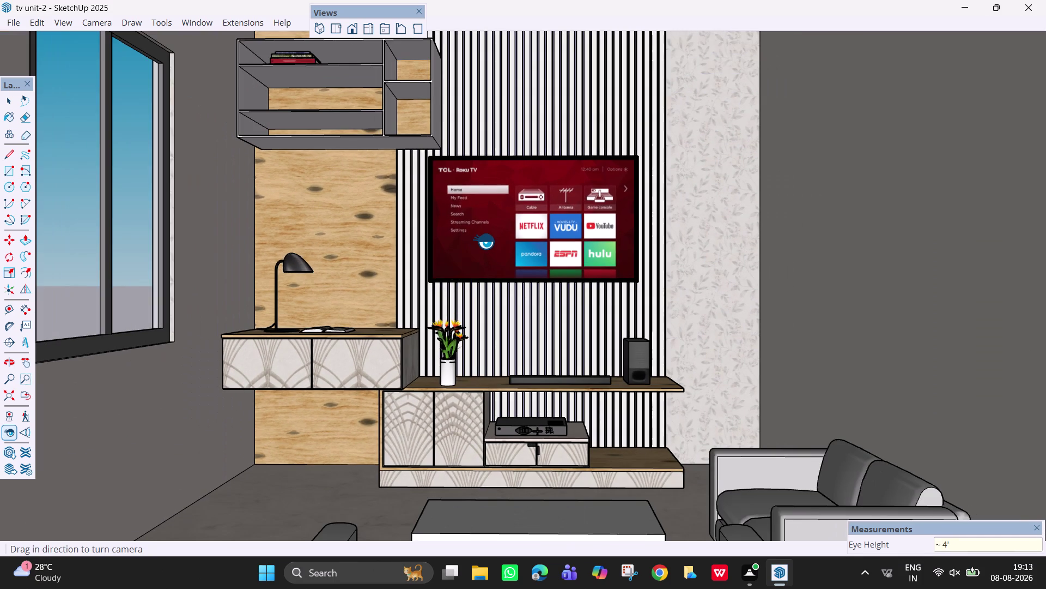
scroll(down, 3)
scroll(down, 3)
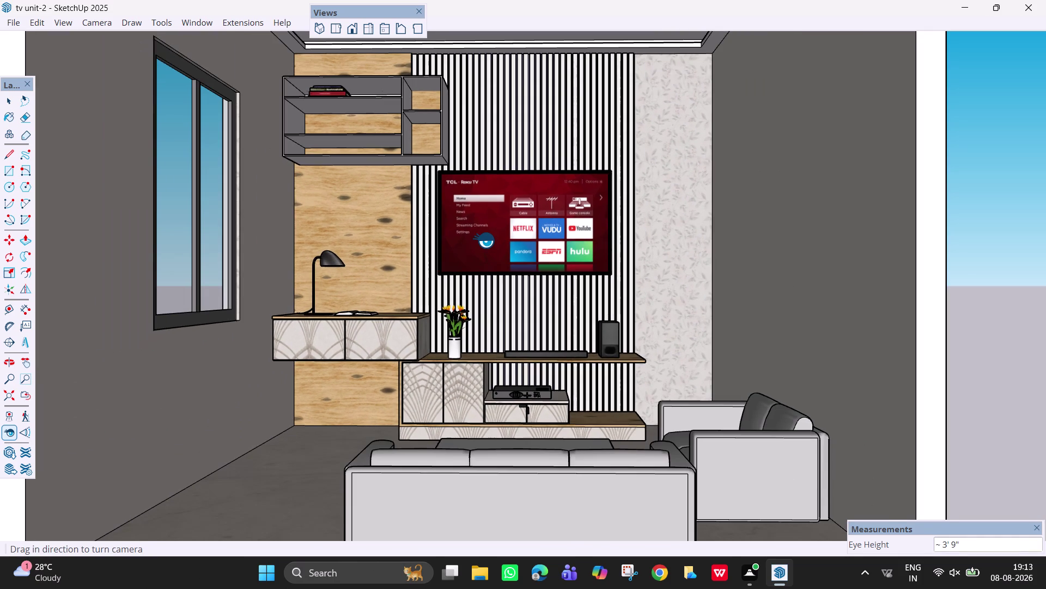
drag(373, 12, 32, 83)
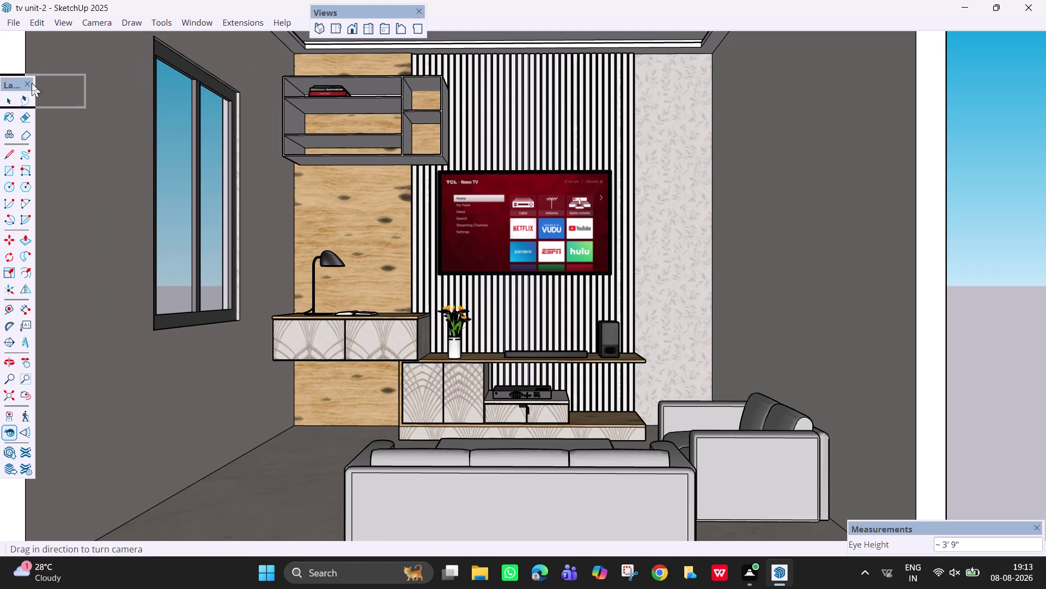
drag(32, 83, 114, 46)
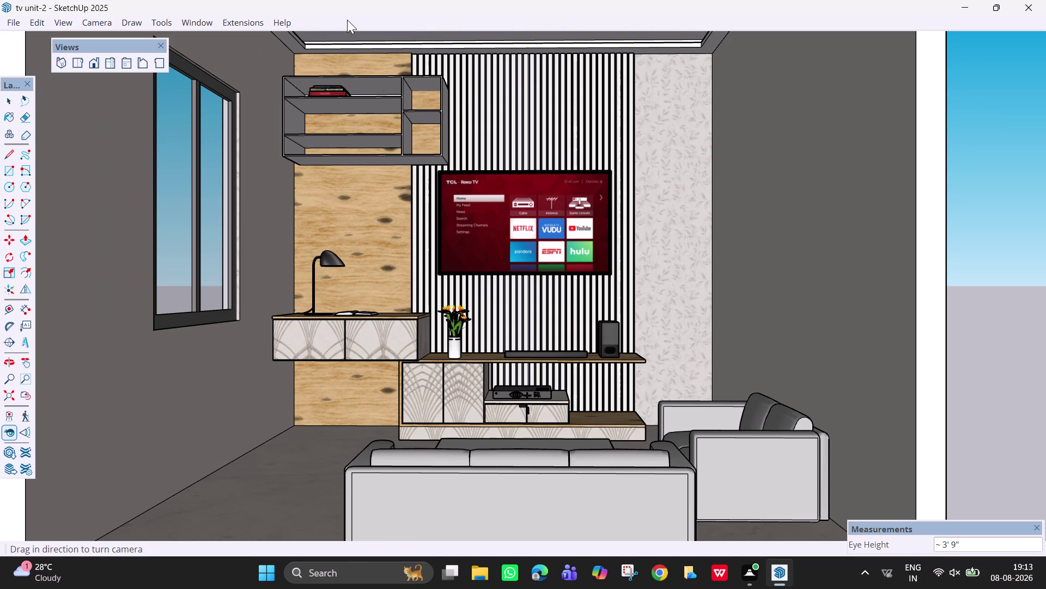
right_click(347, 20)
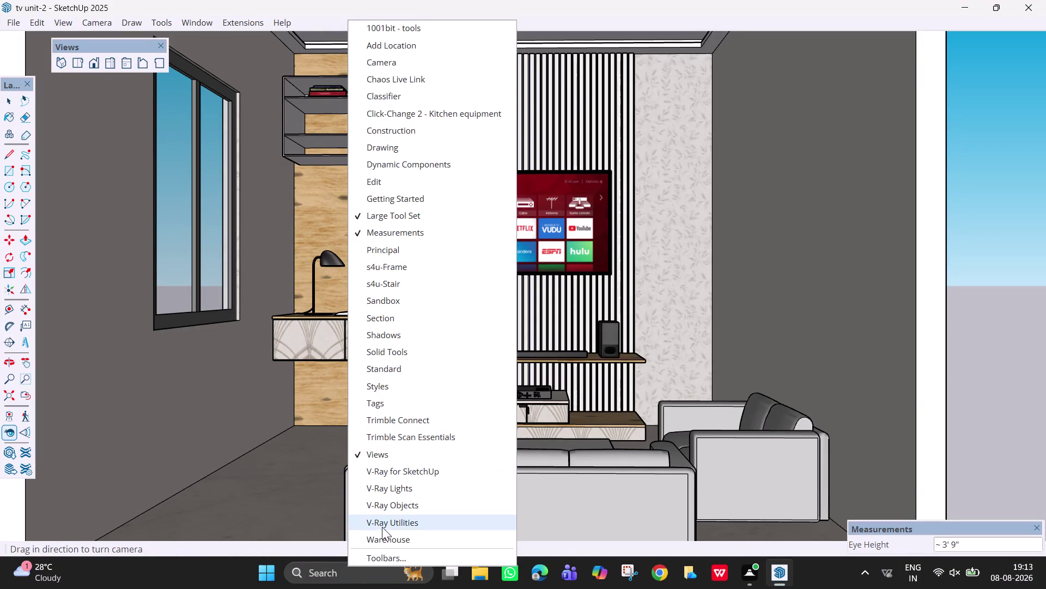
Browse the Draw and Camera menus, apply Camera > Previous, and open the View menu.
click(44, 26)
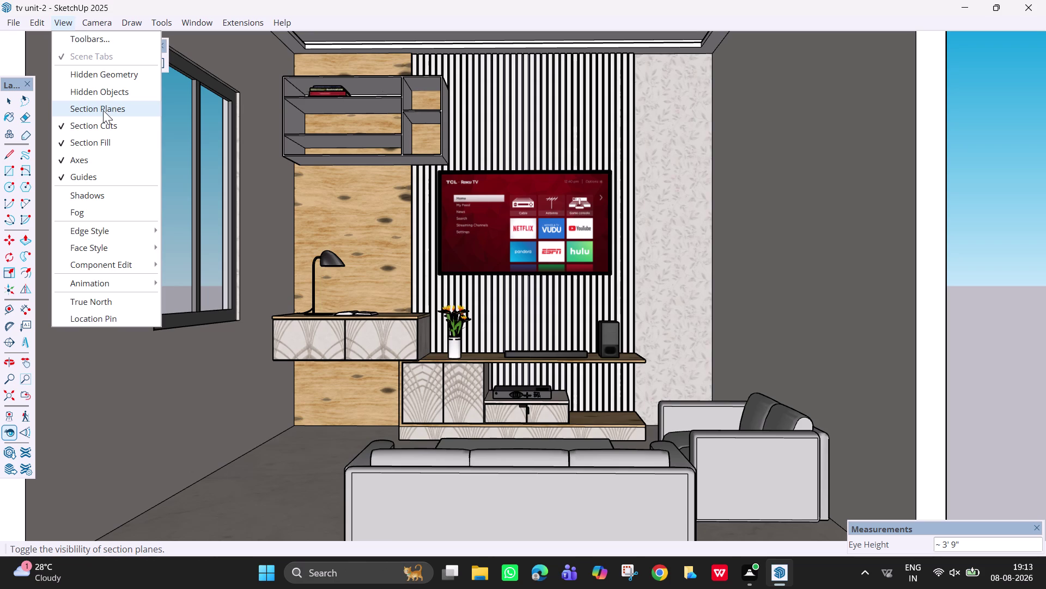
right_drag(89, 189, 80, 246)
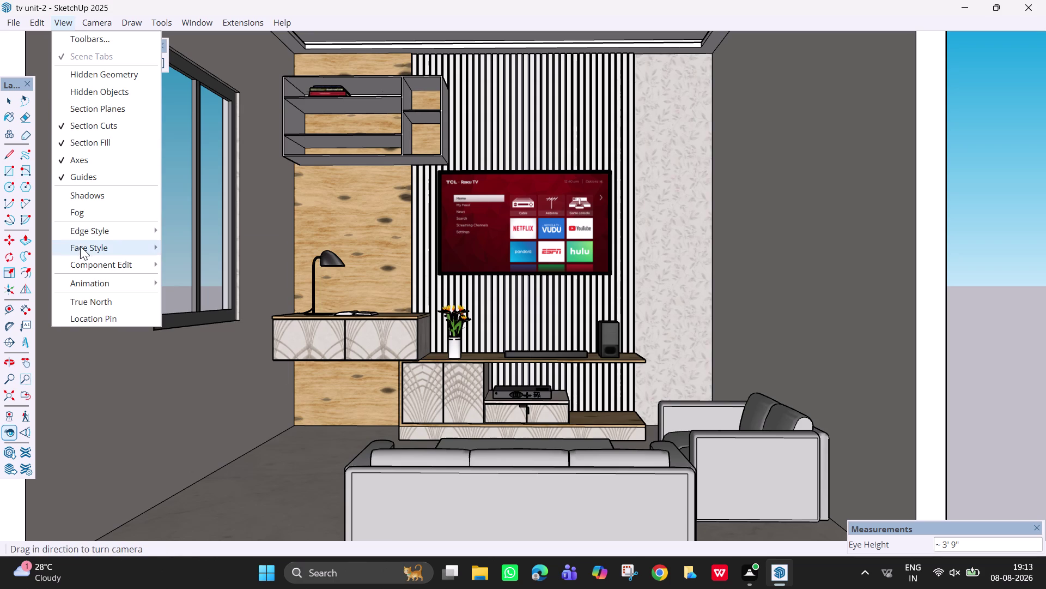
right_drag(80, 245, 78, 359)
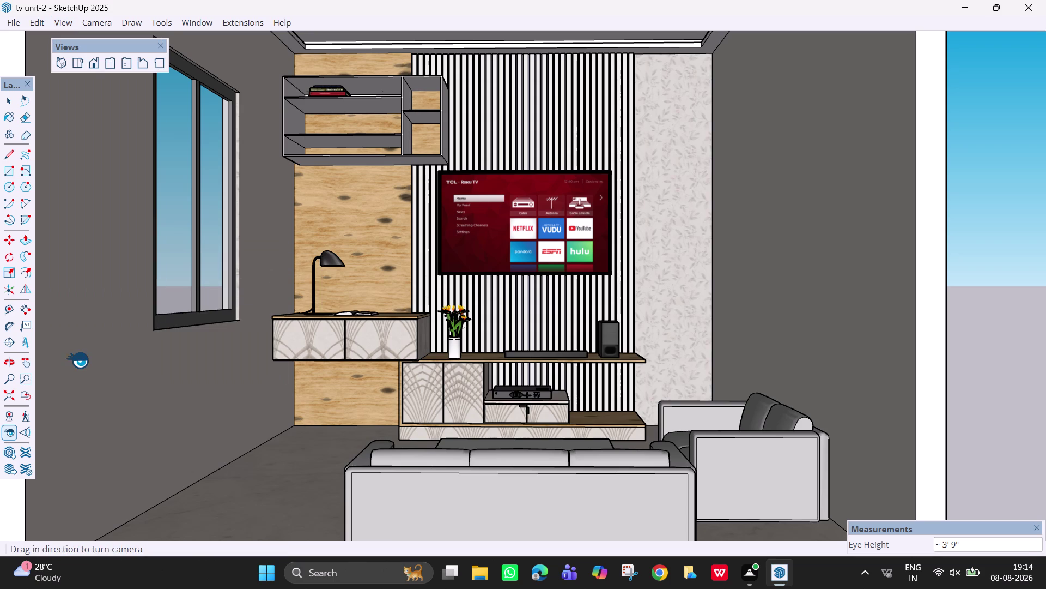
click(124, 23)
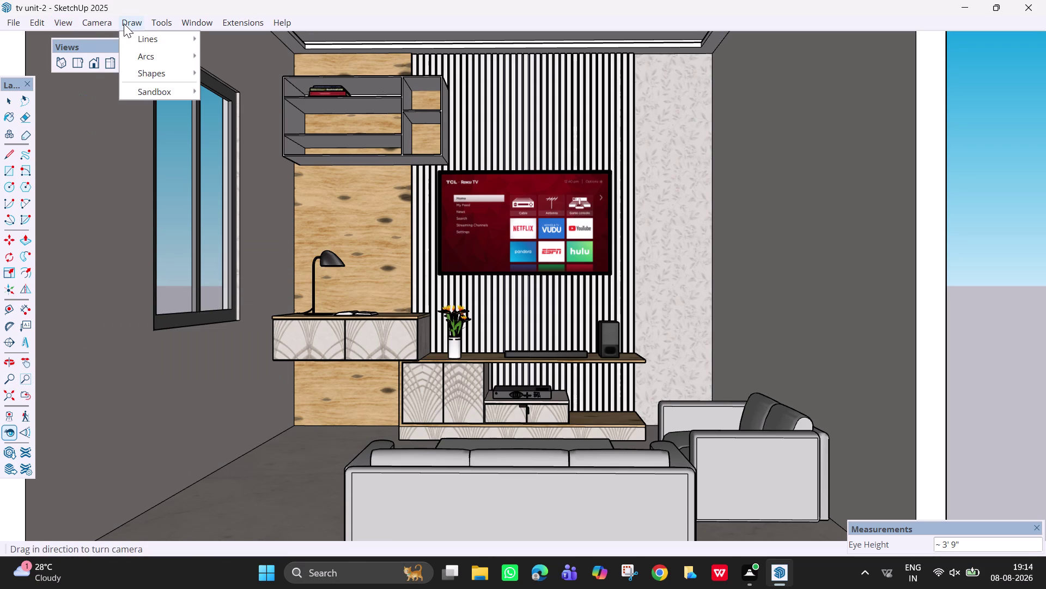
double_click(104, 24)
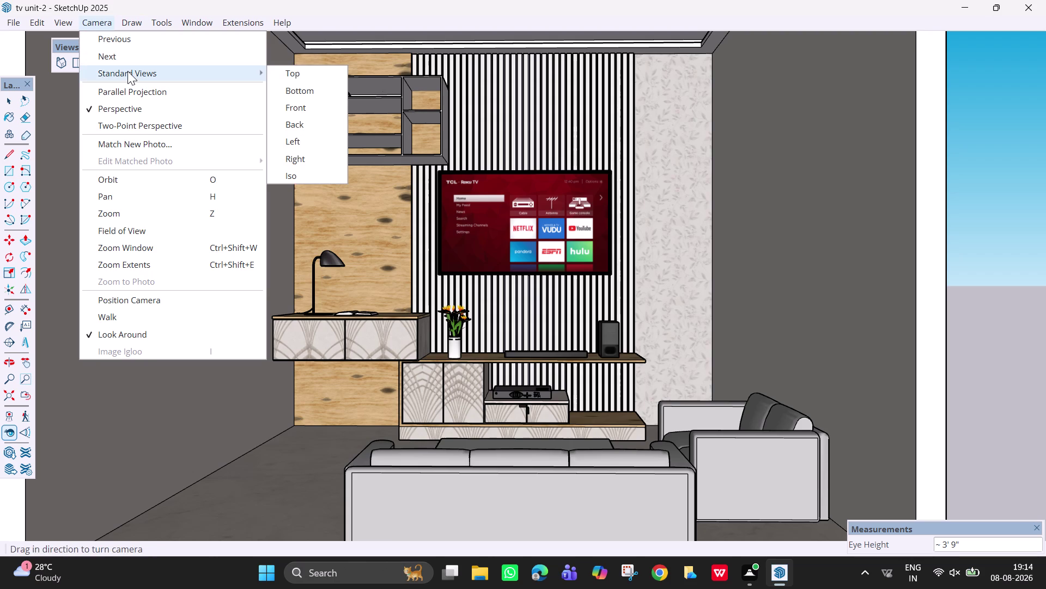
click(139, 35)
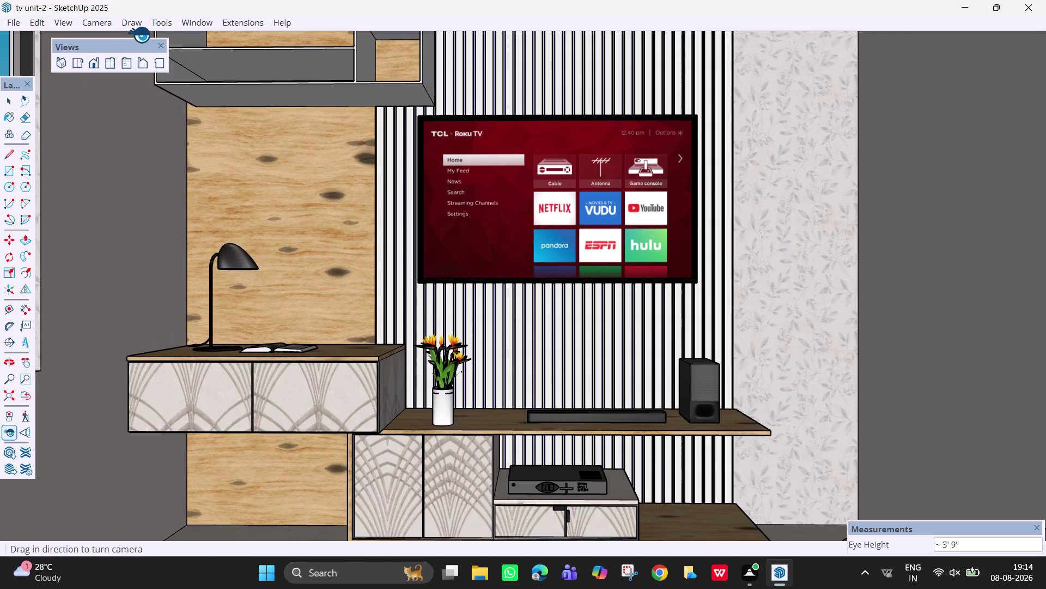
click(122, 26)
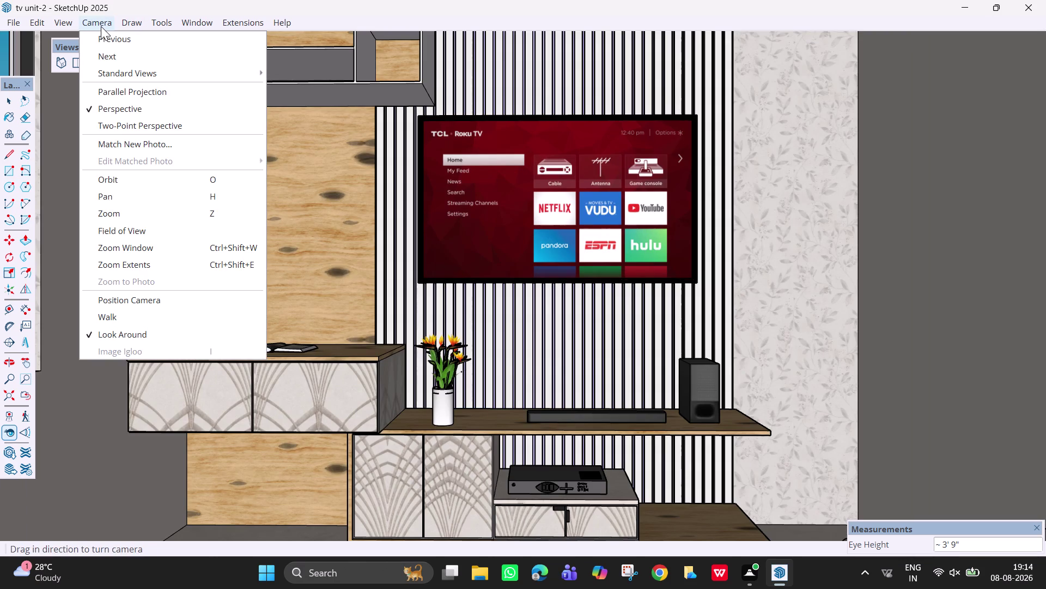
click(120, 52)
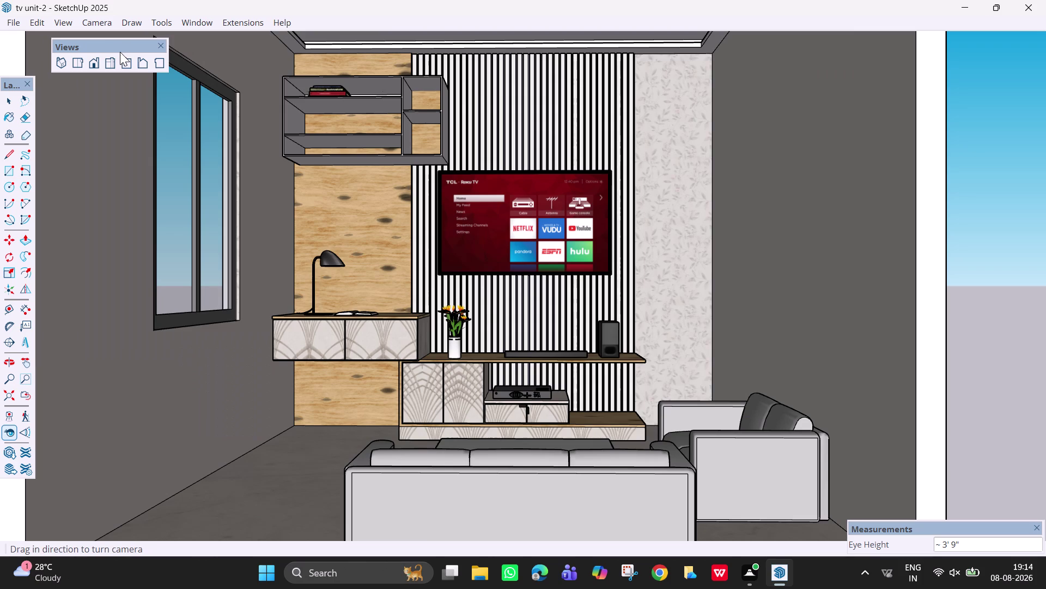
click(102, 22)
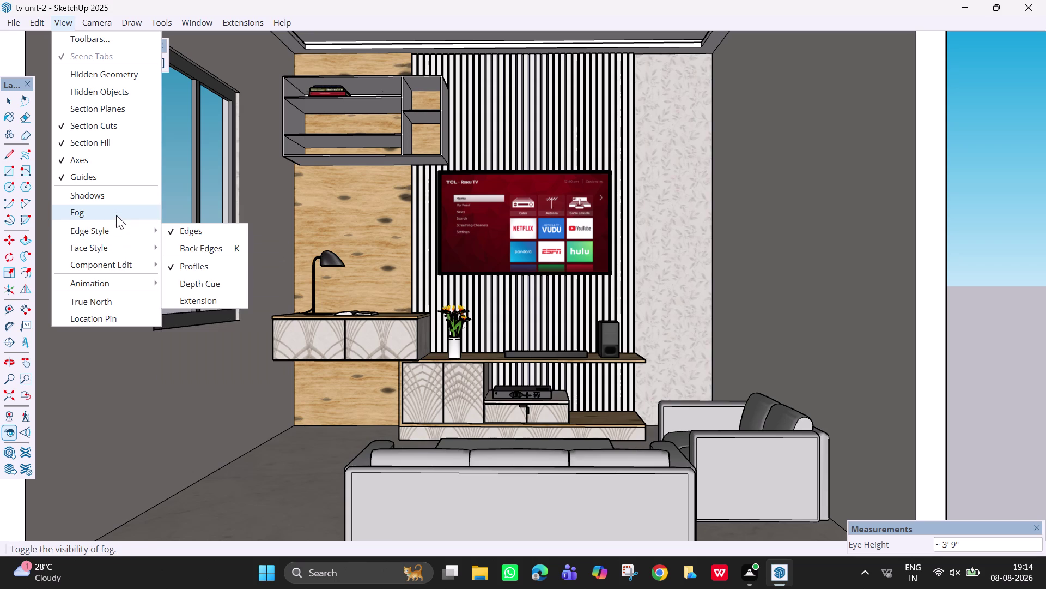
Enable View > Shadows, then zoom out, orbit and pan to frame the whole room.
click(118, 193)
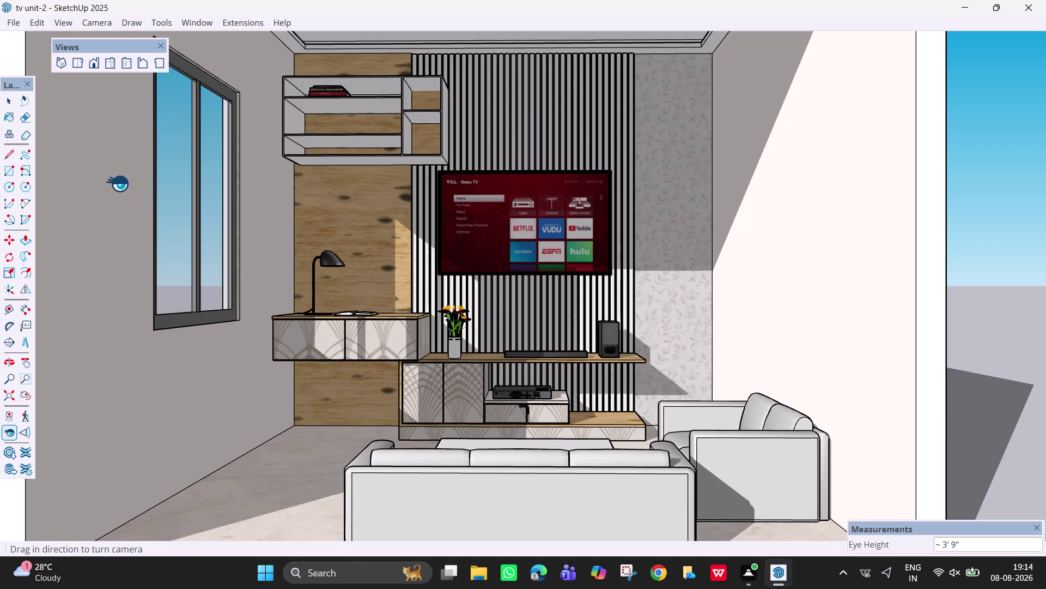
scroll(down, 3)
scroll(down, 3)
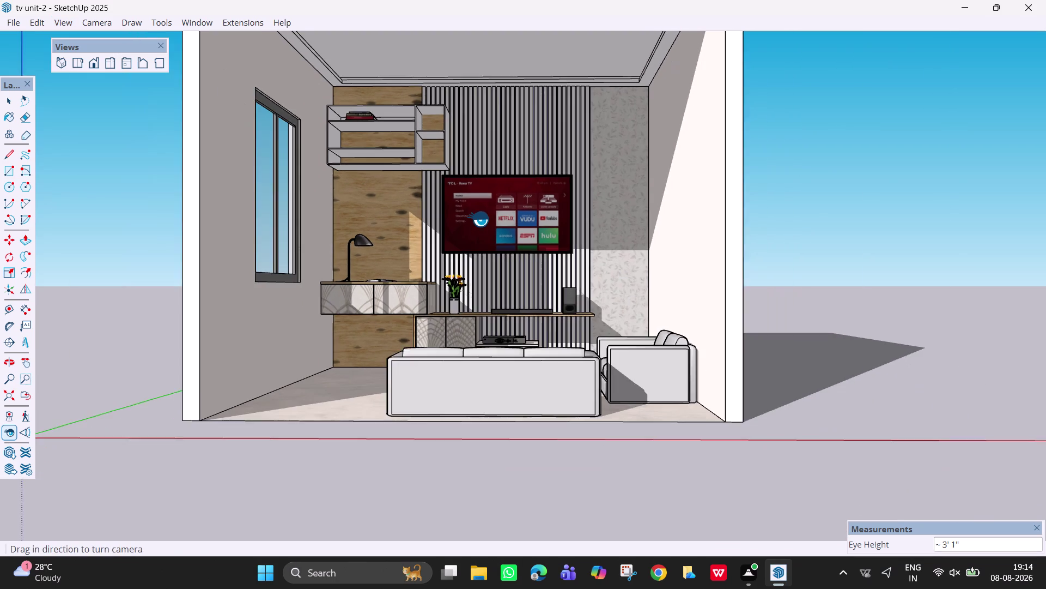
middle_drag(478, 219, 482, 285)
key(h)
drag(490, 286, 491, 292)
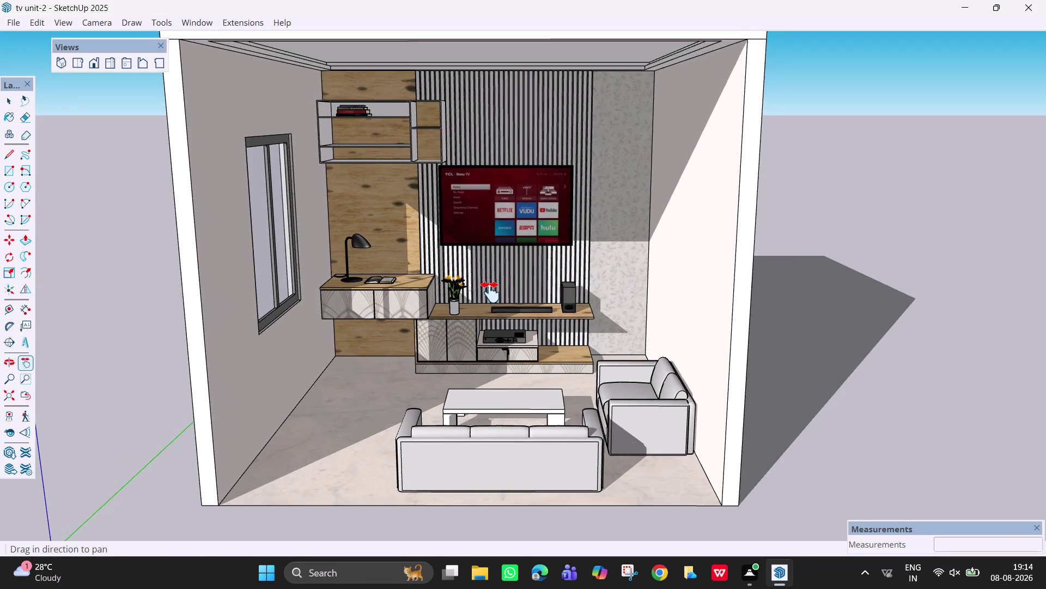
drag(491, 292, 489, 301)
middle_drag(488, 301, 479, 301)
Adjust the room view, switch to Select and bring up the View menu display settings.
scroll(up, 3)
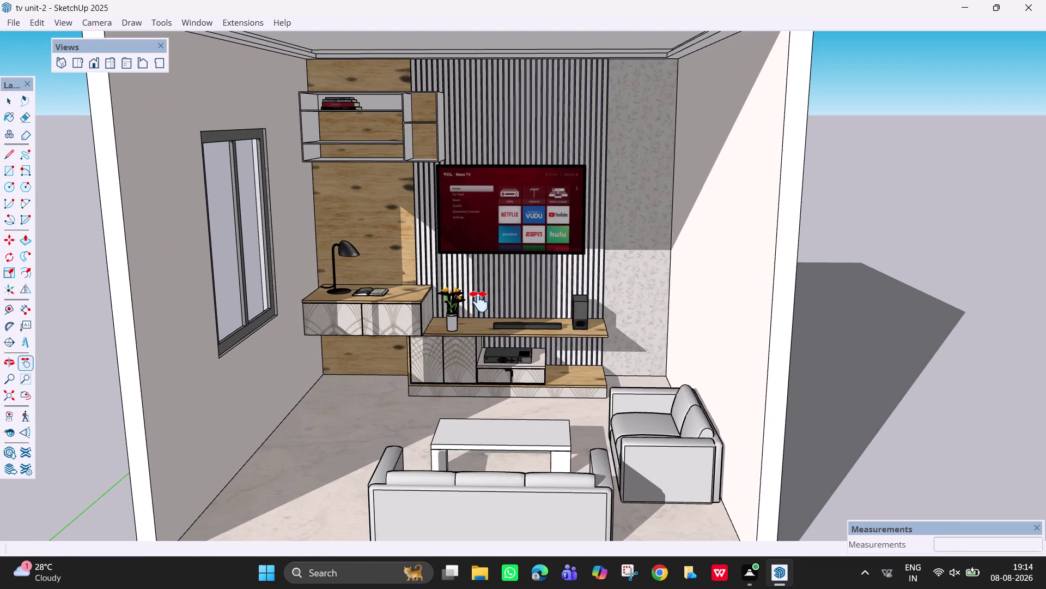
middle_drag(479, 301, 478, 288)
scroll(down, 3)
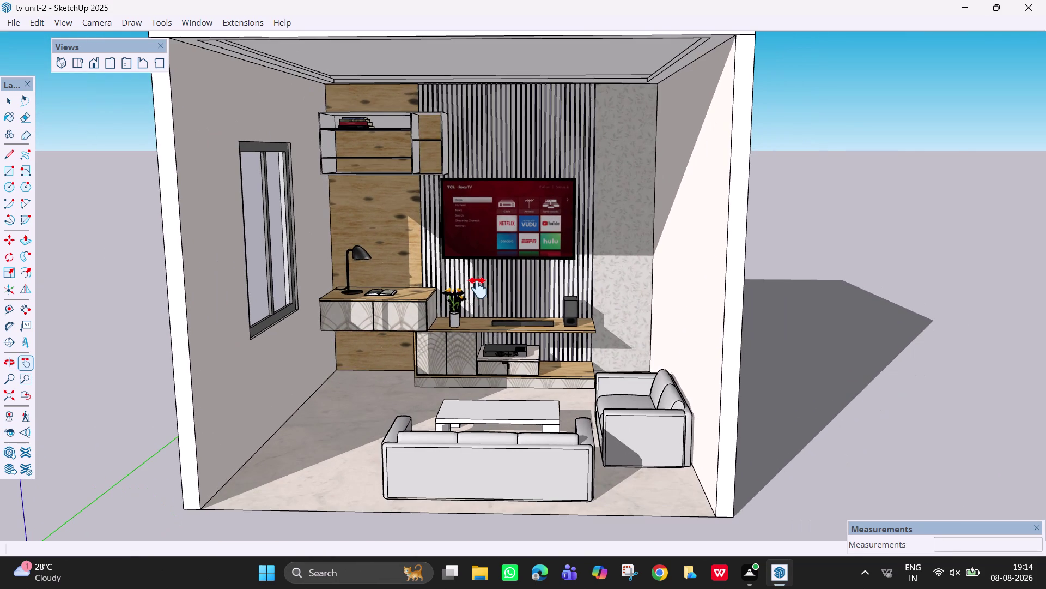
key(Escape)
key(space)
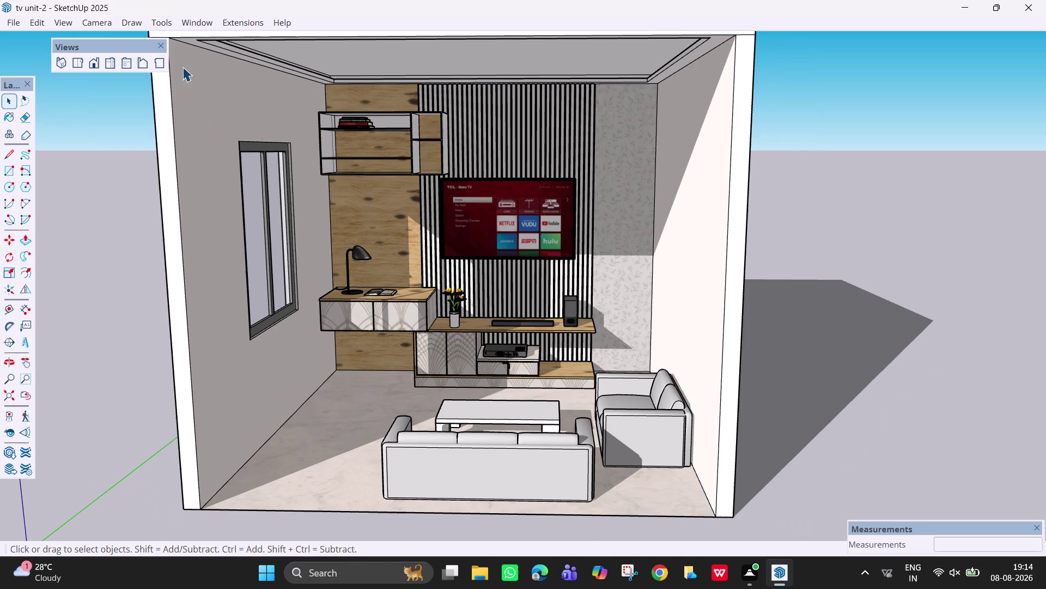
click(95, 23)
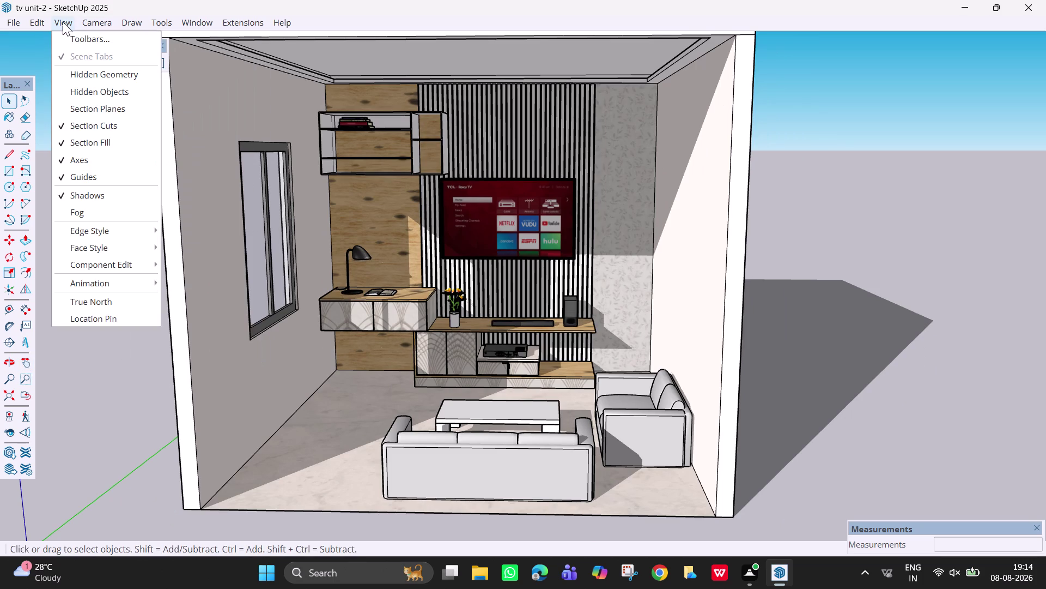
click(86, 174)
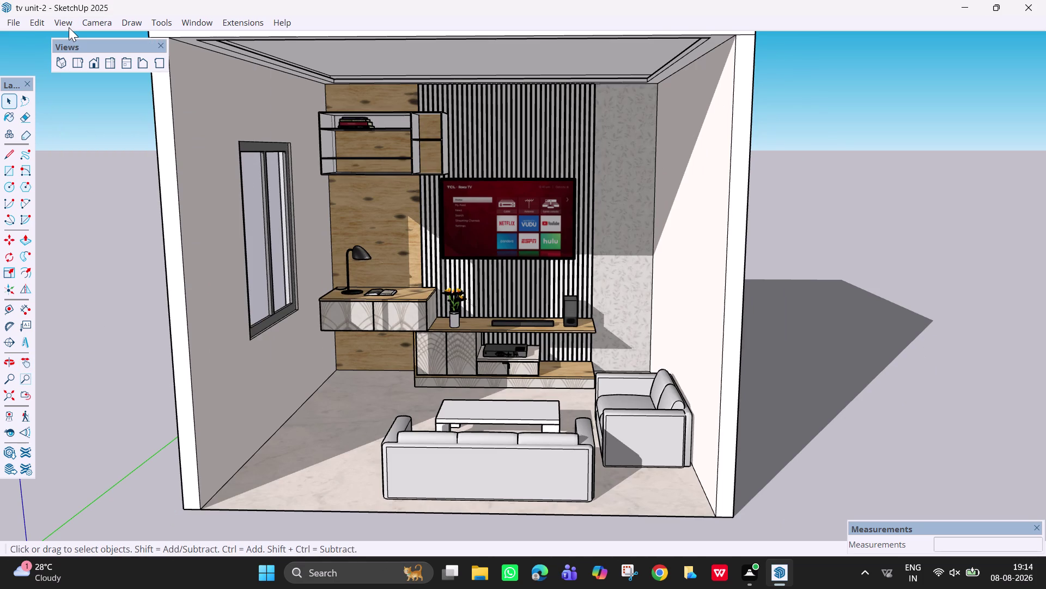
click(68, 27)
click(72, 156)
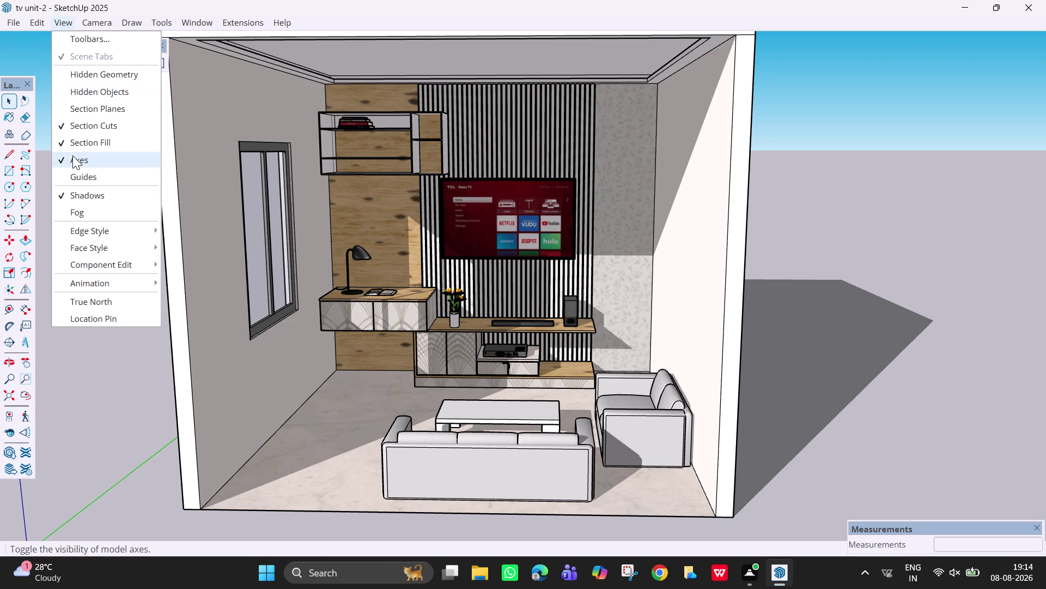
Toggle the model axes off and then back on.
click(70, 19)
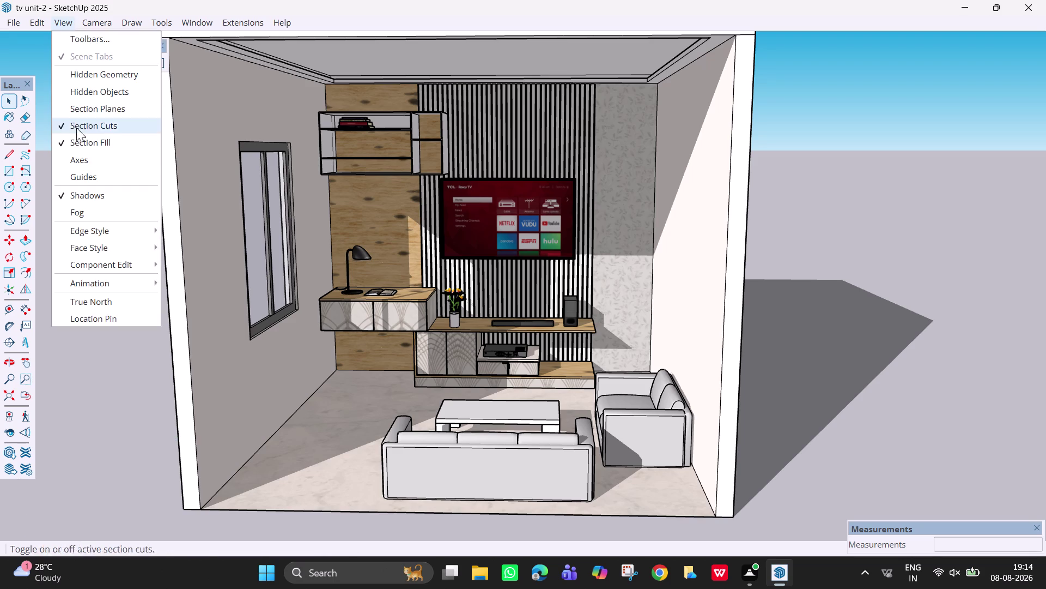
click(78, 154)
click(65, 18)
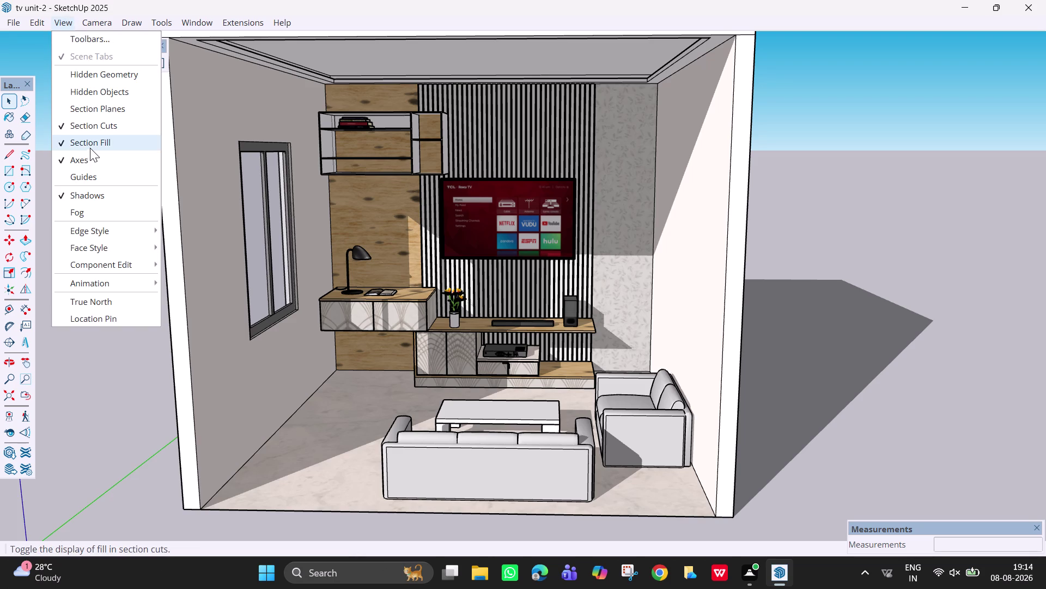
click(90, 149)
Turn Section Fill off and show Section Planes and Hidden Objects.
click(67, 25)
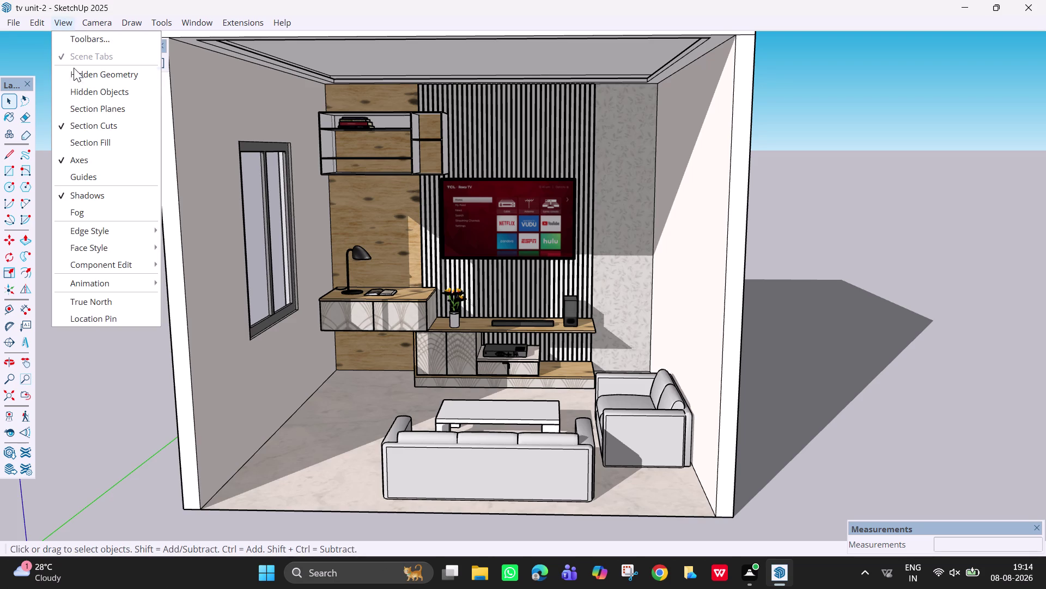
click(83, 109)
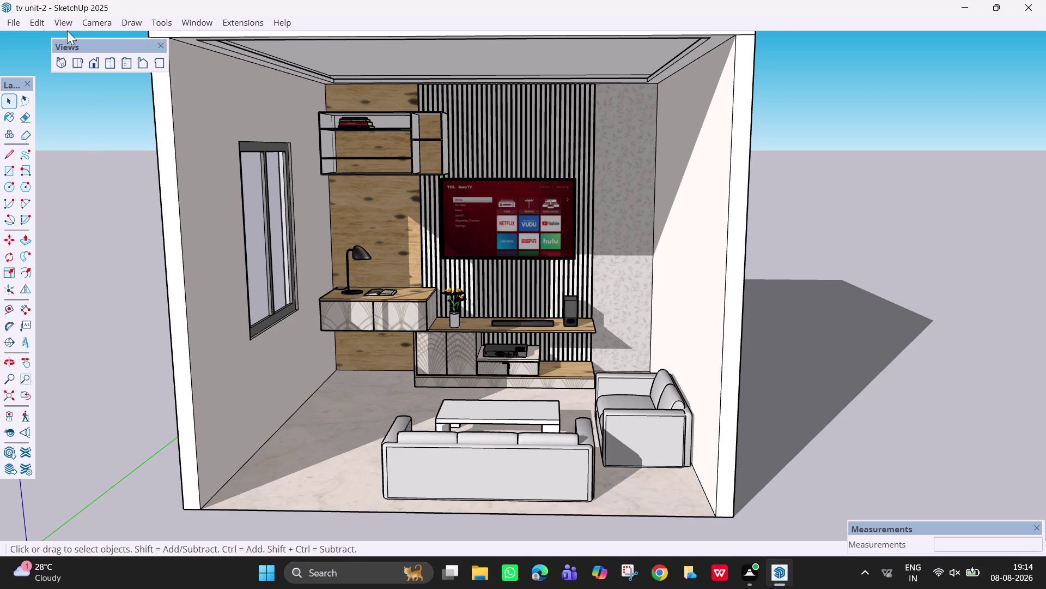
click(65, 21)
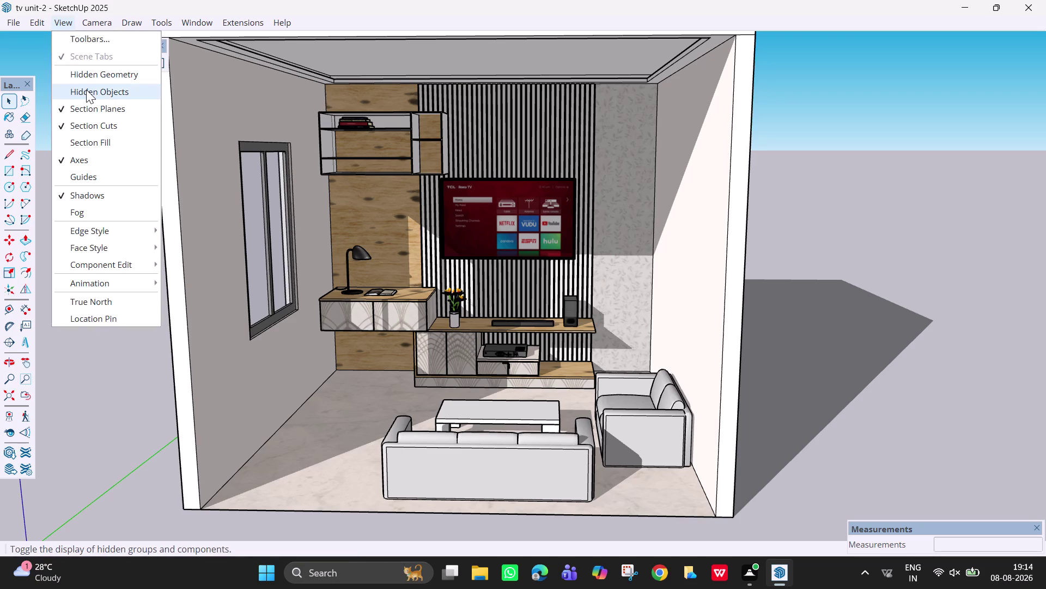
click(86, 90)
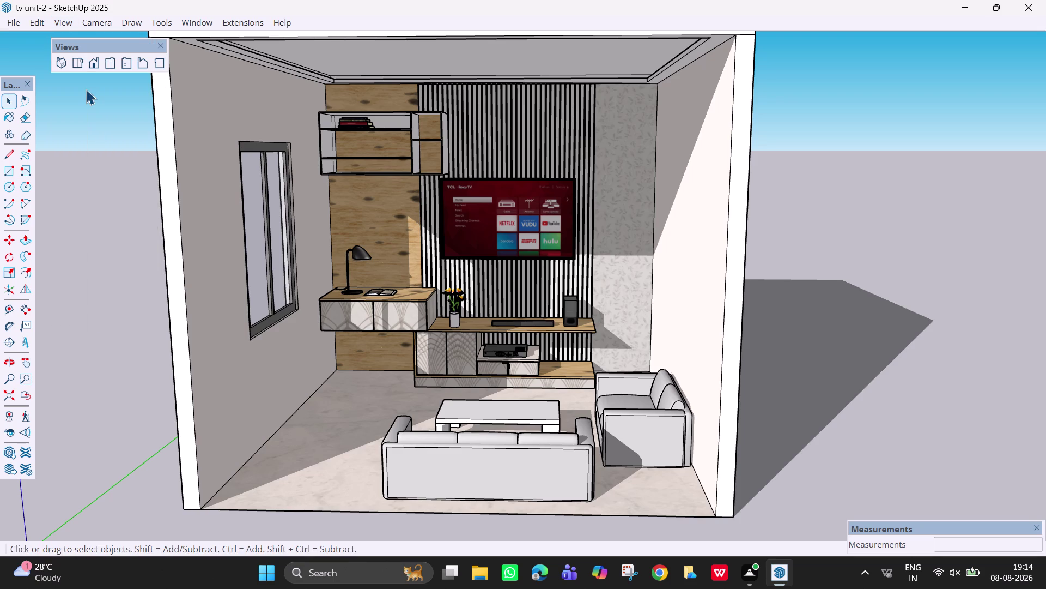
click(68, 22)
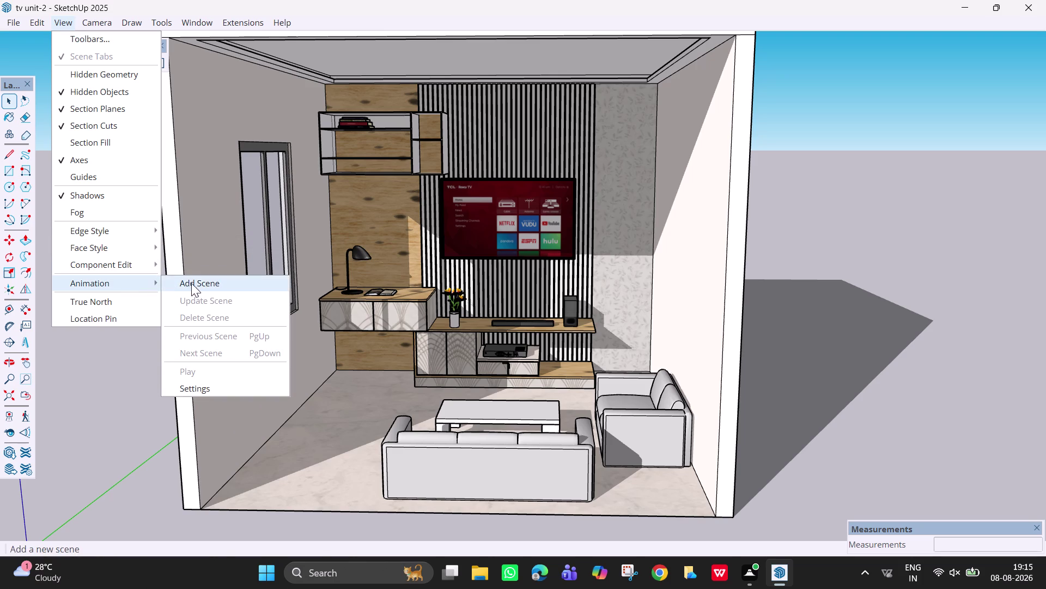
click(193, 283)
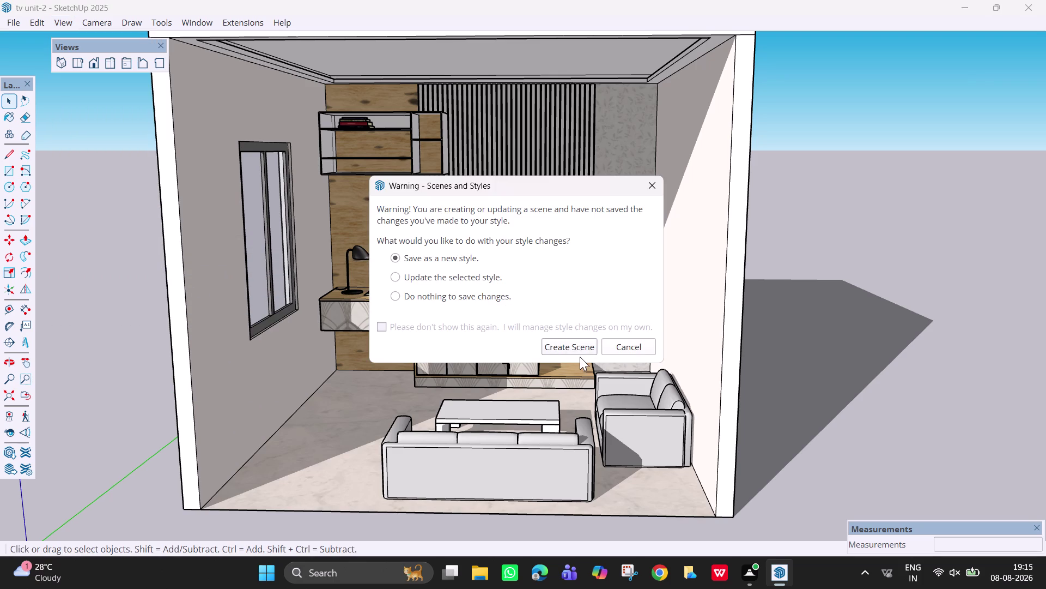
right_click(573, 345)
click(574, 344)
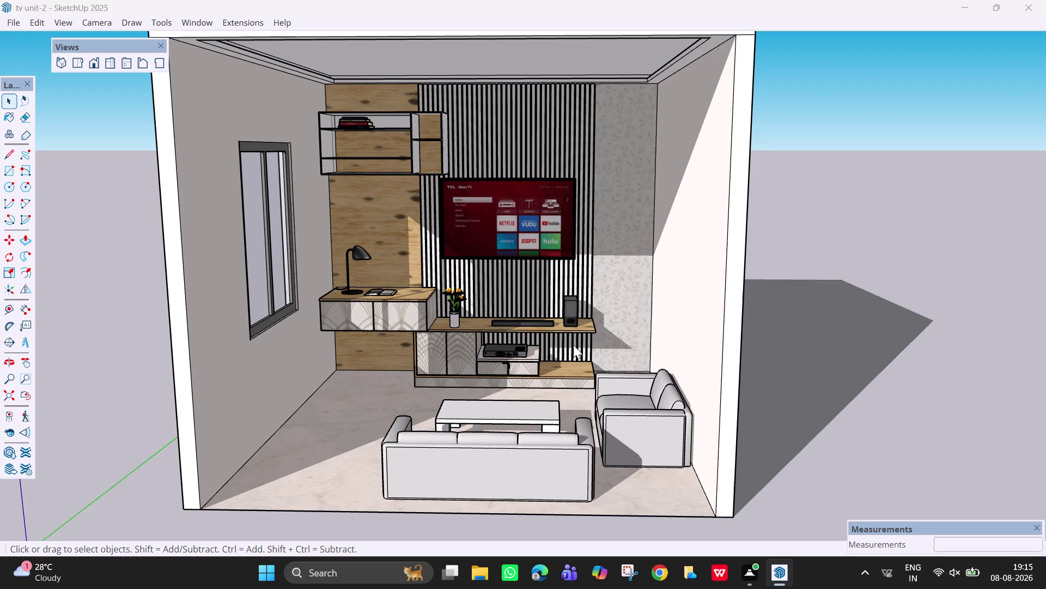
drag(118, 43, 98, 62)
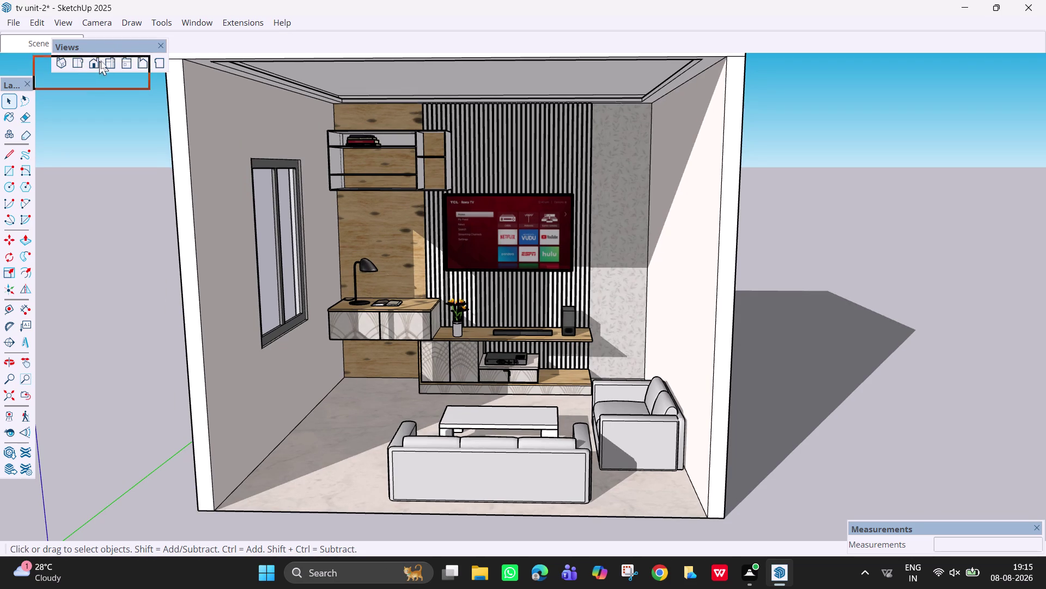
drag(97, 62, 379, 27)
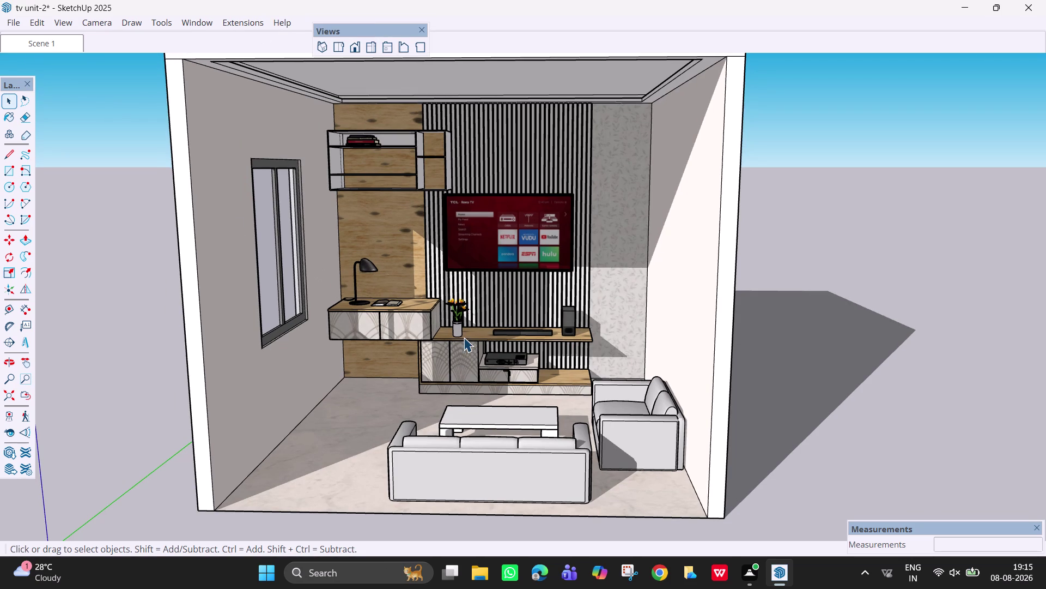
scroll(down, 3)
middle_drag(446, 345, 451, 350)
Place the camera in front of the room facing the TV wall at 6' eye height.
scroll(down, 3)
click(9, 417)
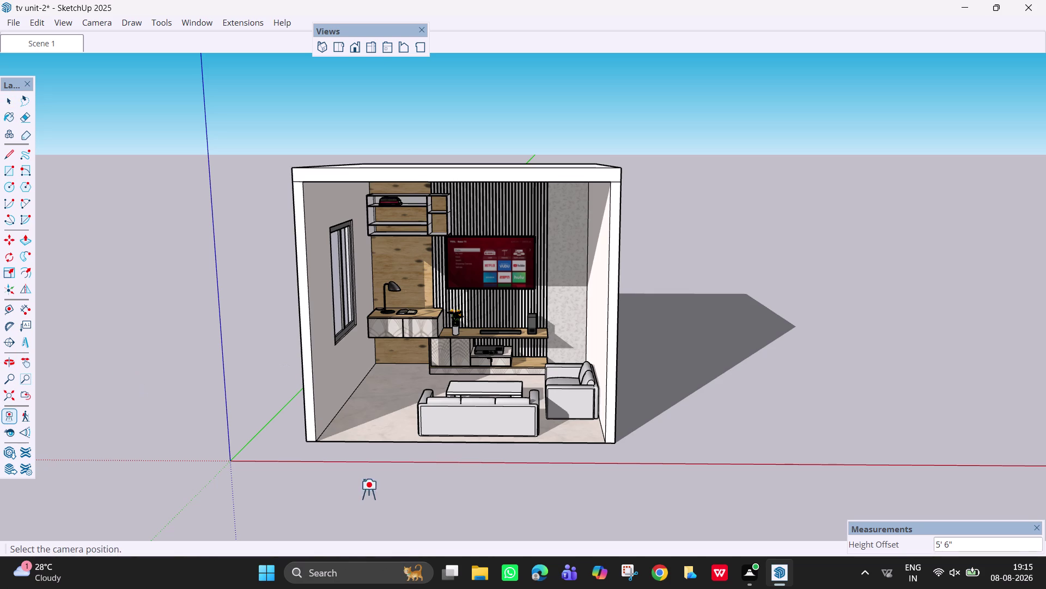
drag(452, 540, 451, 486)
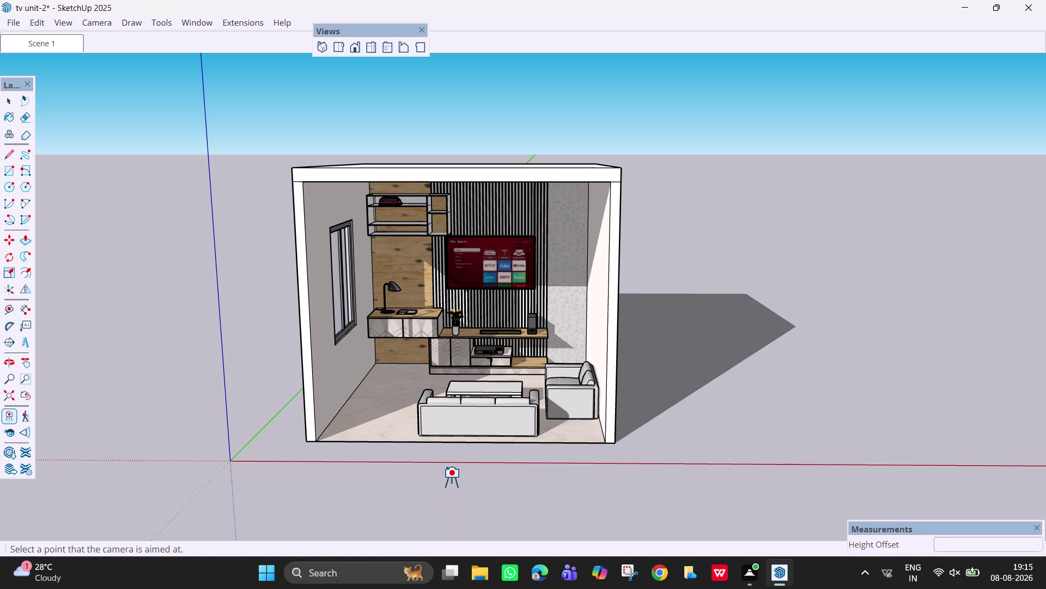
drag(451, 486, 454, 326)
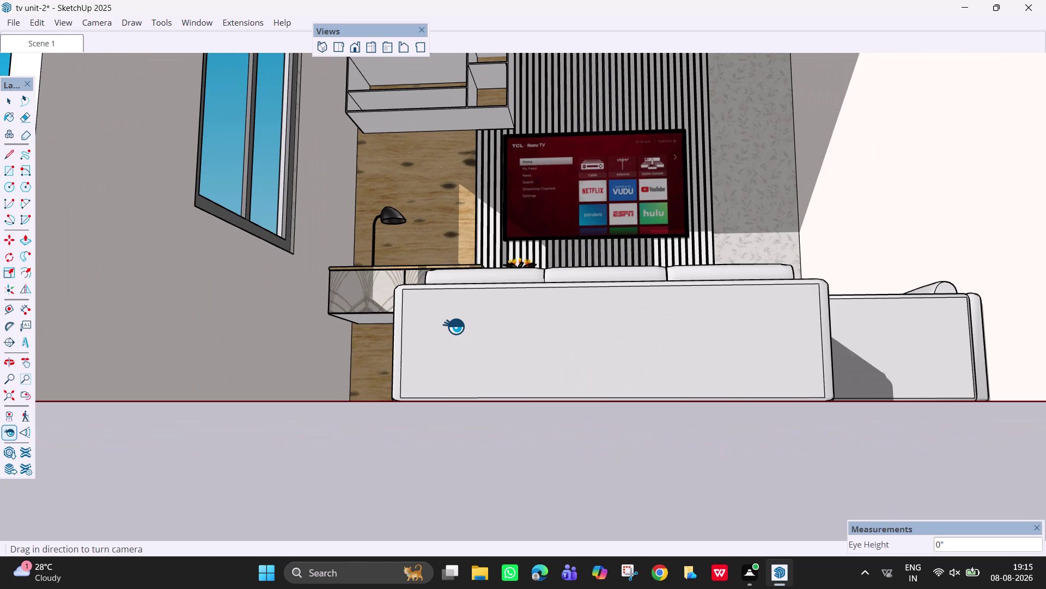
key(6)
key(apostrophe)
key(Return)
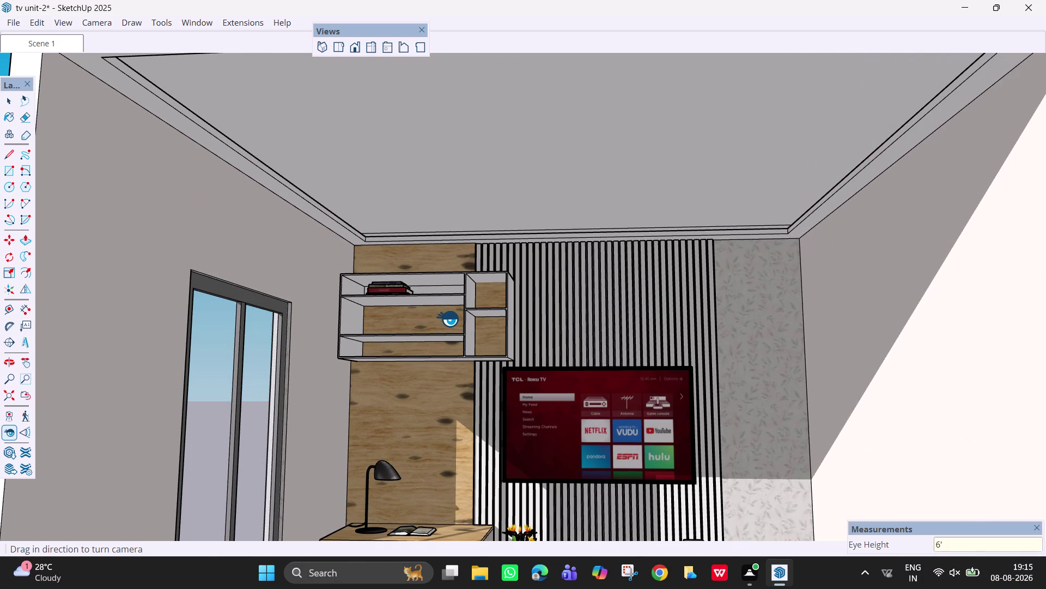
Orbit, zoom out and pan to view the whole room from outside.
scroll(down, 3)
middle_drag(467, 466, 491, 424)
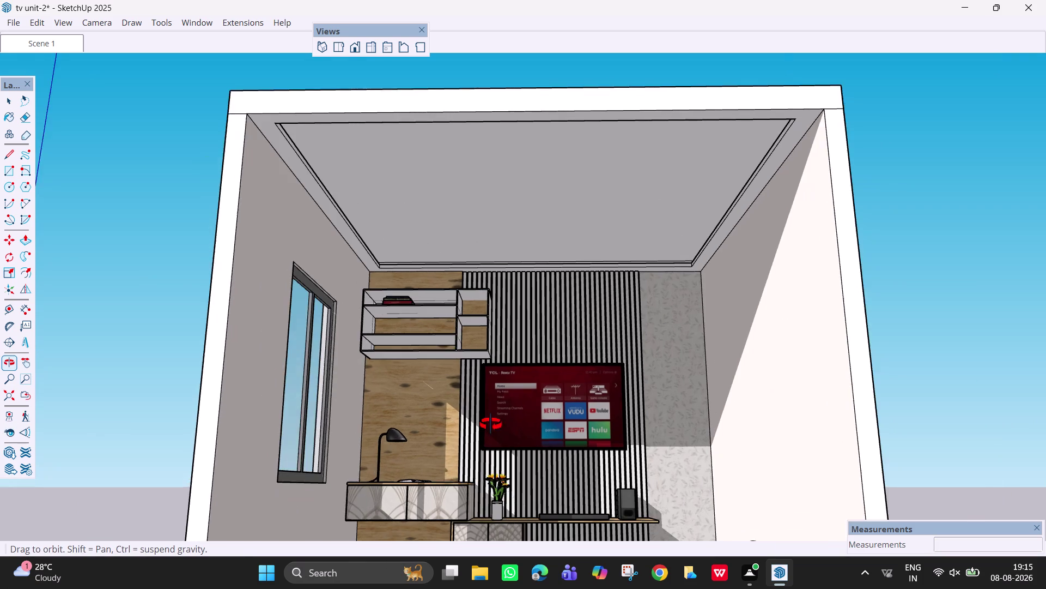
middle_drag(491, 424, 488, 512)
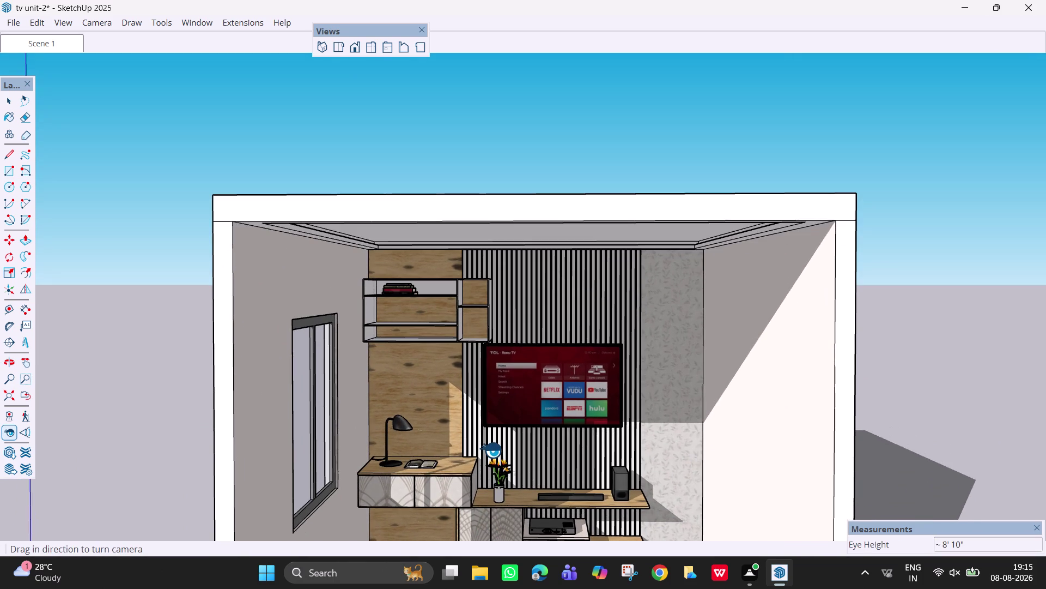
key(Escape)
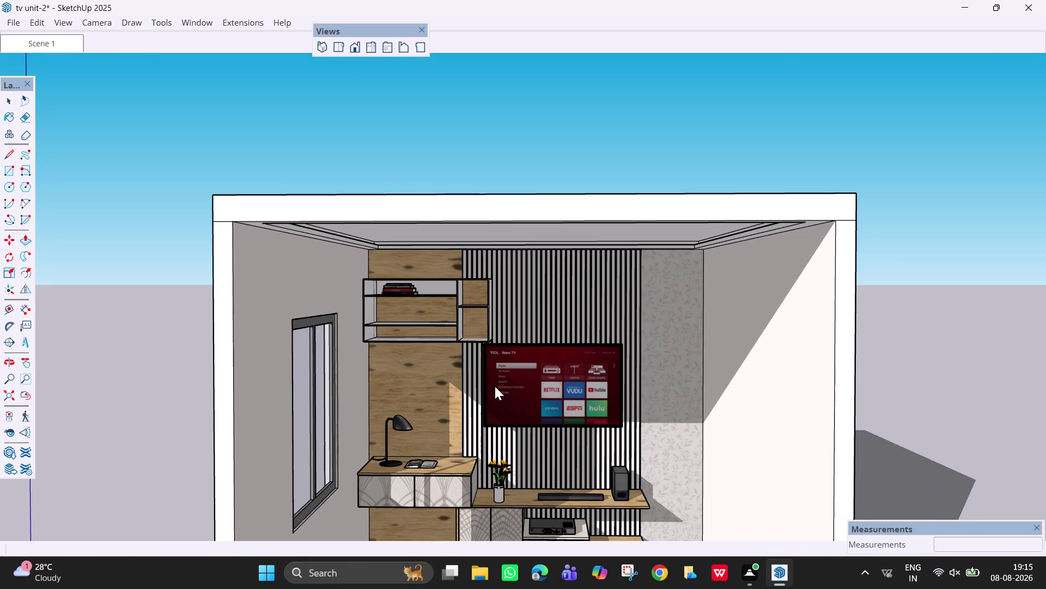
key(Escape)
scroll(down, 3)
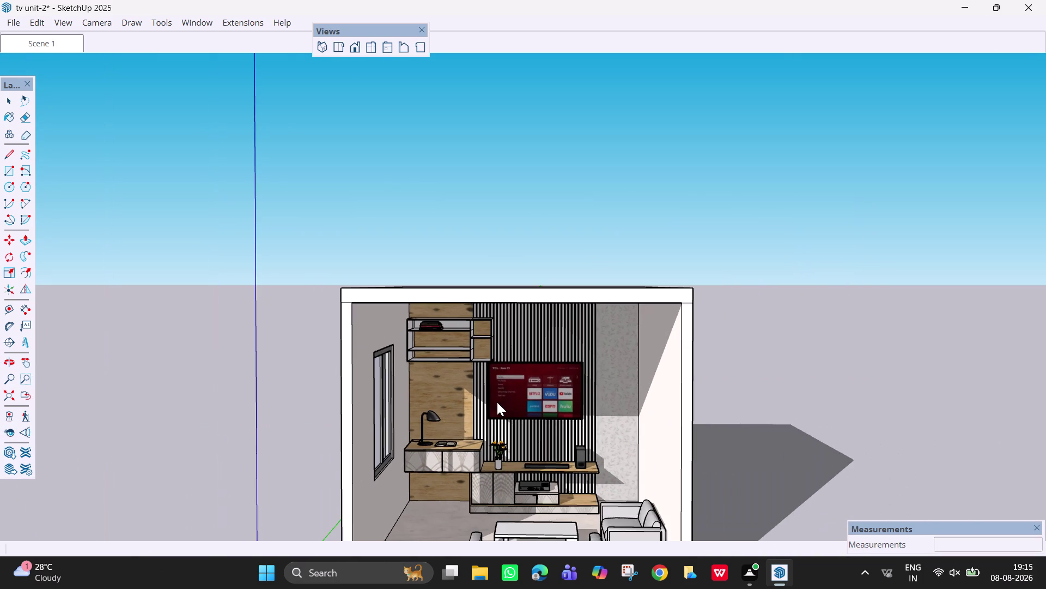
scroll(down, 3)
scroll(down, 3)
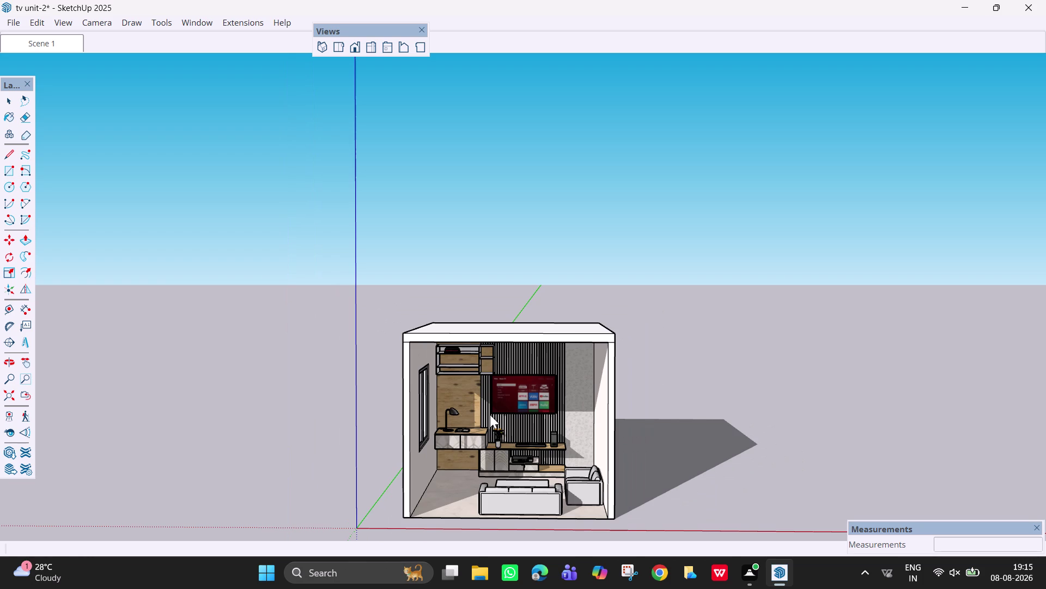
key(h)
drag(490, 413, 470, 300)
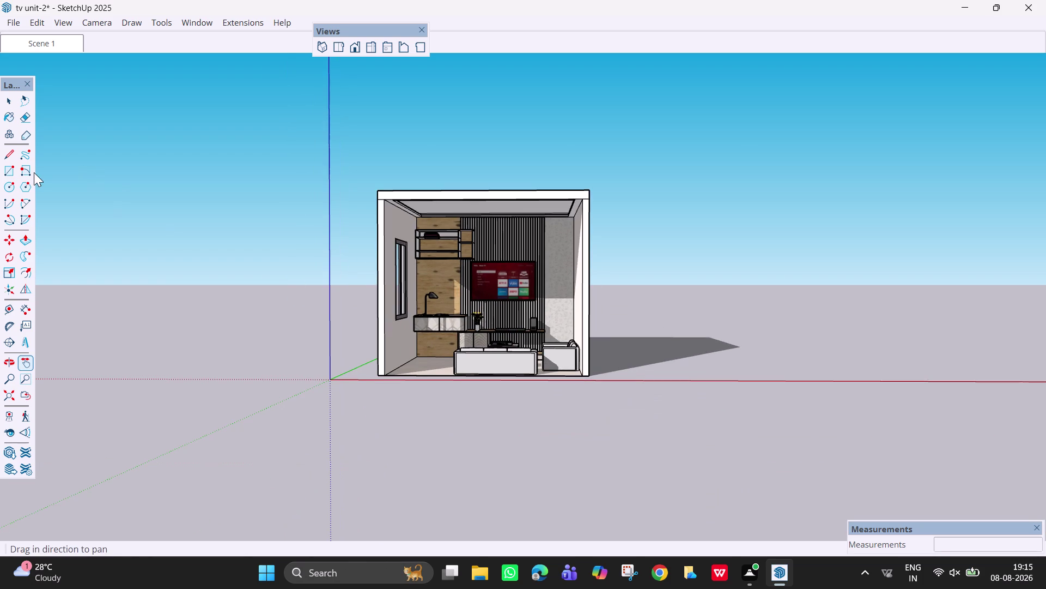
click(47, 45)
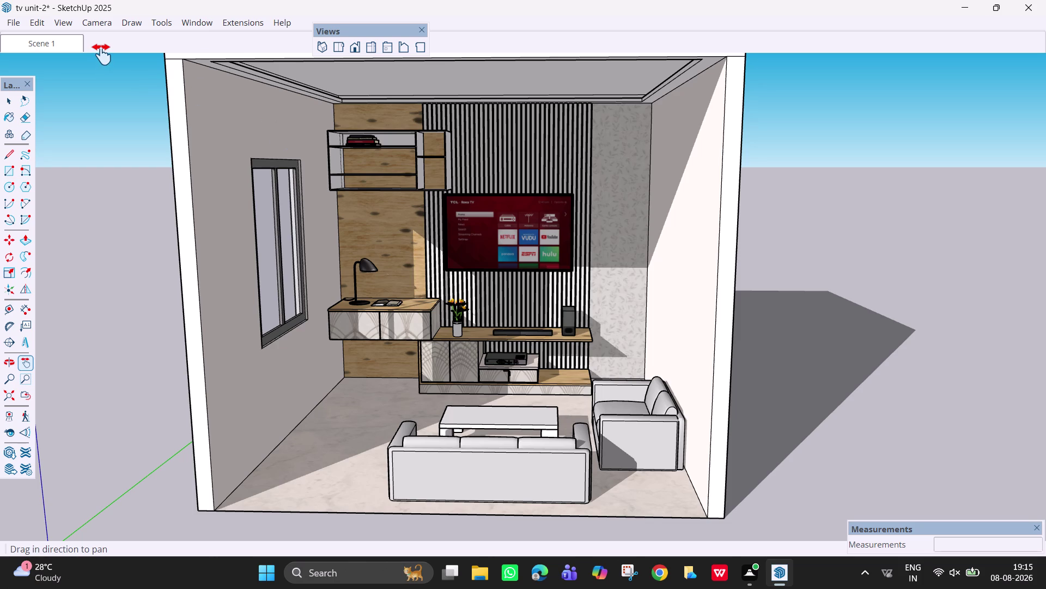
From the Scene 1 view, switch to Select, orbit slightly and open the File menu.
key(space)
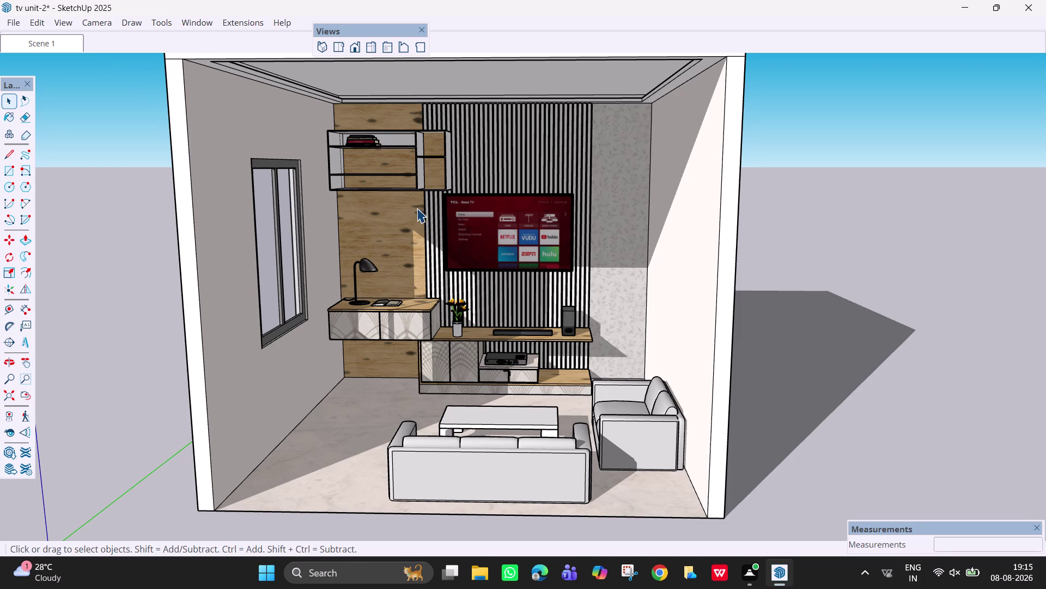
middle_drag(425, 202, 441, 204)
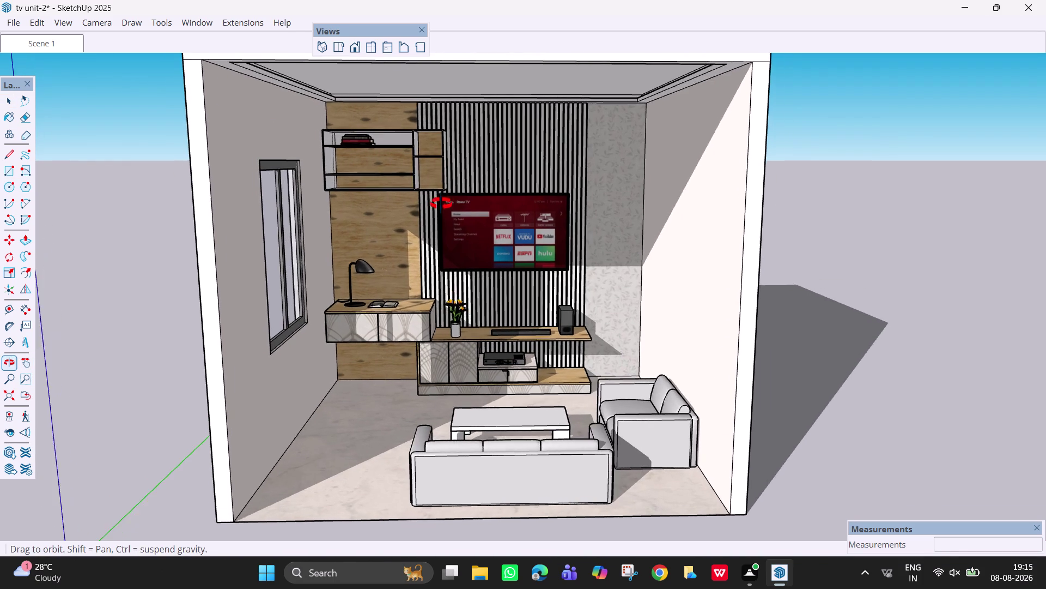
middle_drag(442, 204, 433, 204)
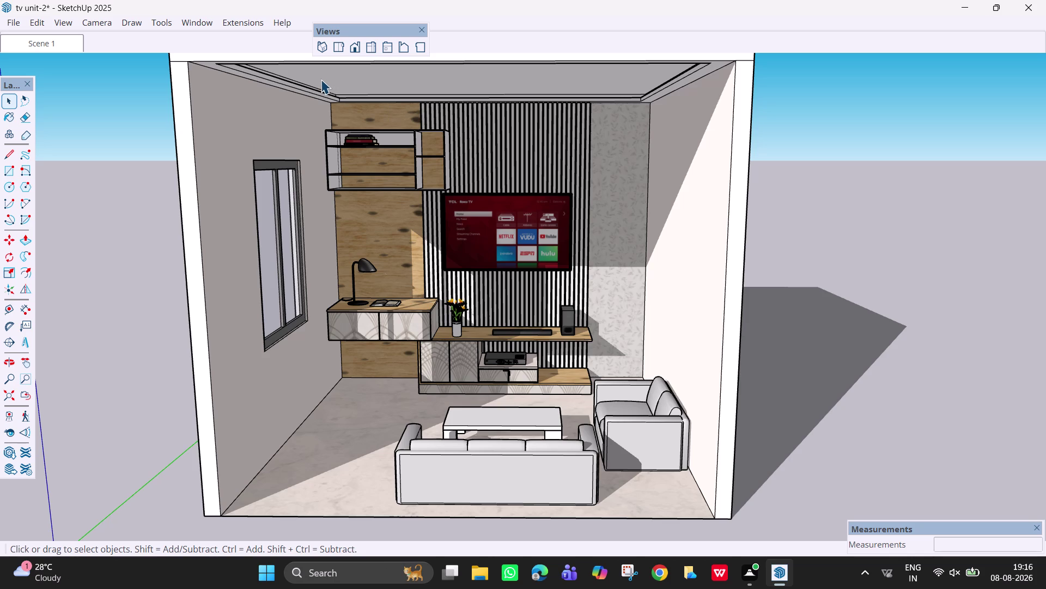
click(19, 21)
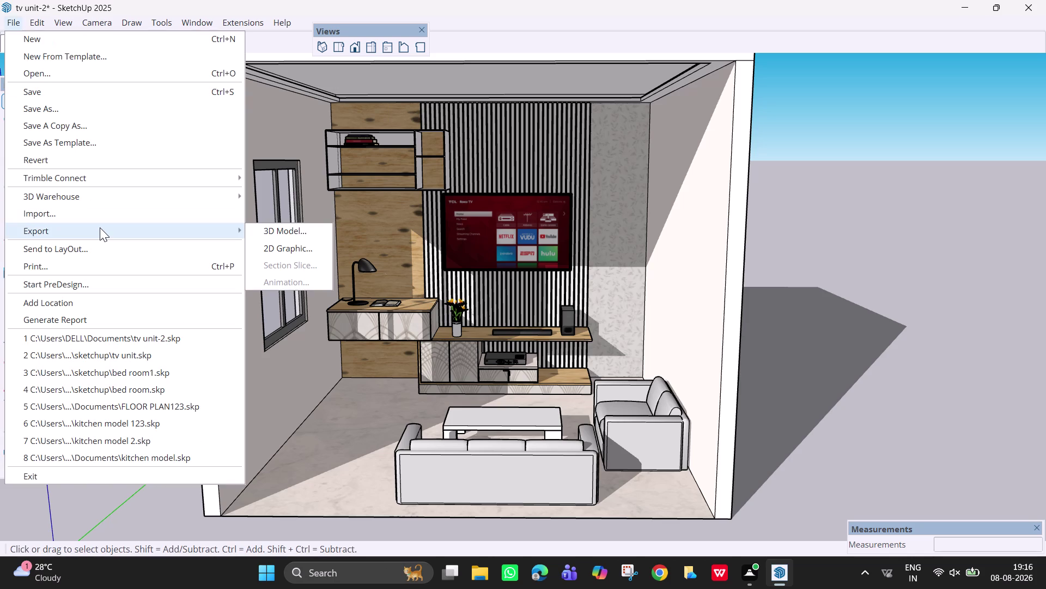
Export the view as a 2D graphic named 'tv unit-2 1'.
click(296, 255)
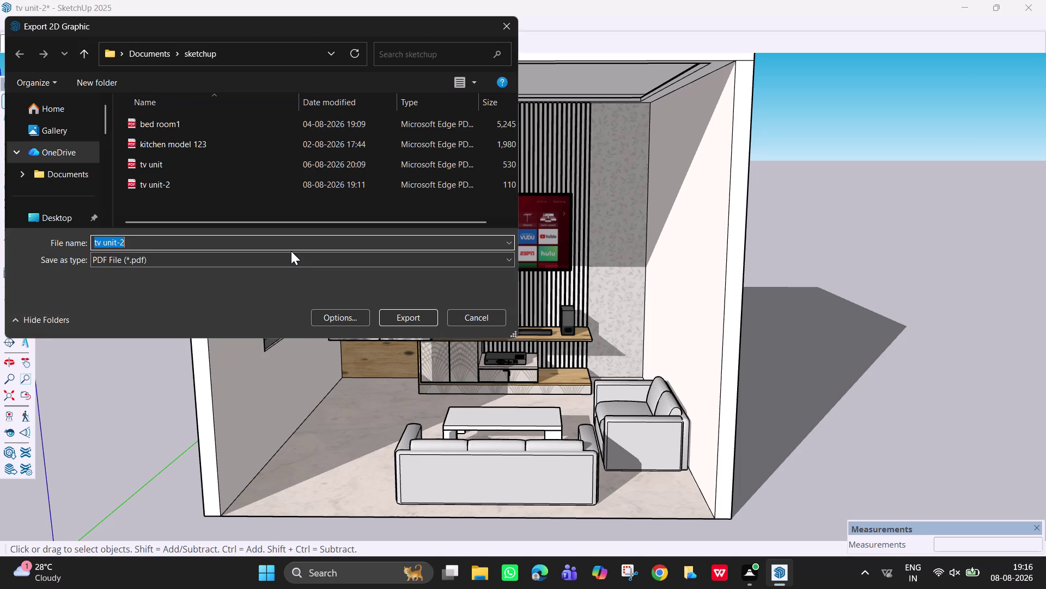
click(264, 245)
click(264, 245)
key(space)
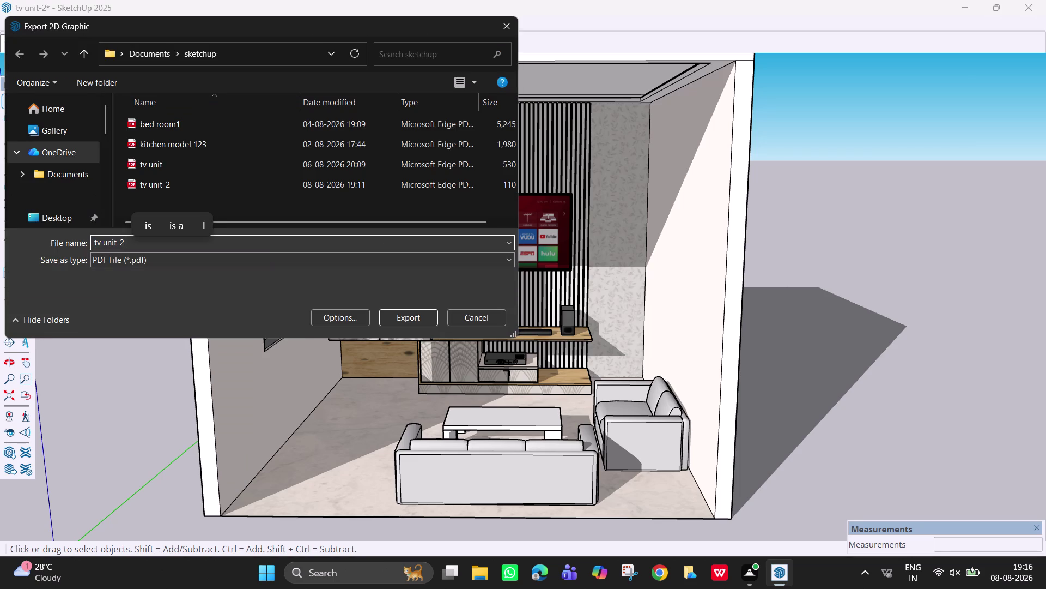
key(1)
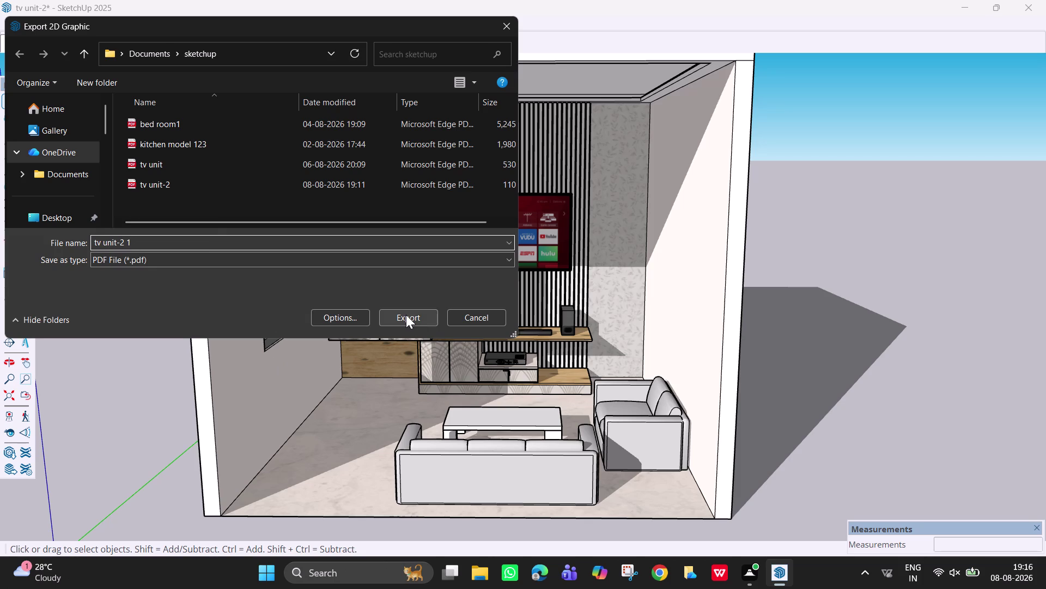
Save the PDF export into the Documents > sketchup folder.
scroll(down, 3)
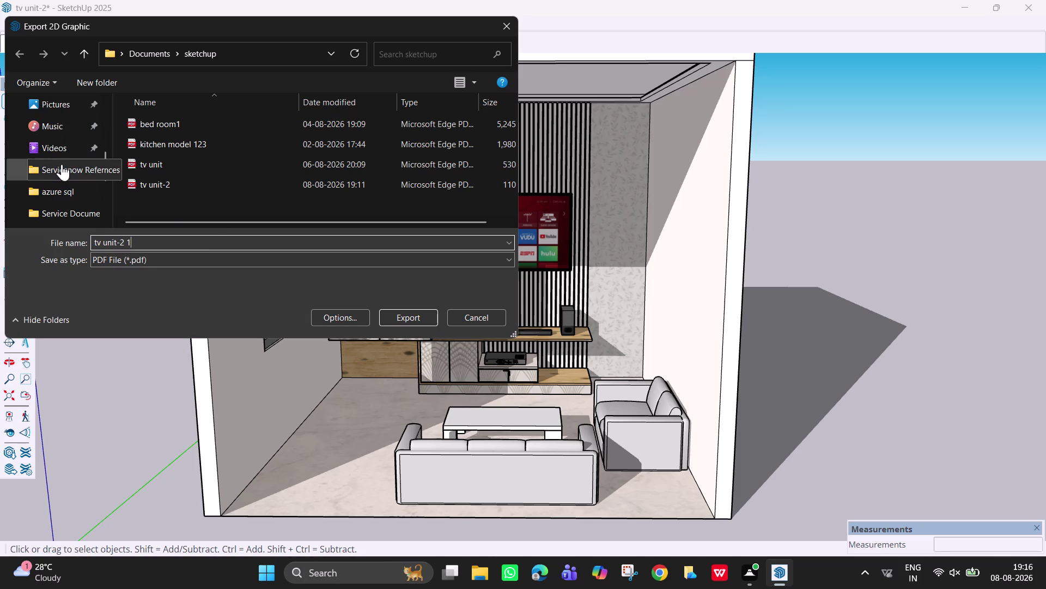
scroll(down, 3)
scroll(up, 3)
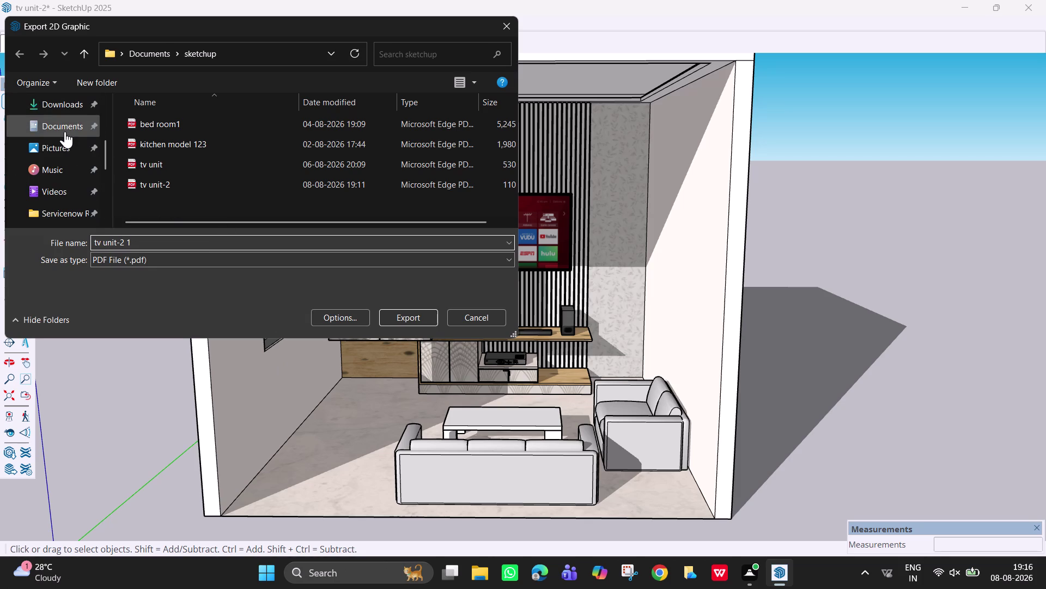
click(65, 131)
scroll(down, 3)
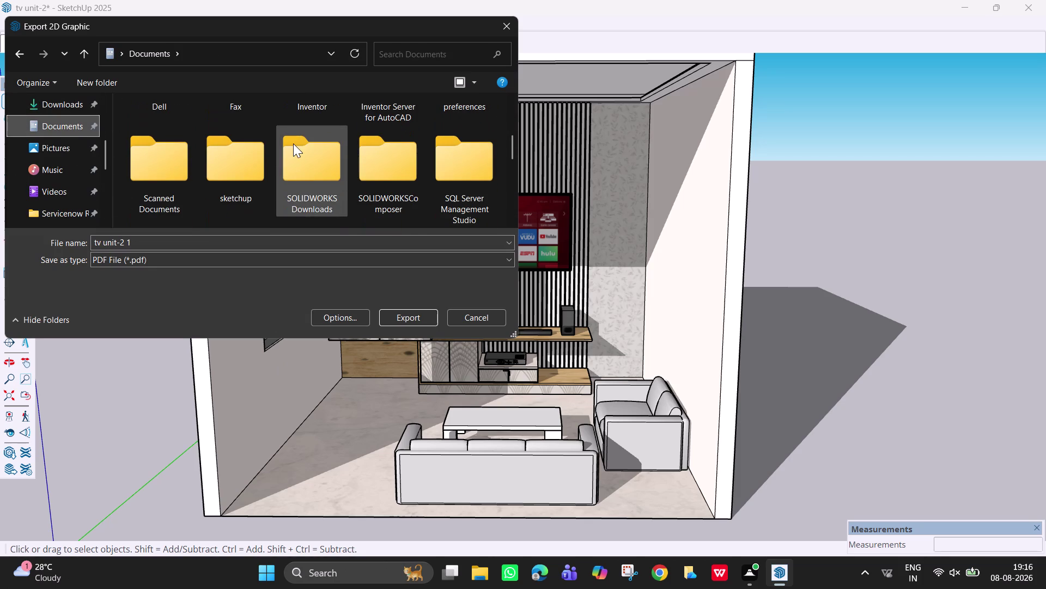
double_click(215, 159)
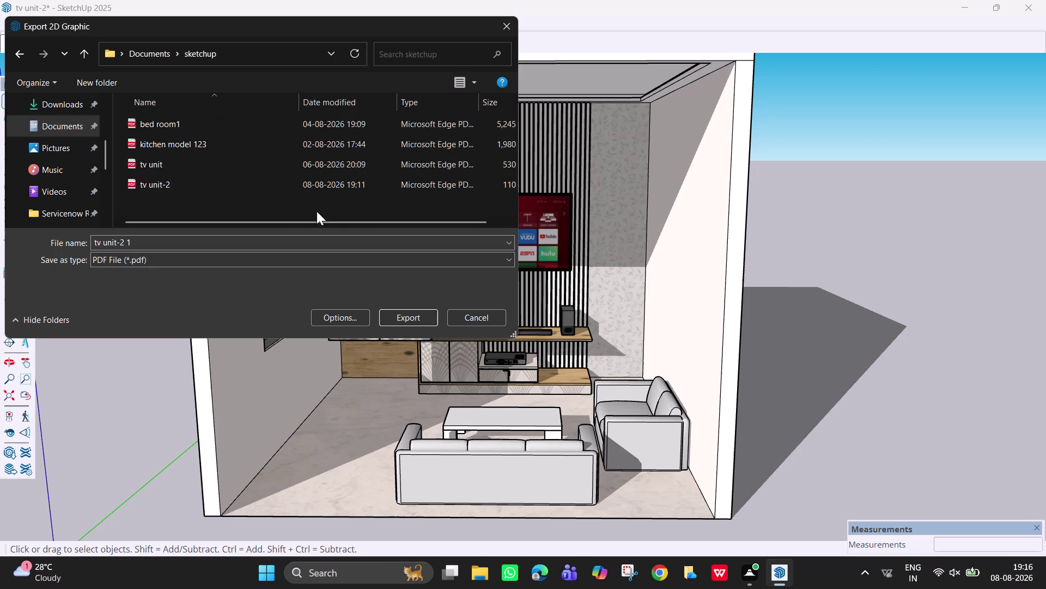
click(385, 318)
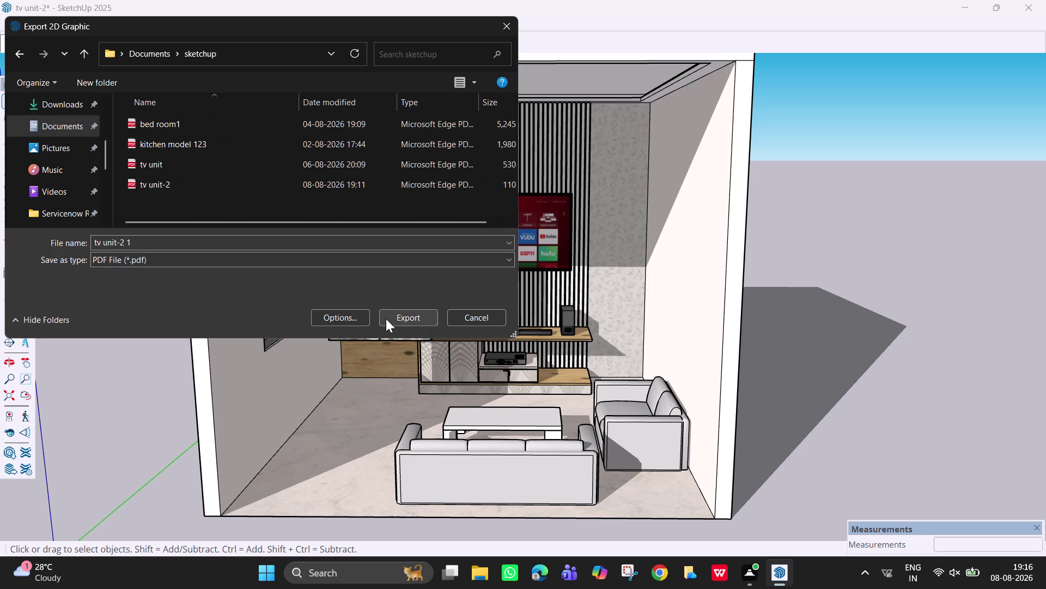